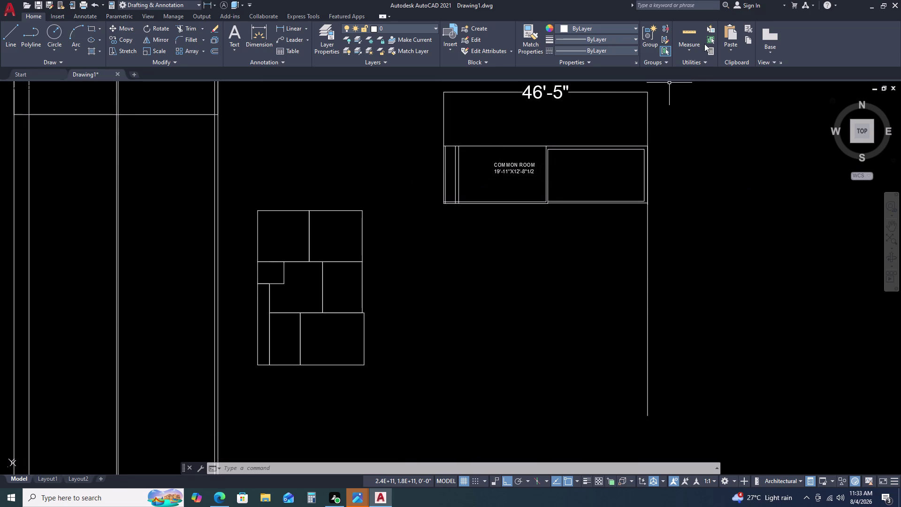
Begin measuring distances and pan the view toward the common room.
click(687, 47)
drag(693, 71, 691, 75)
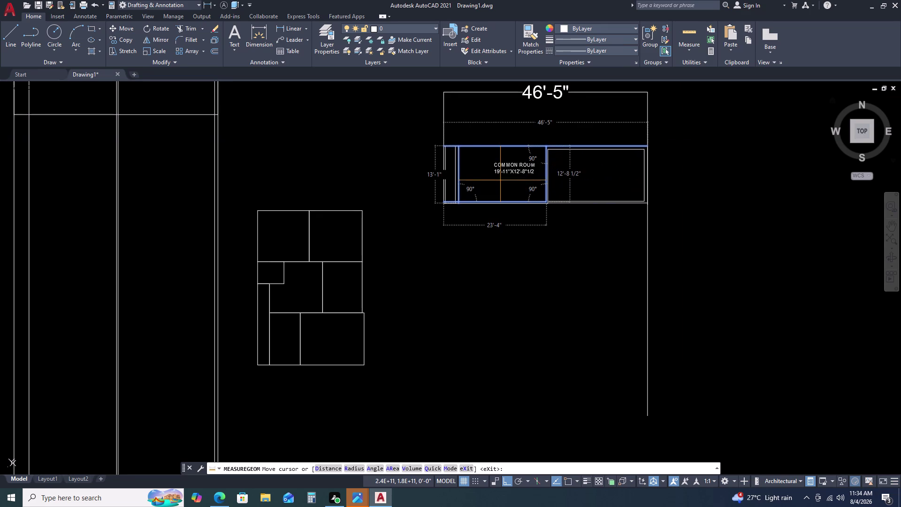
scroll(down, 3)
middle_drag(499, 168, 501, 181)
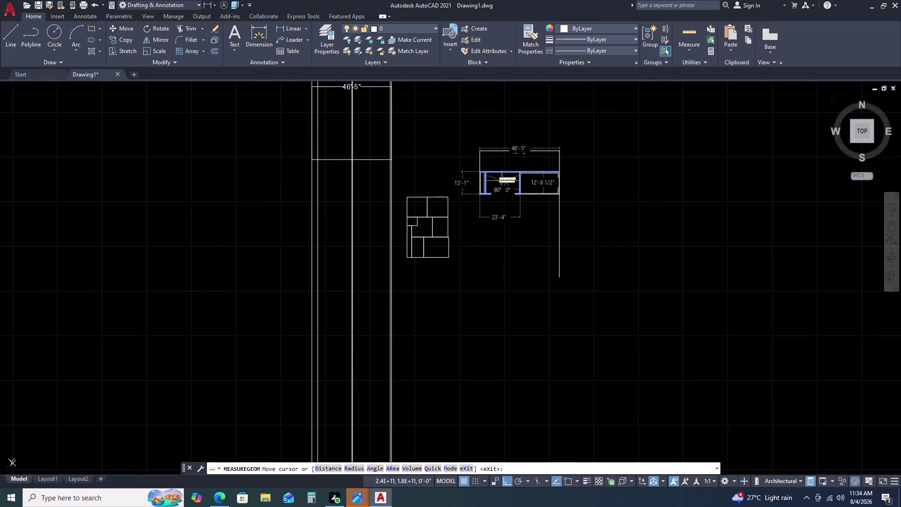
scroll(up, 3)
scroll(up, 3)
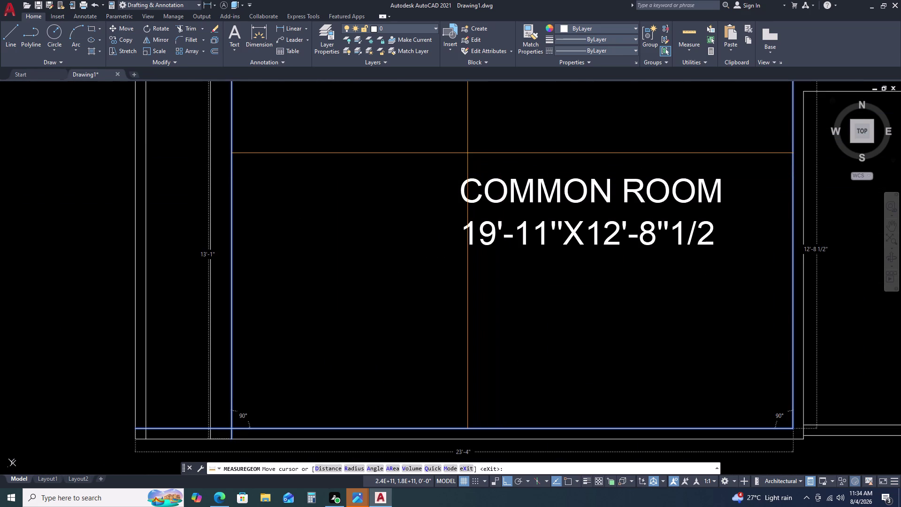
scroll(down, 3)
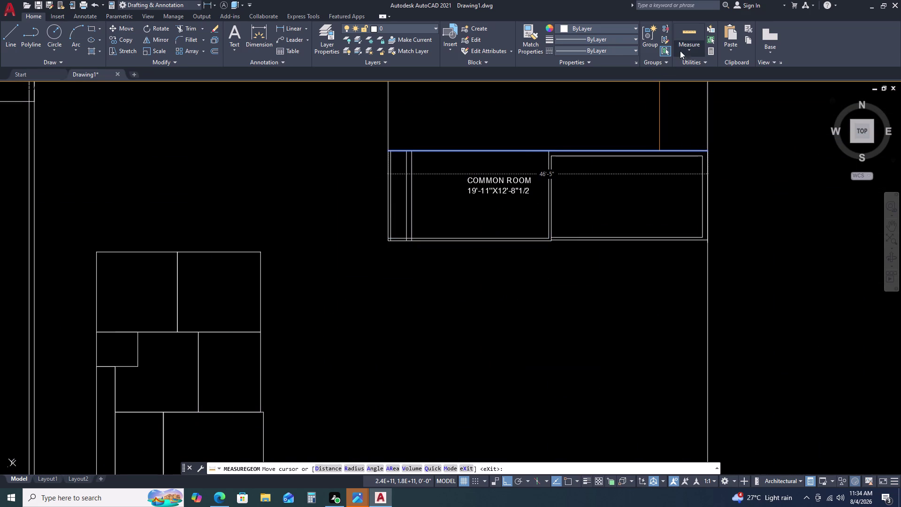
Quick-measure the common room's dimensions and interior area.
click(687, 47)
click(694, 70)
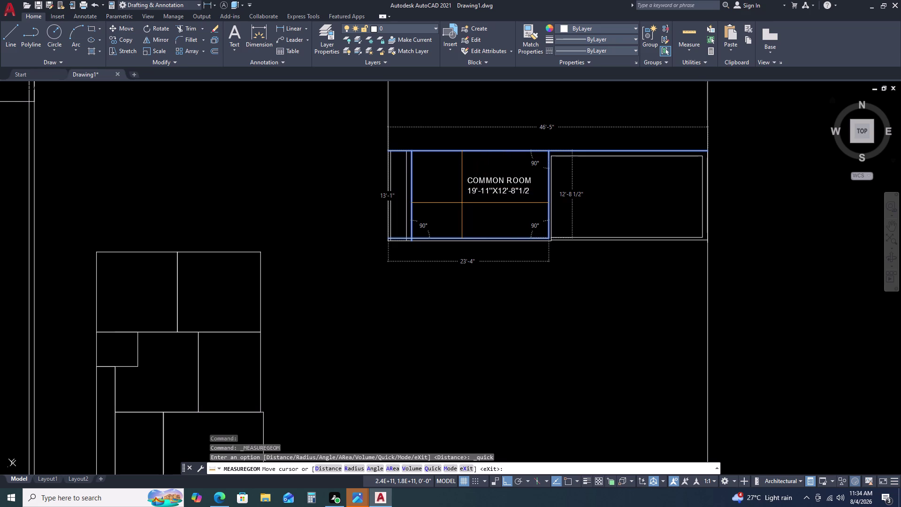
scroll(down, 3)
scroll(up, 3)
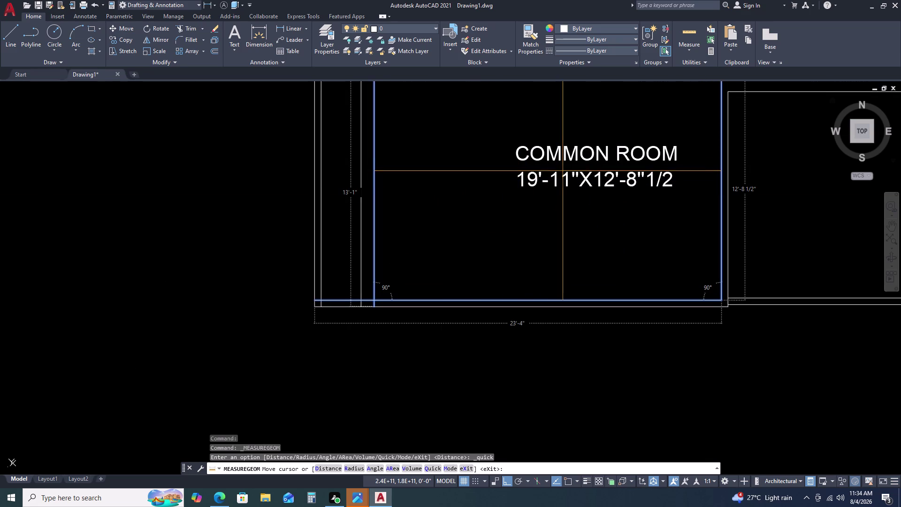
click(473, 185)
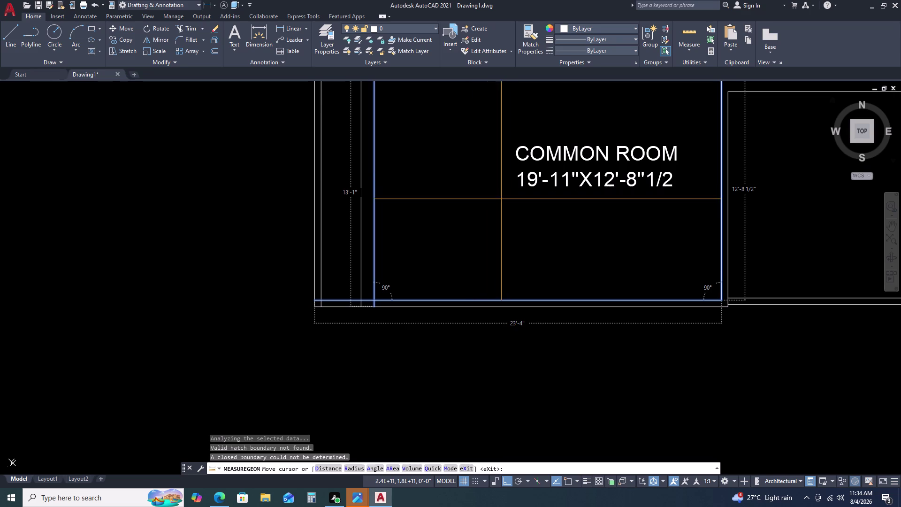
scroll(down, 3)
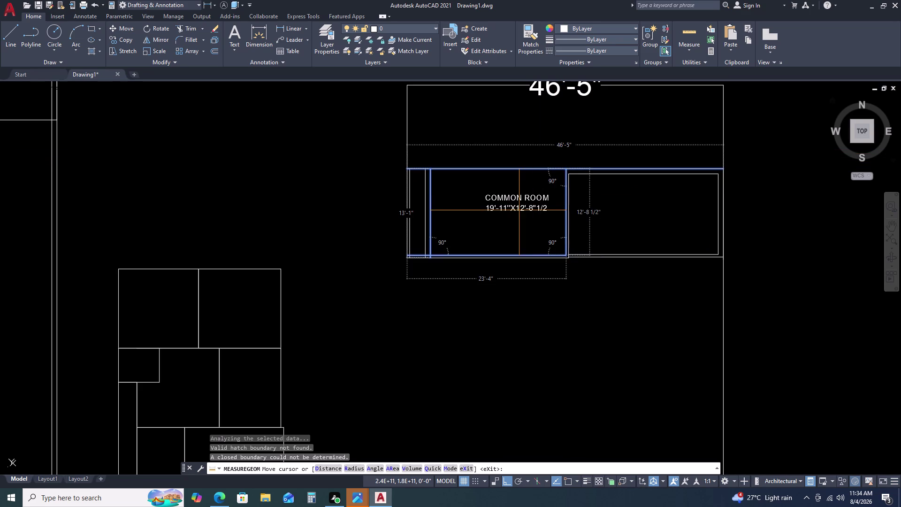
key(Escape)
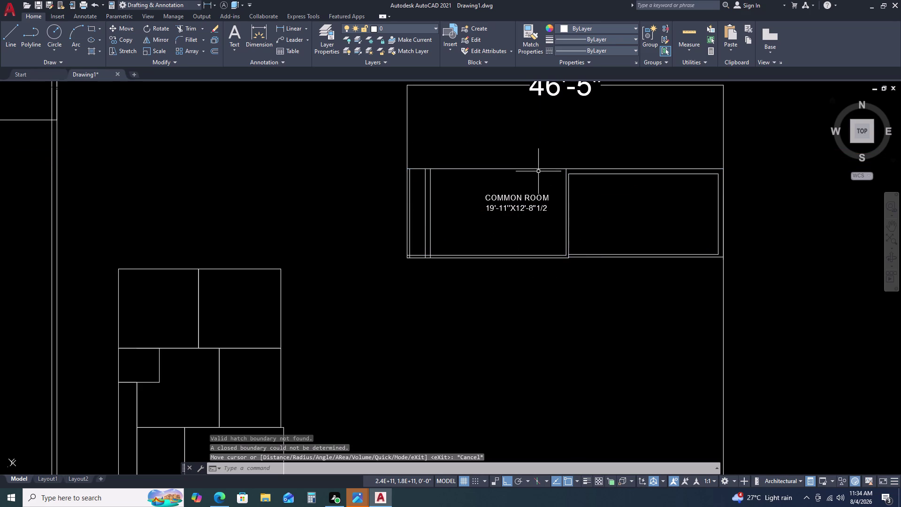
Offset the top wall line 9 units downward.
click(537, 168)
text(O)
key(space)
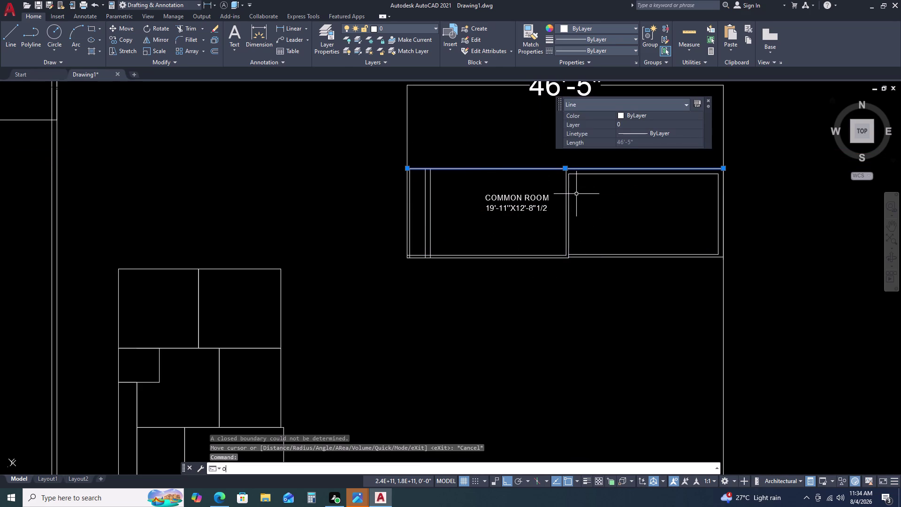
key(9)
key(Return)
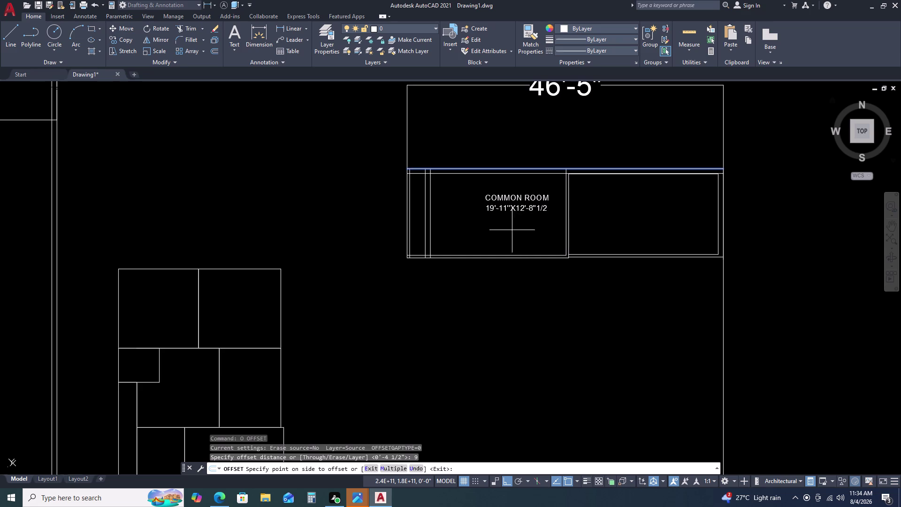
click(473, 237)
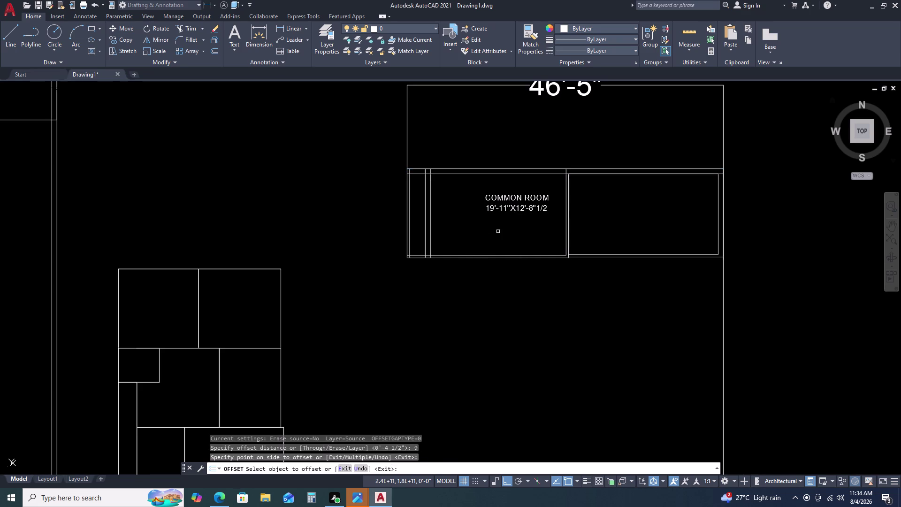
key(Escape)
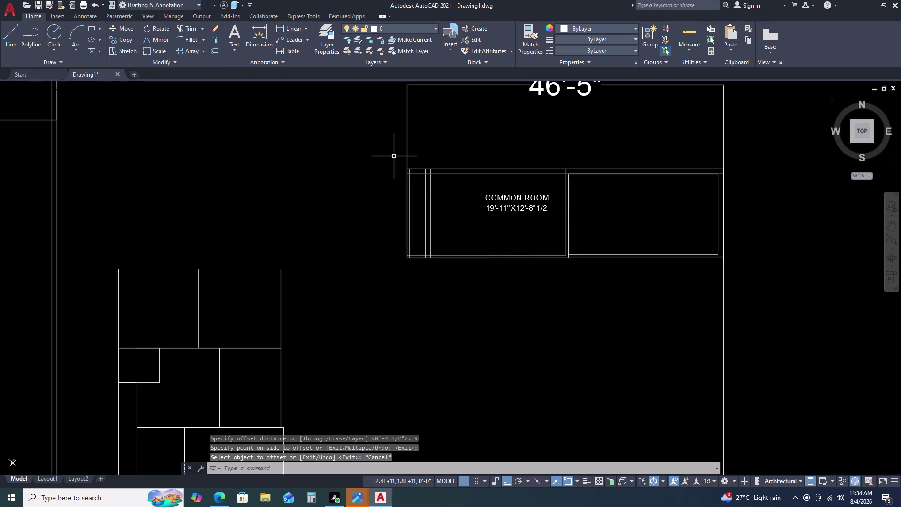
Window-select the common room's walls and label and move them.
click(393, 156)
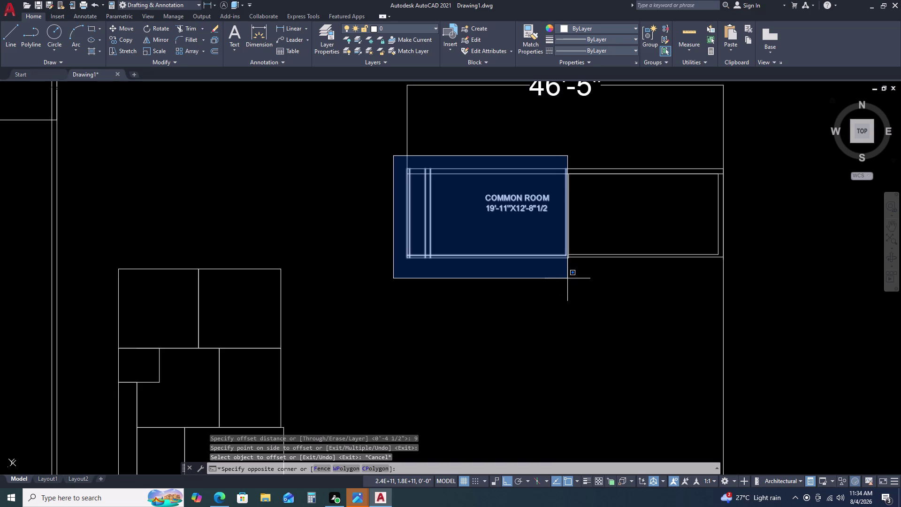
click(571, 282)
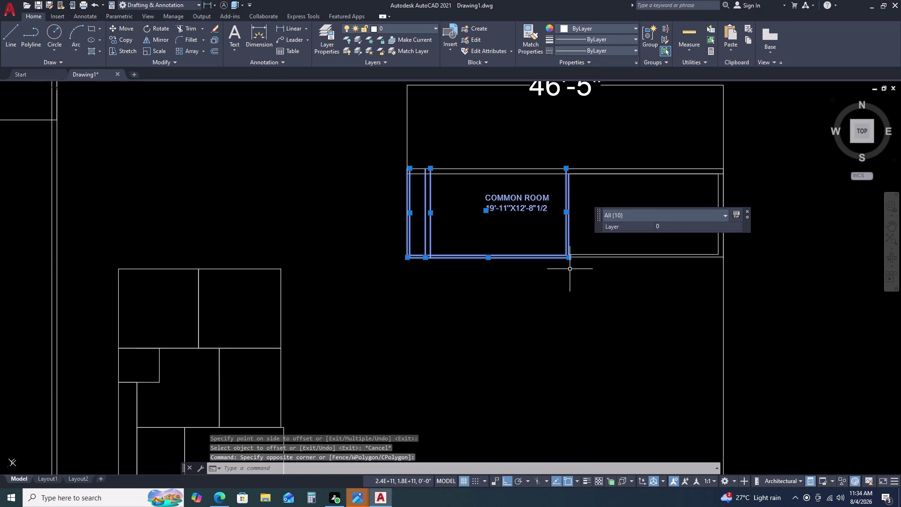
key(m)
key(space)
scroll(up, 3)
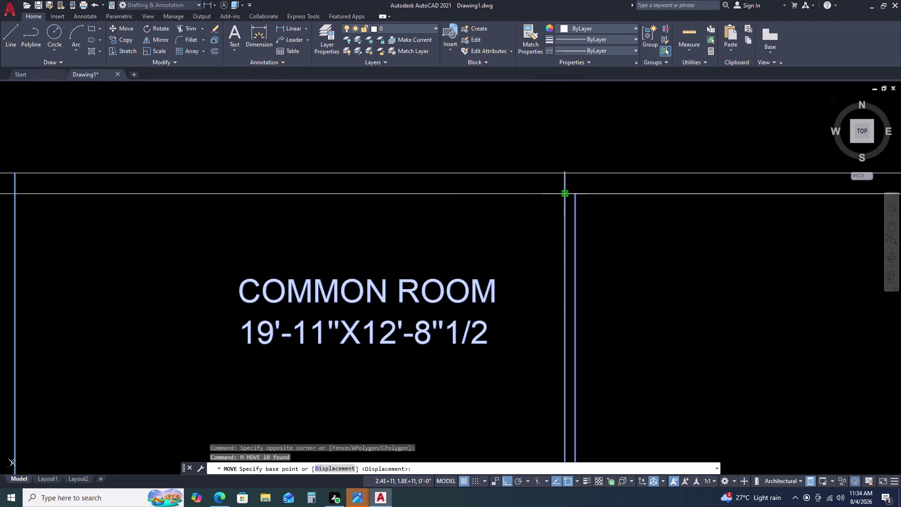
click(565, 193)
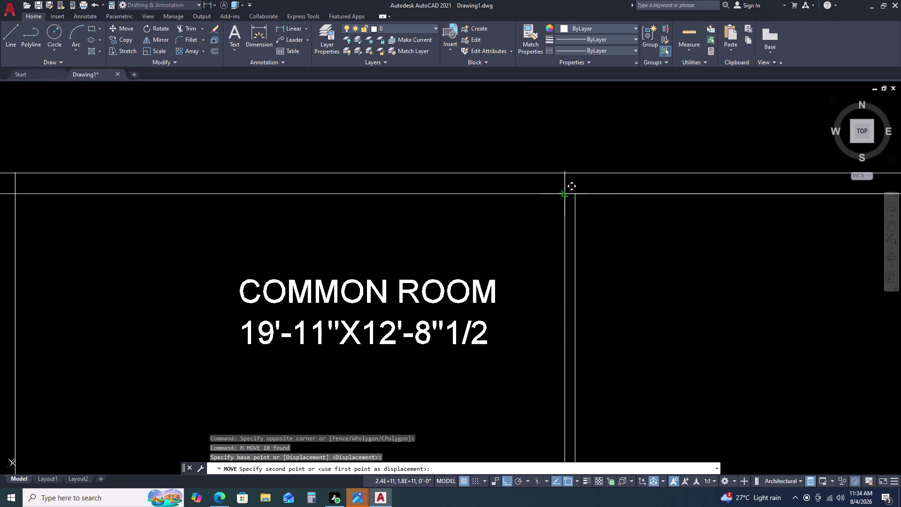
click(566, 192)
scroll(down, 3)
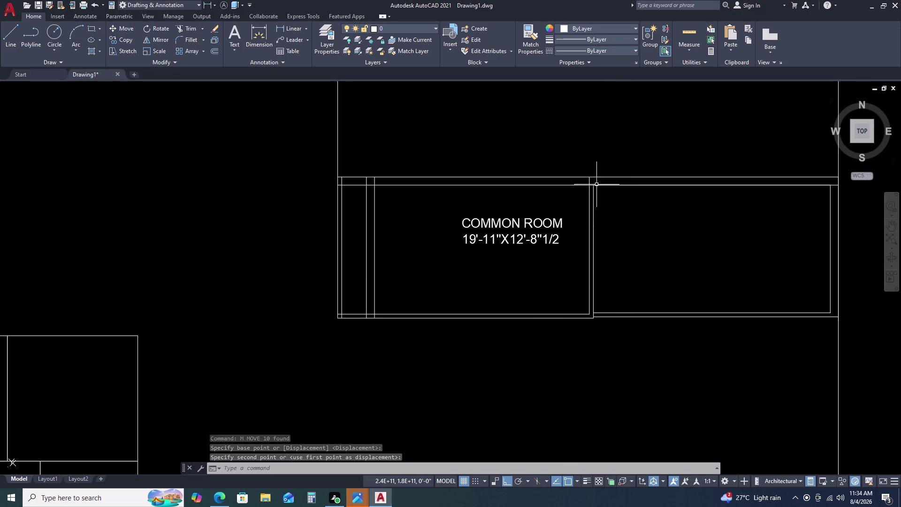
Move the common room again so it sits beneath the new wall line.
drag(292, 151, 292, 158)
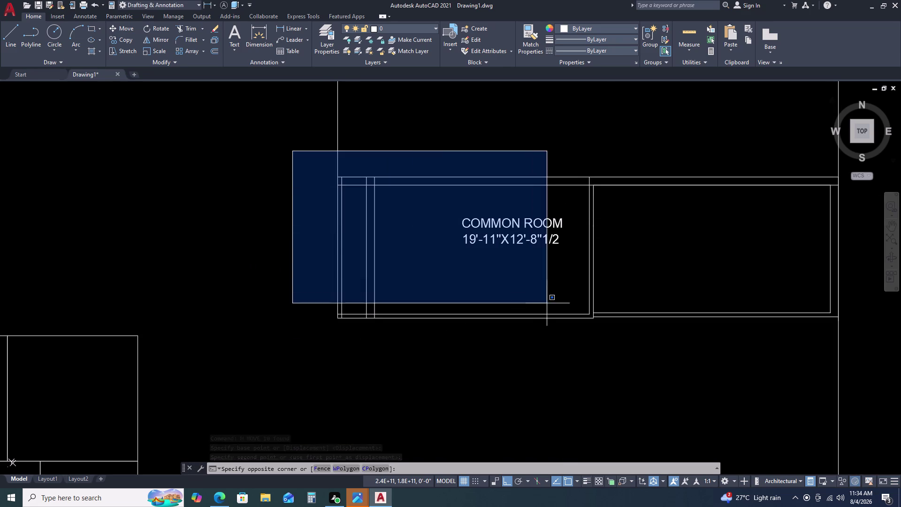
click(600, 335)
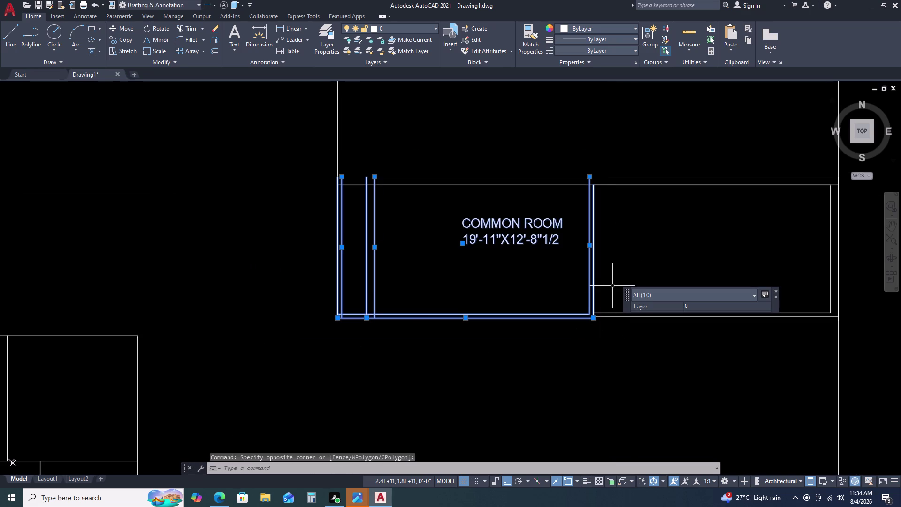
key(m)
key(space)
scroll(up, 3)
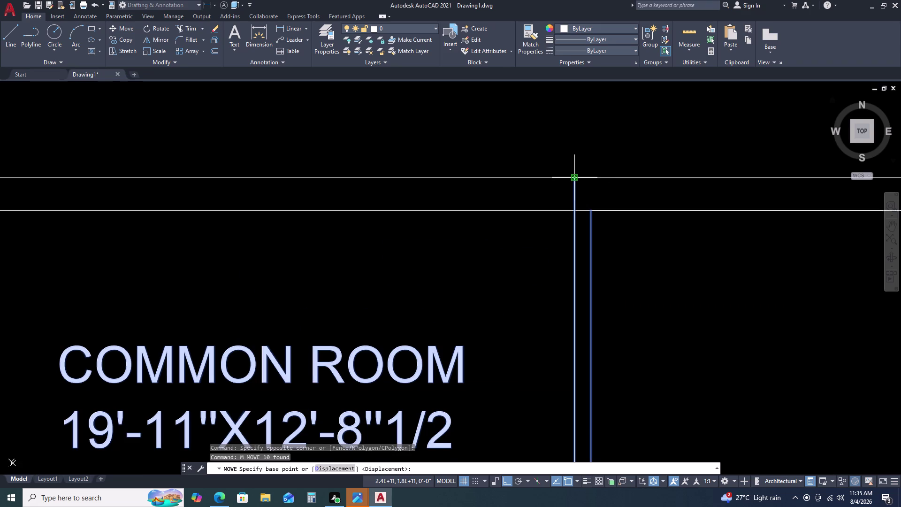
click(576, 178)
click(574, 211)
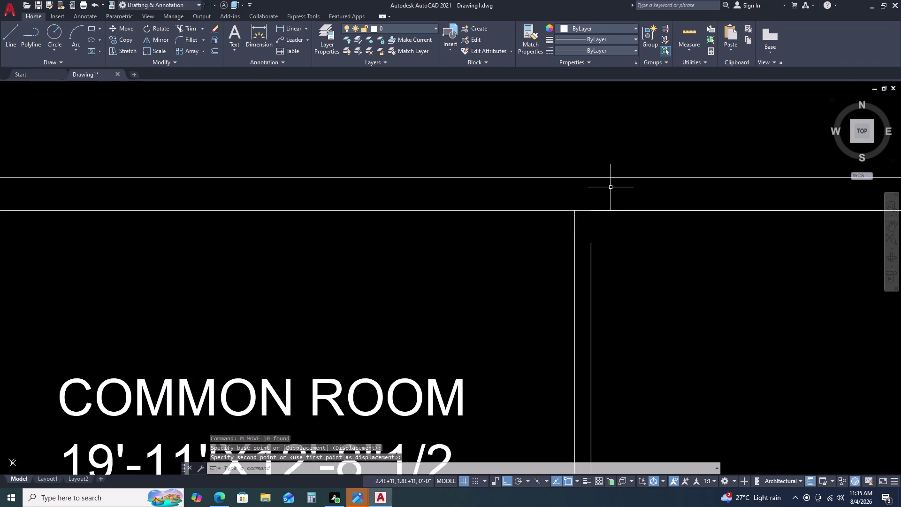
scroll(down, 3)
middle_drag(634, 232, 623, 209)
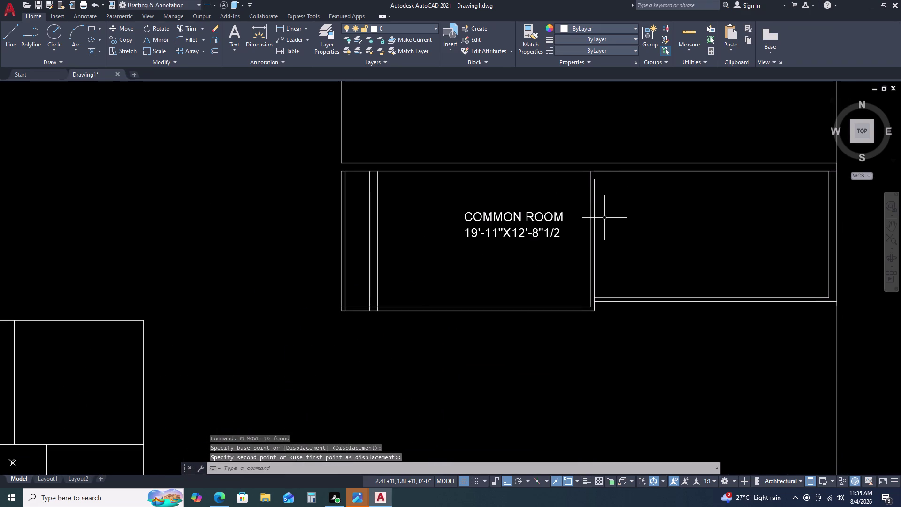
Cancel an accidentally started Erase command.
key(e)
text(X)
key(space)
key(space)
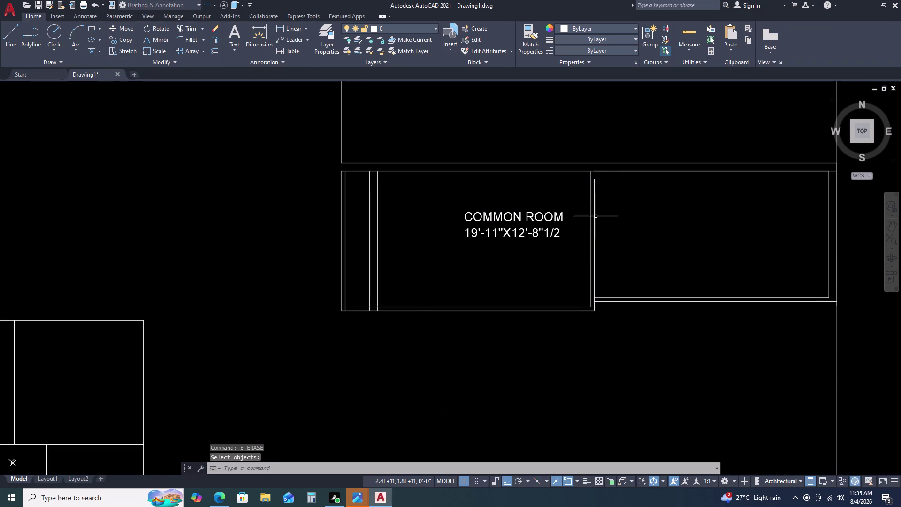
key(Escape)
key(Escape)
Extend the common room's right wall line to the top wall.
key(e)
key(x)
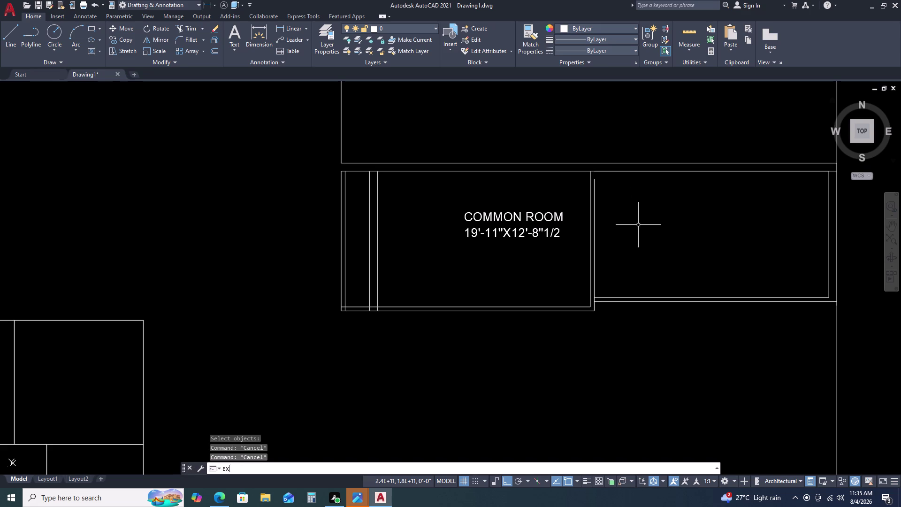
key(space)
click(594, 184)
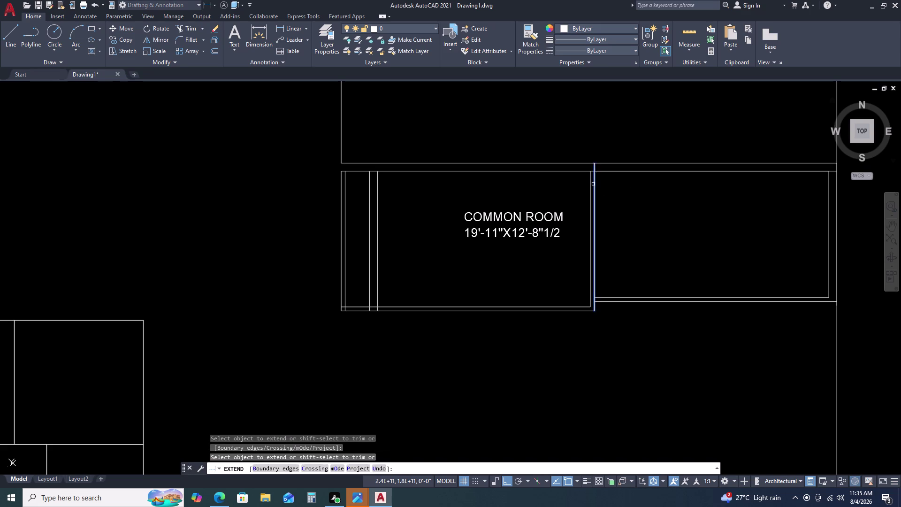
key(Escape)
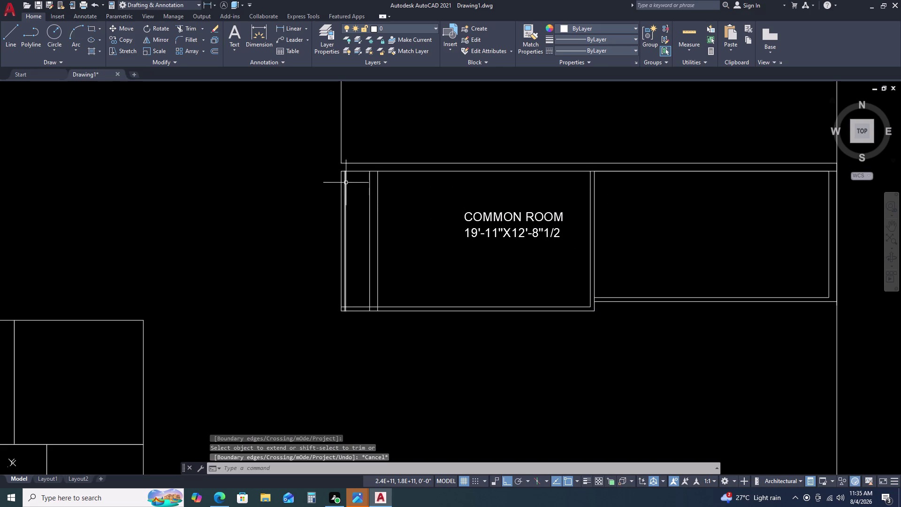
Extend the common room's left wall line to the top wall.
key(e)
key(x)
key(space)
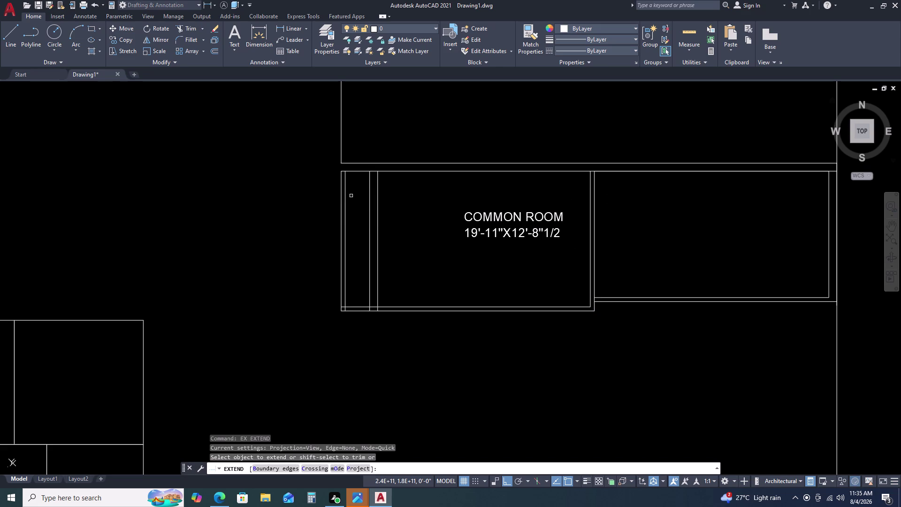
click(341, 176)
key(Escape)
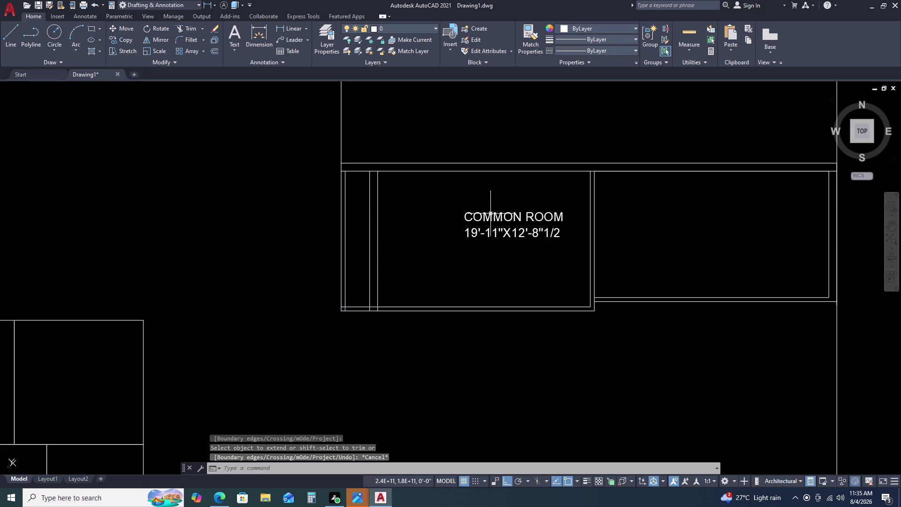
scroll(down, 3)
scroll(up, 3)
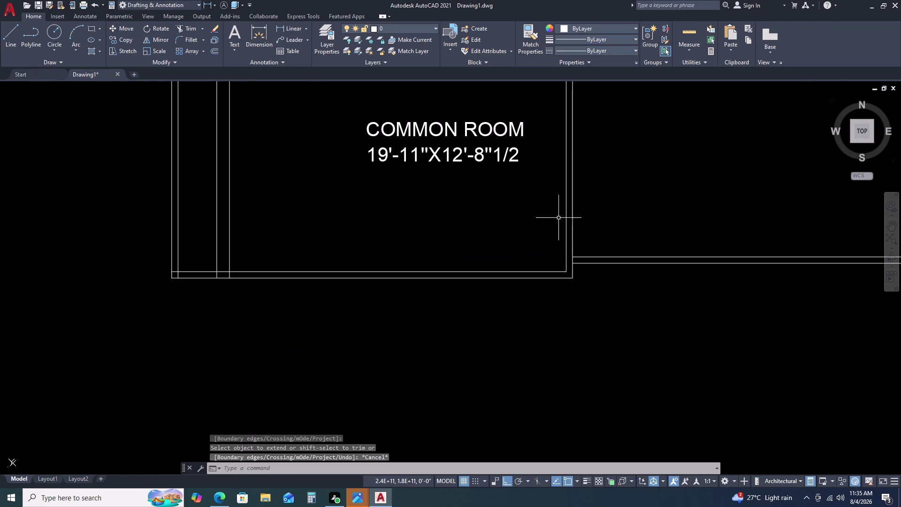
scroll(down, 3)
key(d)
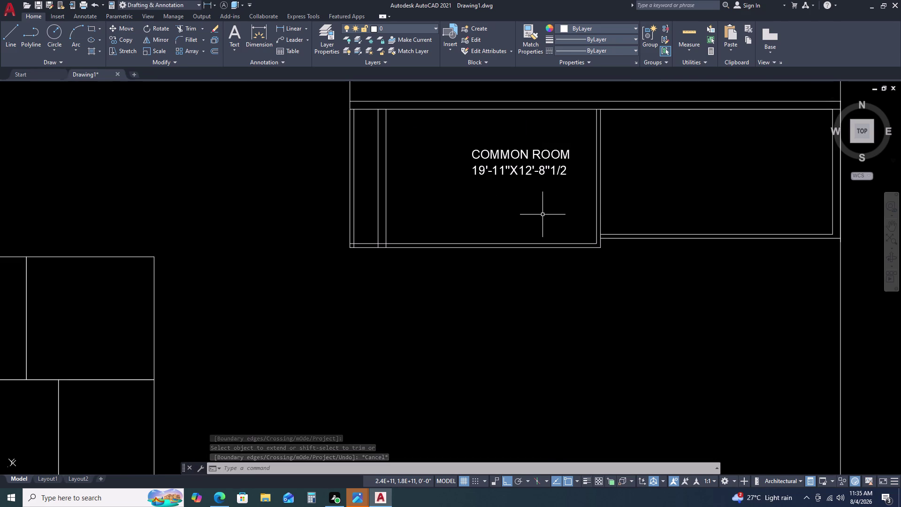
text(LI)
key(space)
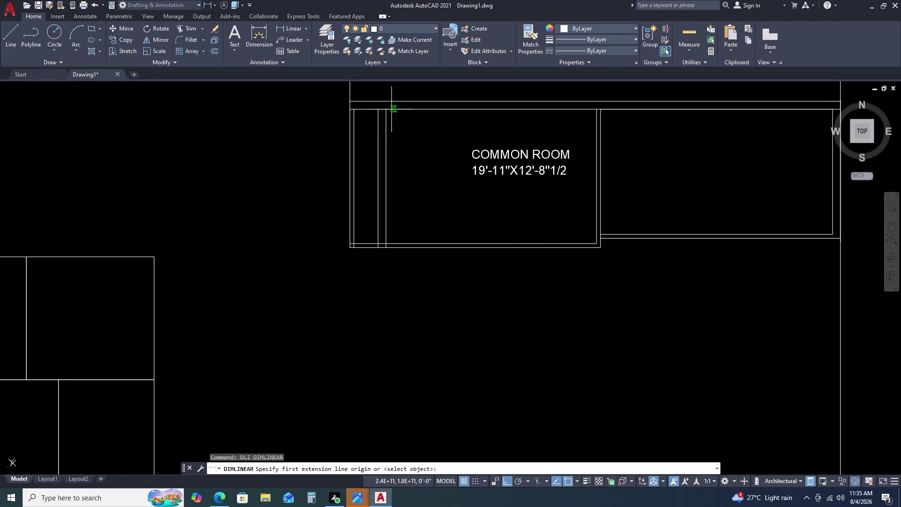
click(388, 107)
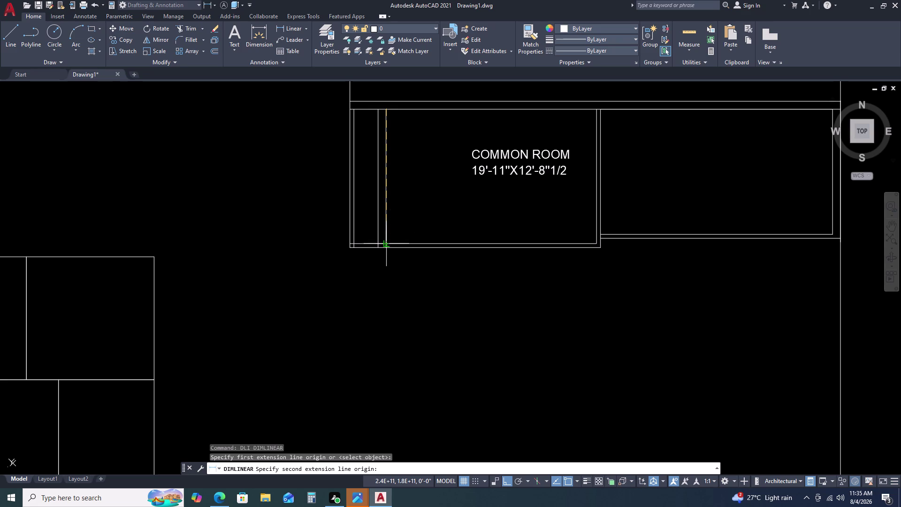
click(386, 243)
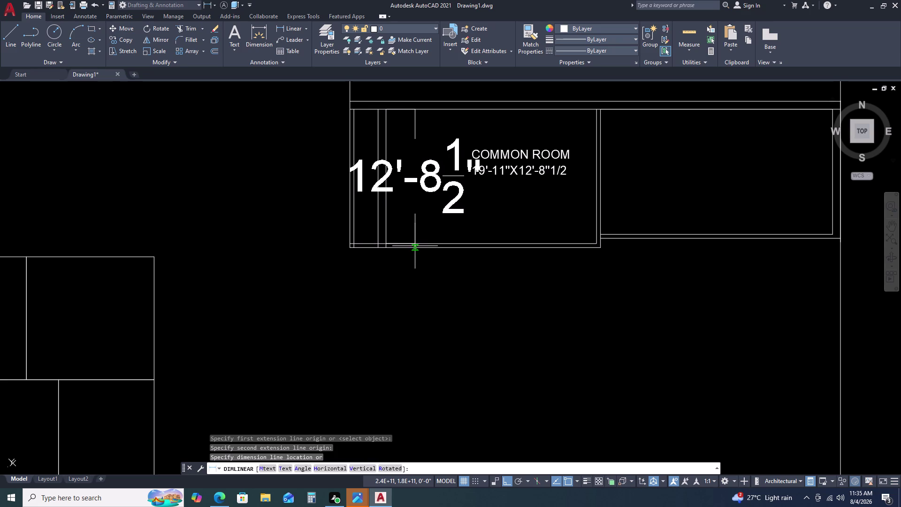
key(space)
key(space)
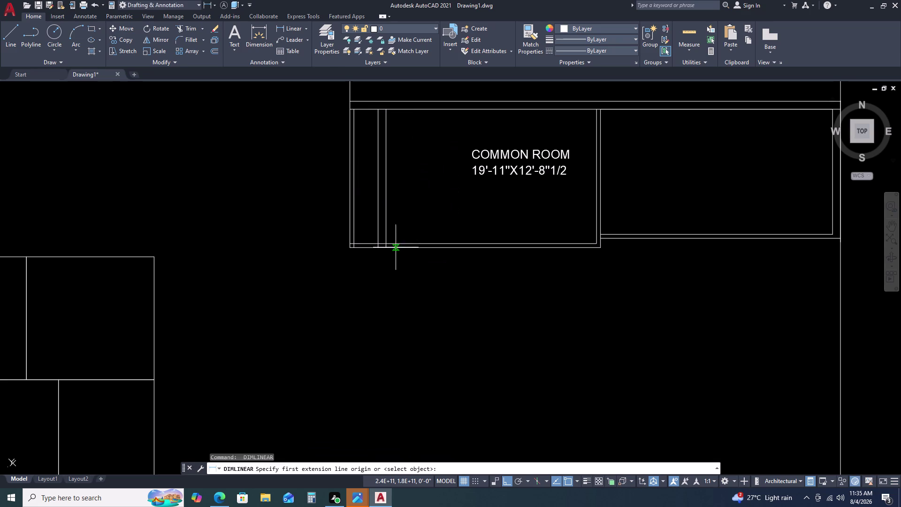
click(387, 243)
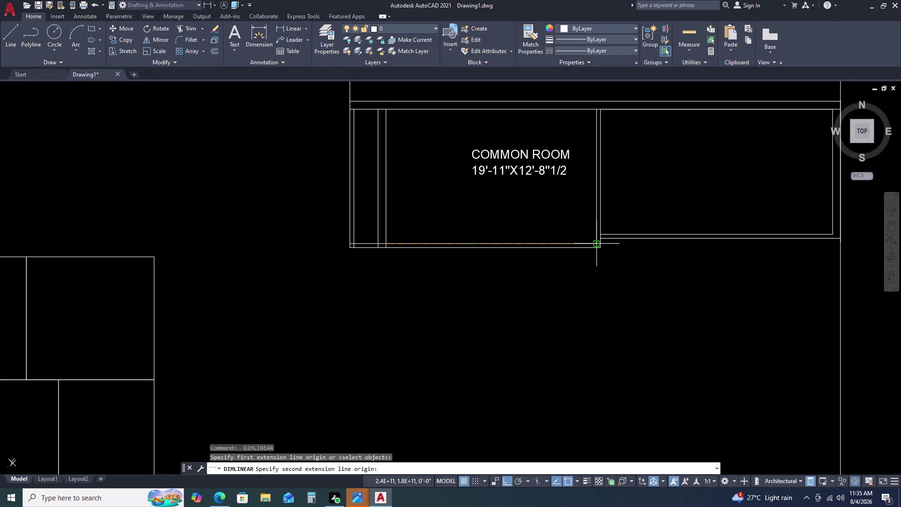
click(595, 244)
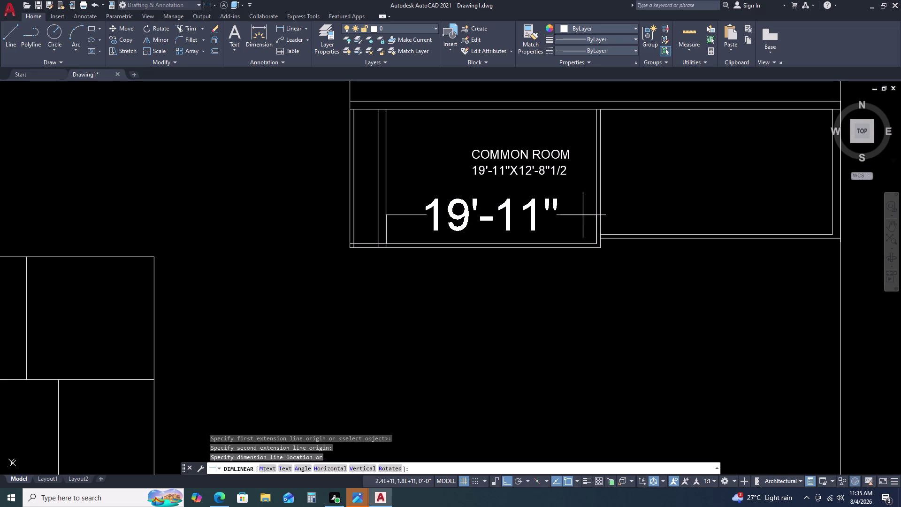
key(Escape)
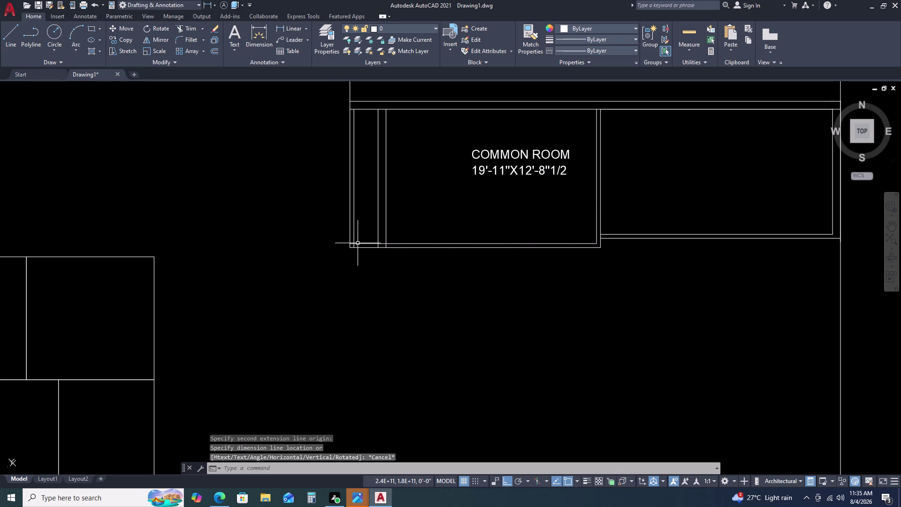
scroll(up, 3)
text(TR)
Cancel the trial Trim and Fillet commands and pan to the room's bottom wall.
key(space)
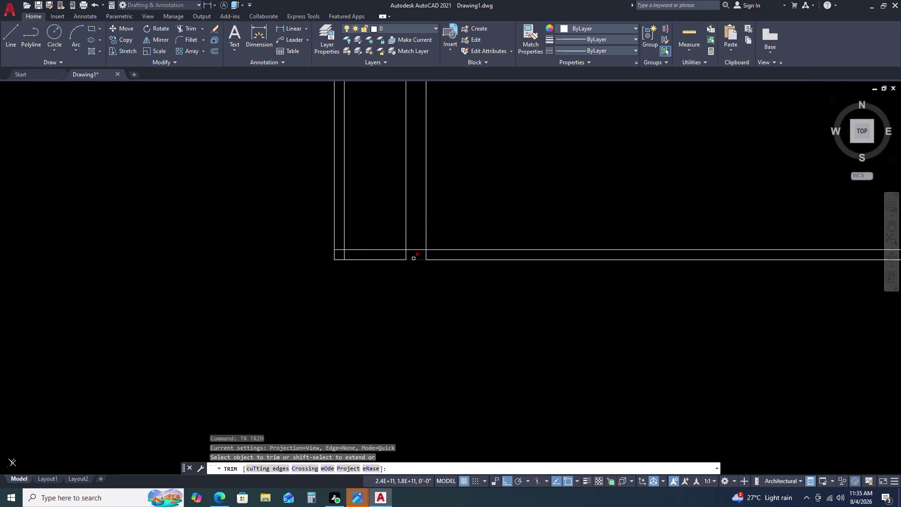
scroll(up, 3)
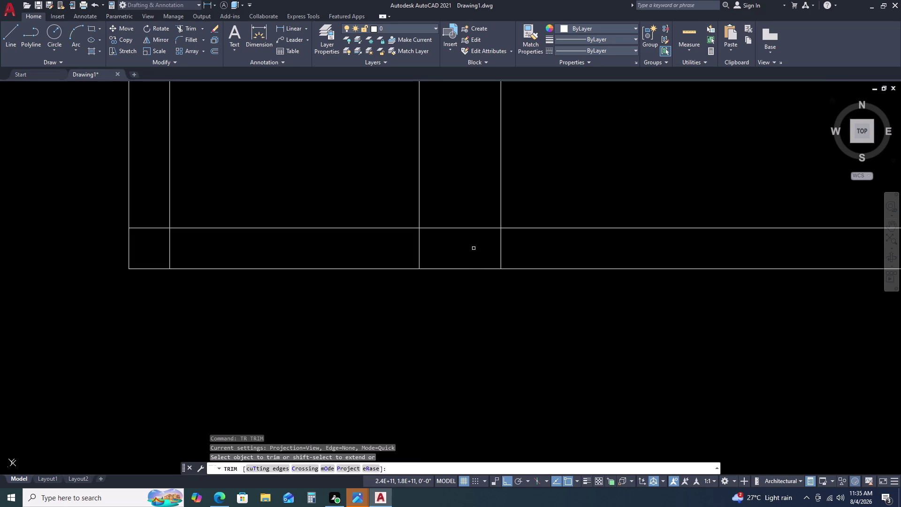
key(Escape)
key(f)
key(space)
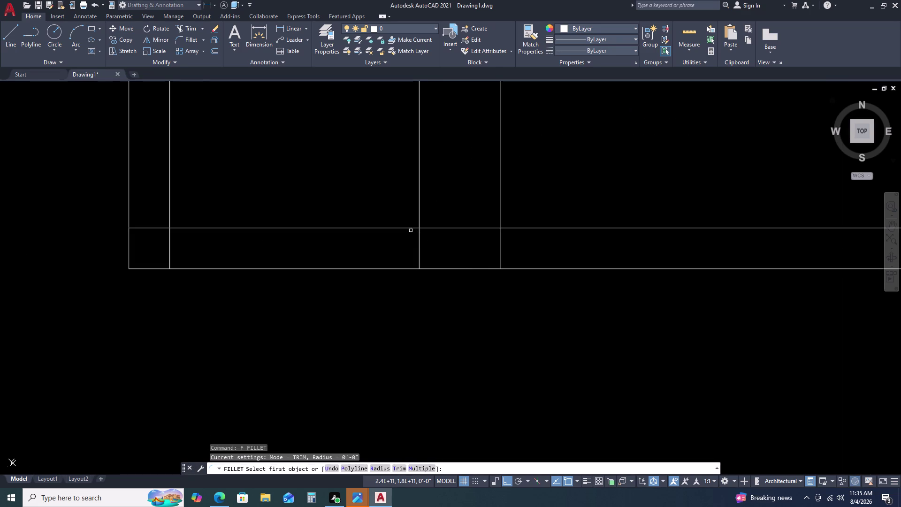
click(409, 227)
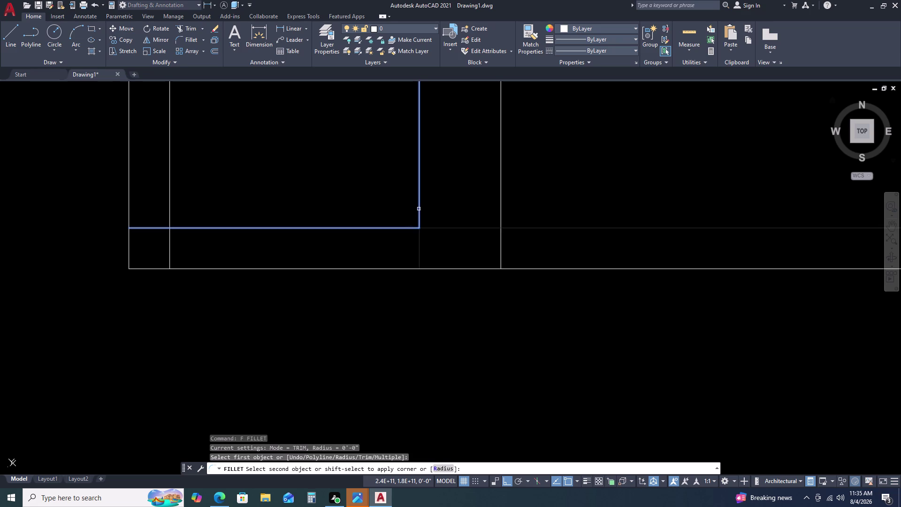
scroll(down, 3)
key(Escape)
key(Escape)
scroll(down, 3)
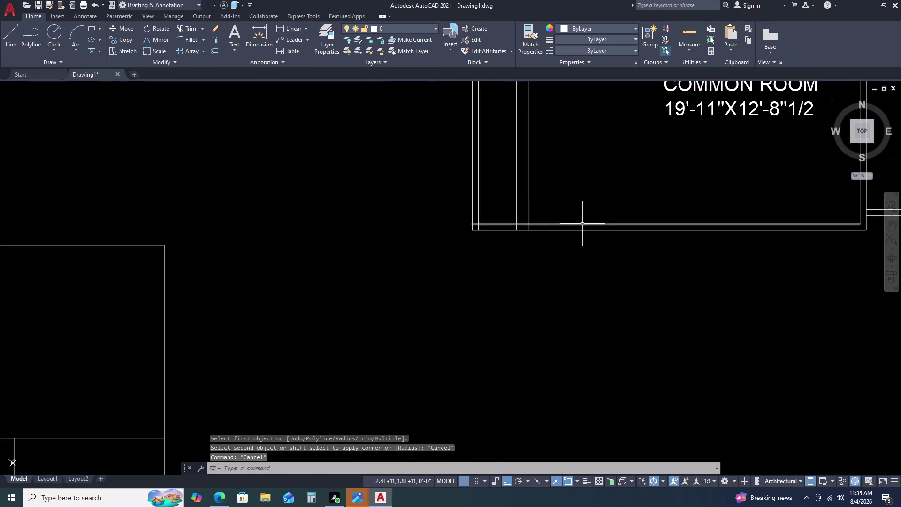
middle_drag(590, 225, 523, 239)
Fence-trim at the bottom wall junction, undoing the unwanted cut.
key(t)
key(r)
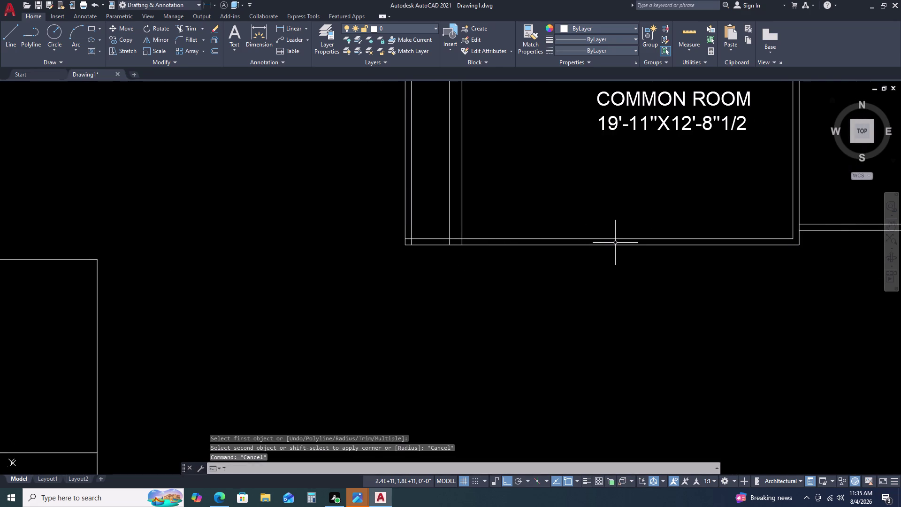
key(space)
scroll(up, 3)
click(468, 215)
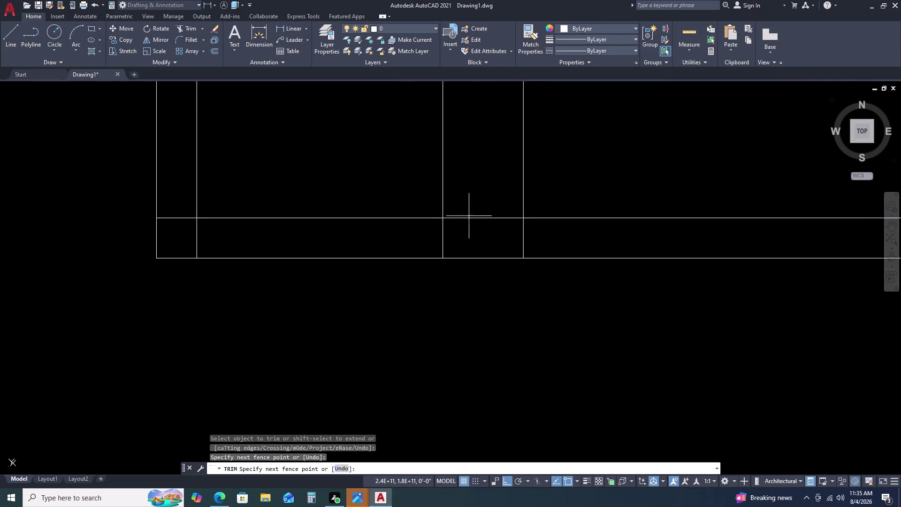
click(471, 227)
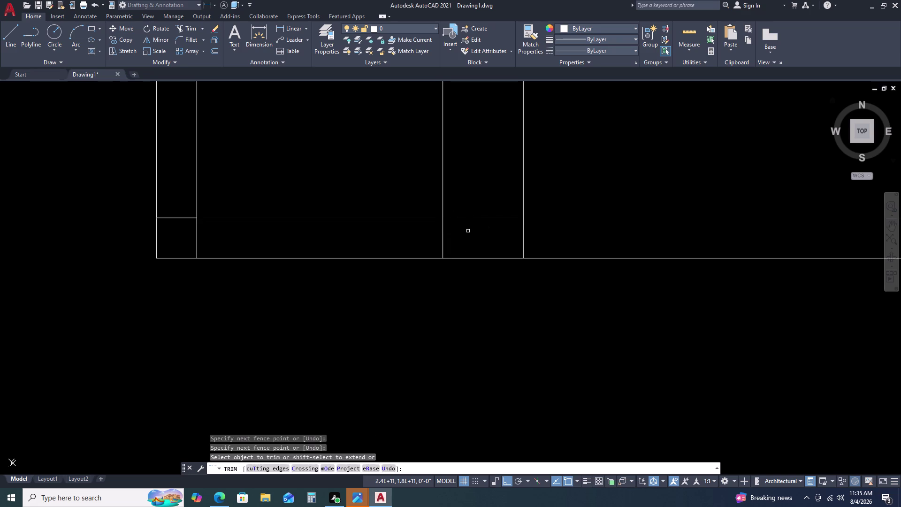
key(ctrl+z)
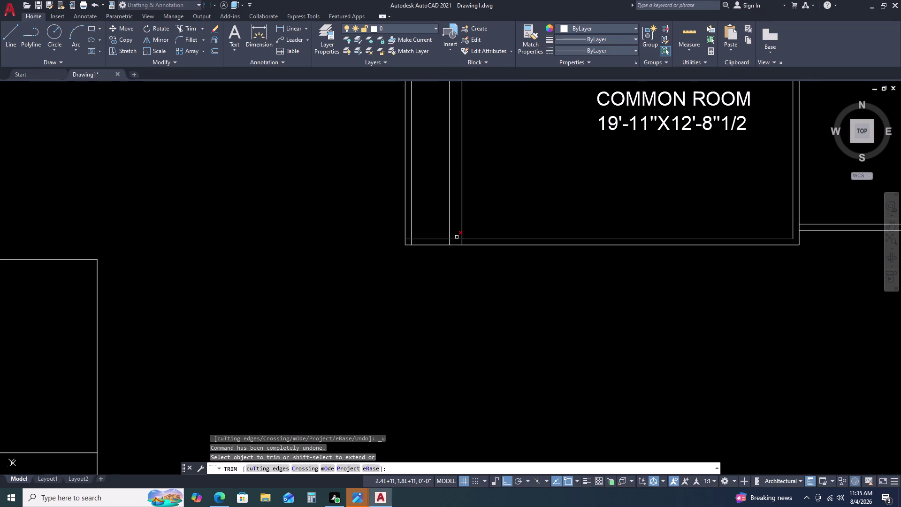
scroll(up, 3)
Fence-trim the bottom junction lines and remove the leftover wall stubs.
click(455, 239)
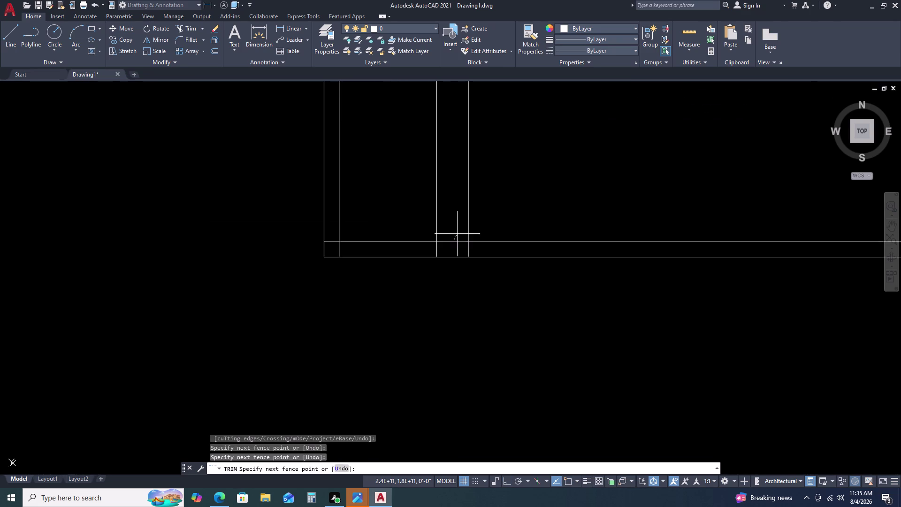
click(459, 227)
click(454, 242)
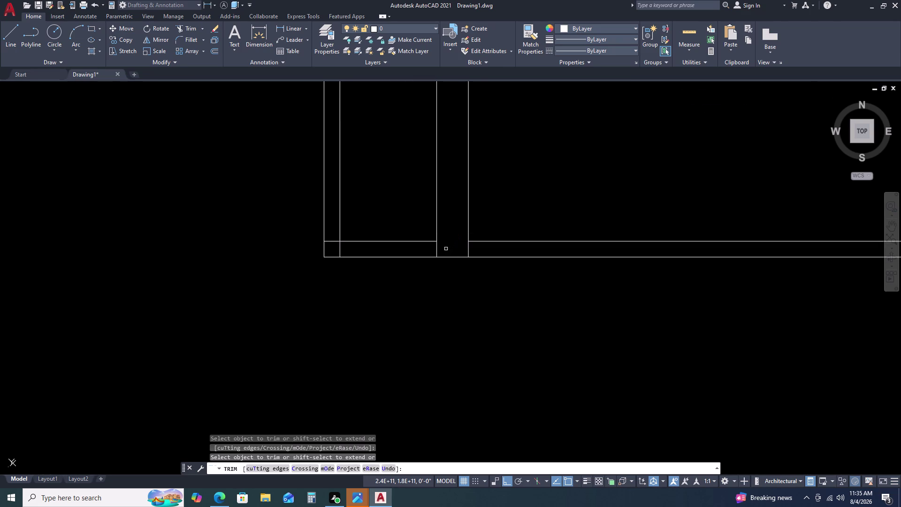
click(436, 246)
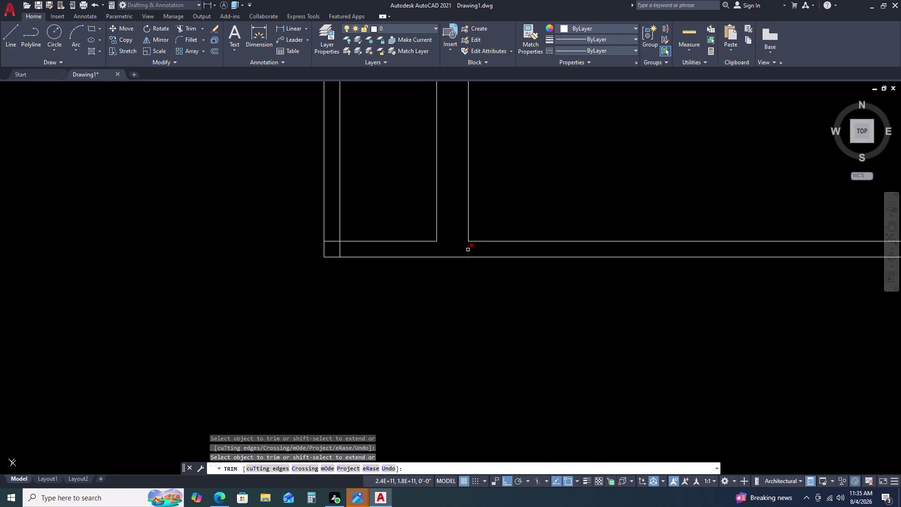
click(468, 250)
click(341, 250)
scroll(down, 3)
scroll(up, 3)
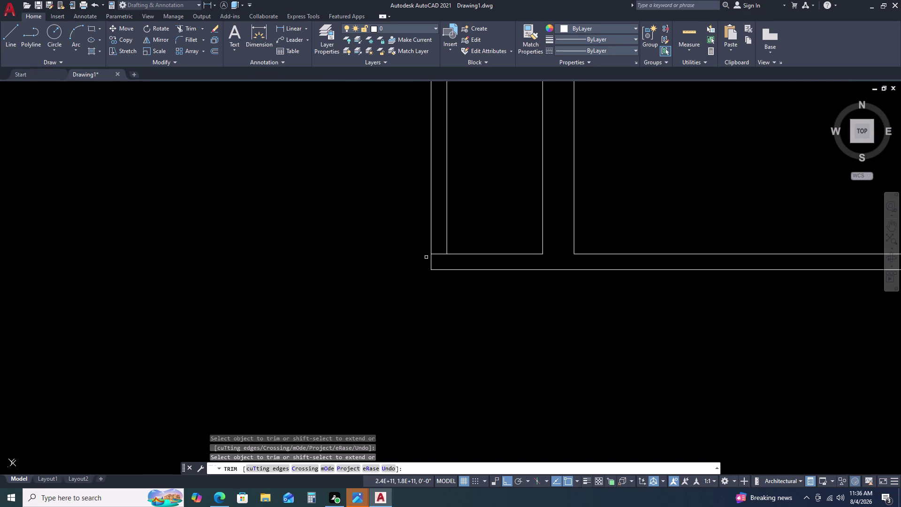
Fence-trim the overlapping lines at the left wall corner.
click(435, 252)
click(436, 256)
scroll(down, 3)
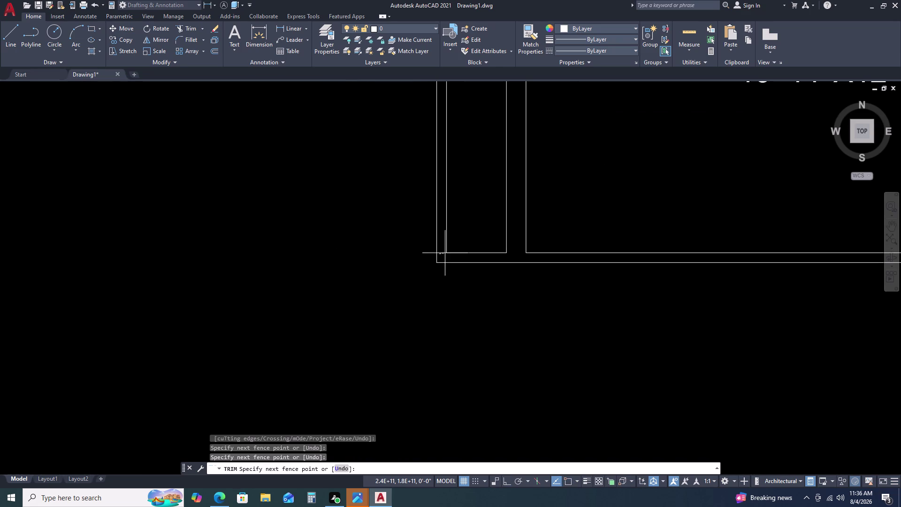
click(441, 257)
scroll(down, 3)
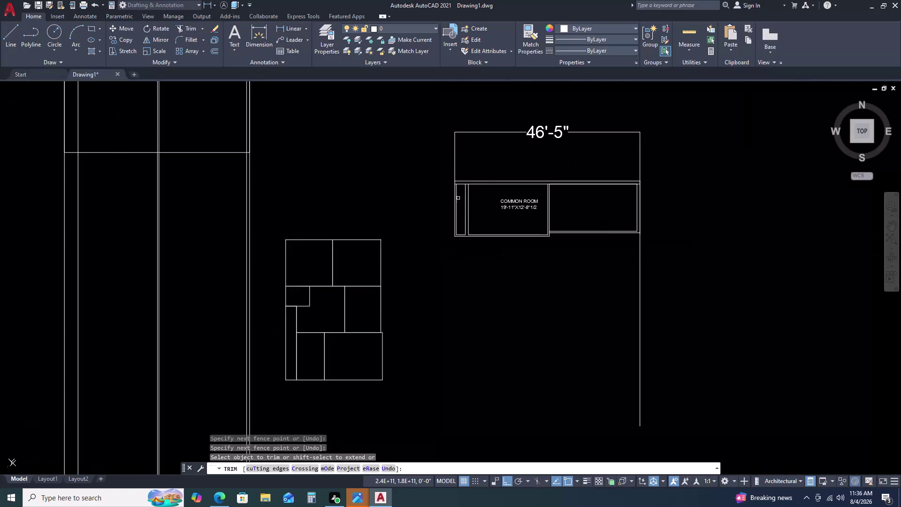
scroll(up, 3)
scroll(up, 3)
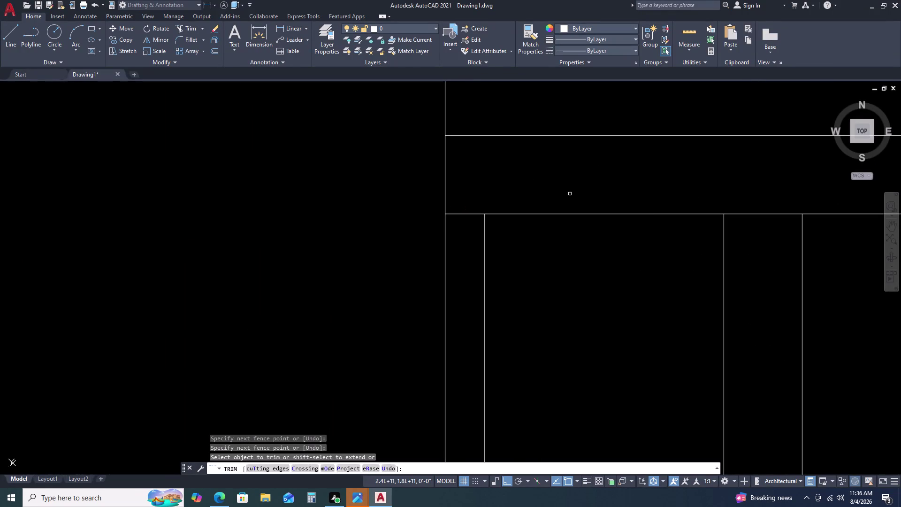
Trim the short wall segments at the top corner near the top wall.
click(755, 214)
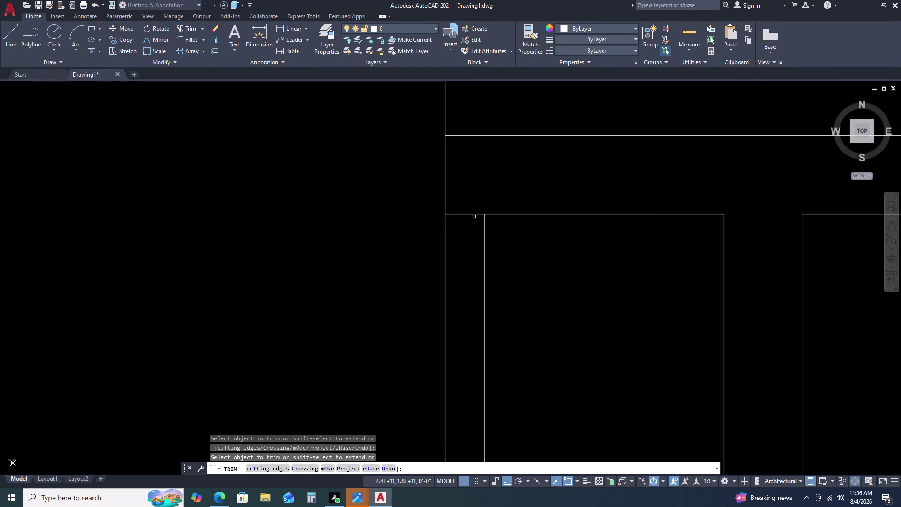
double_click(469, 214)
scroll(down, 3)
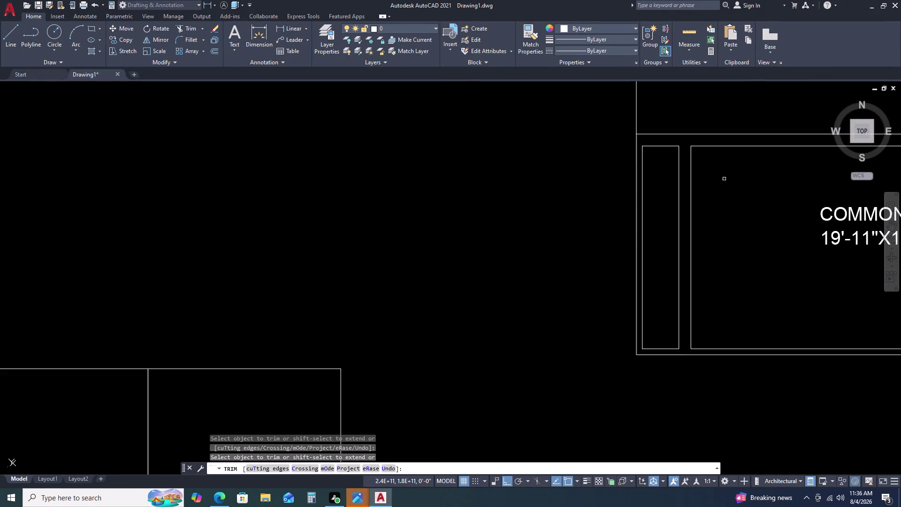
scroll(down, 3)
middle_drag(723, 202, 615, 174)
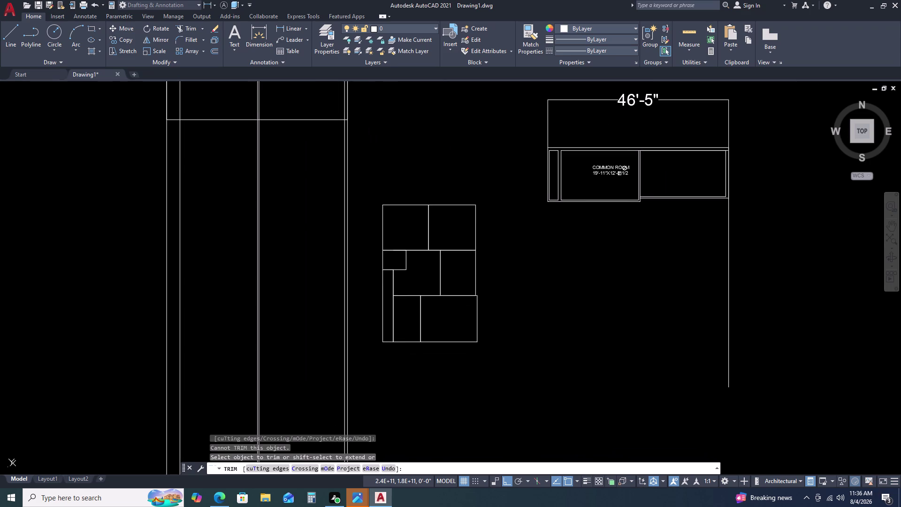
scroll(up, 3)
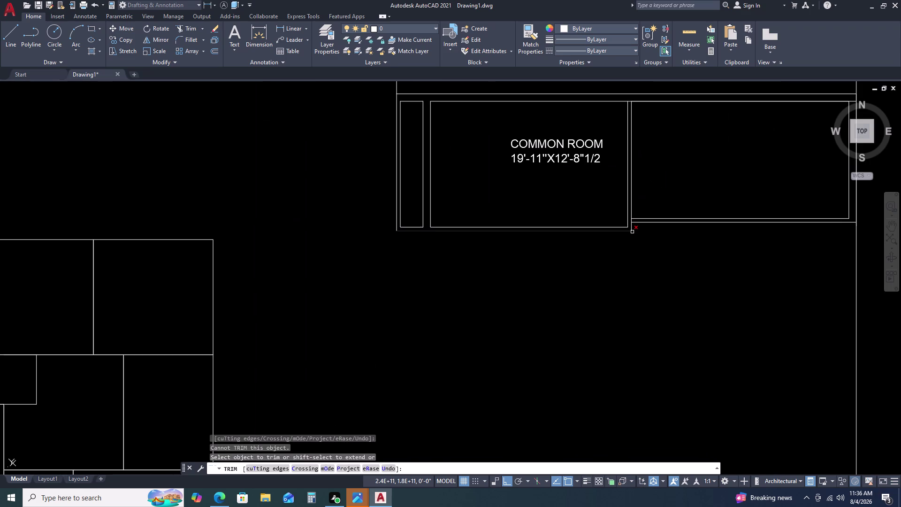
middle_drag(774, 206, 668, 219)
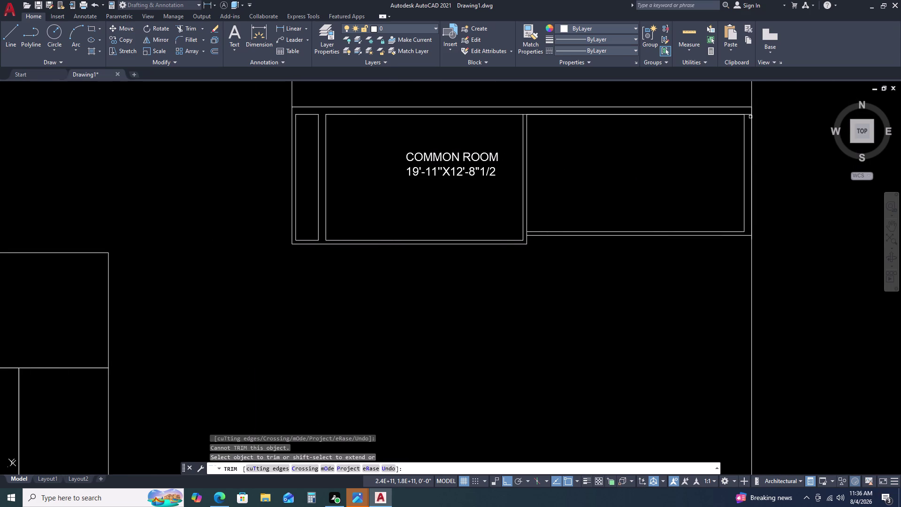
scroll(up, 3)
Trim the leftover lines at the top right corner and end Trim.
click(744, 138)
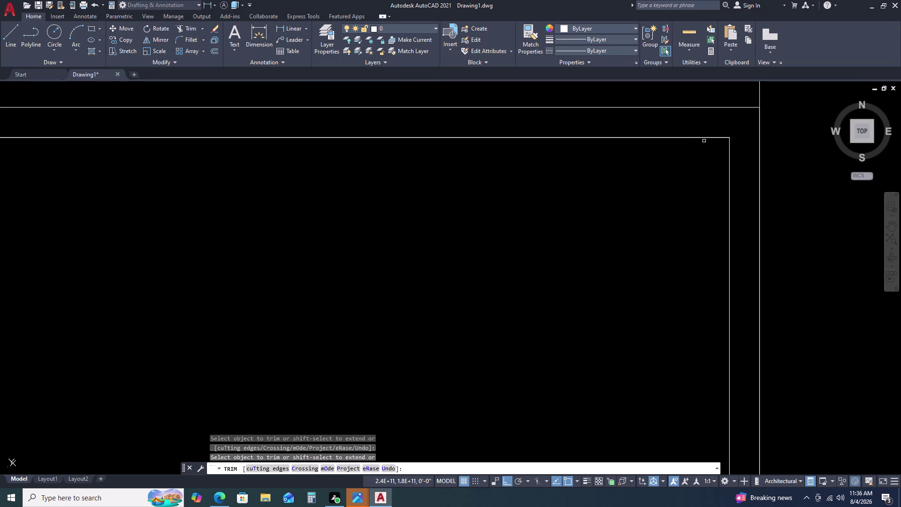
click(699, 138)
scroll(down, 3)
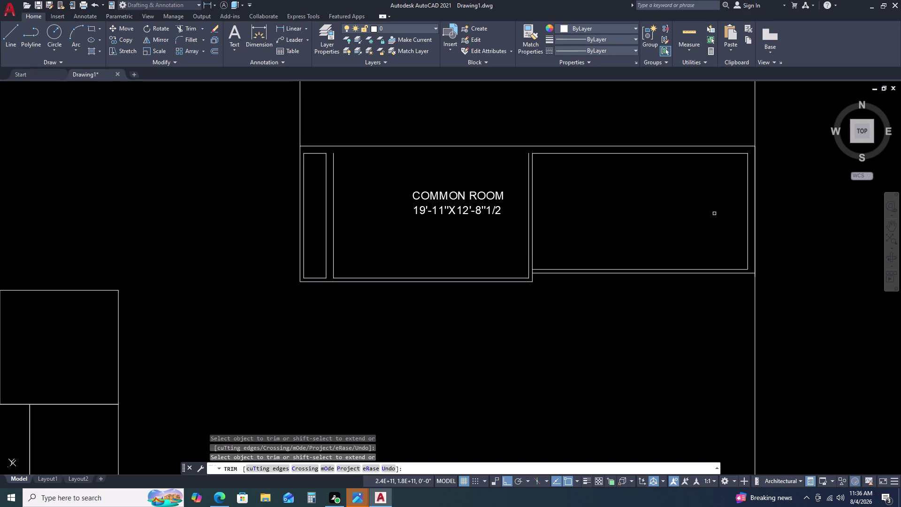
key(Escape)
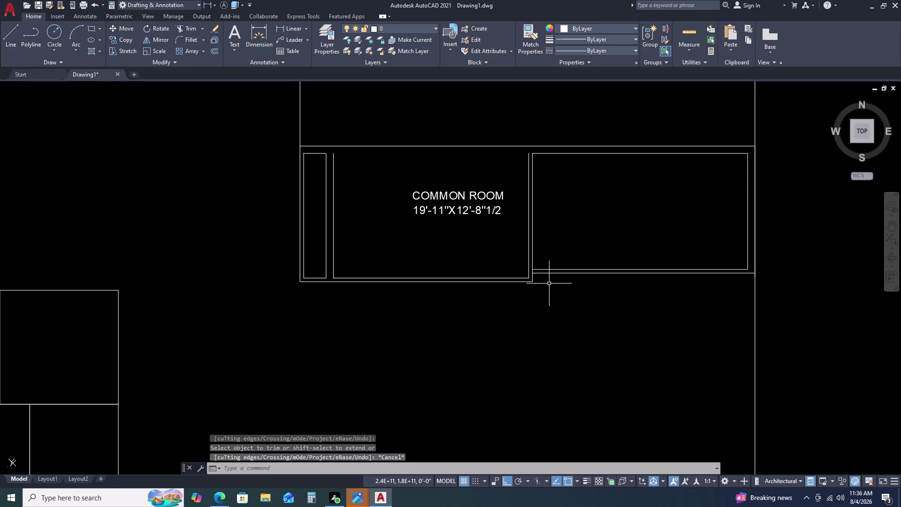
middle_drag(531, 277, 539, 251)
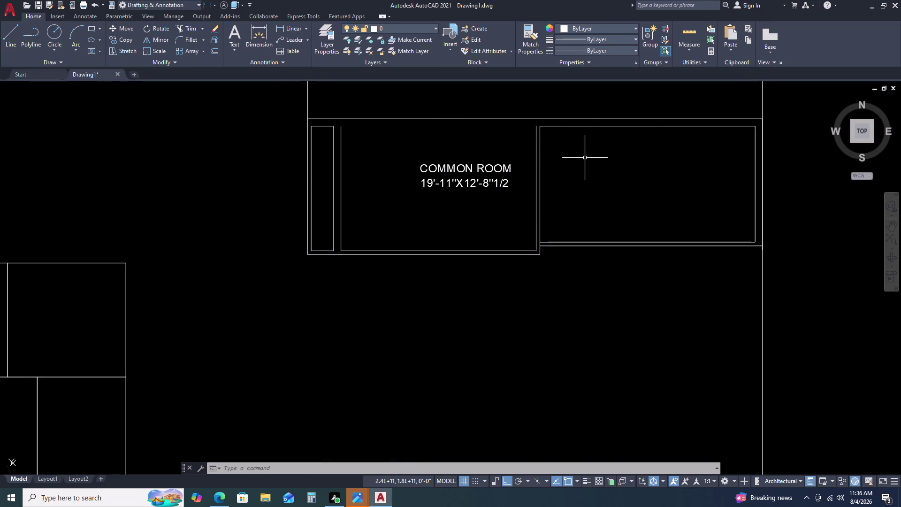
text(L)
key(space)
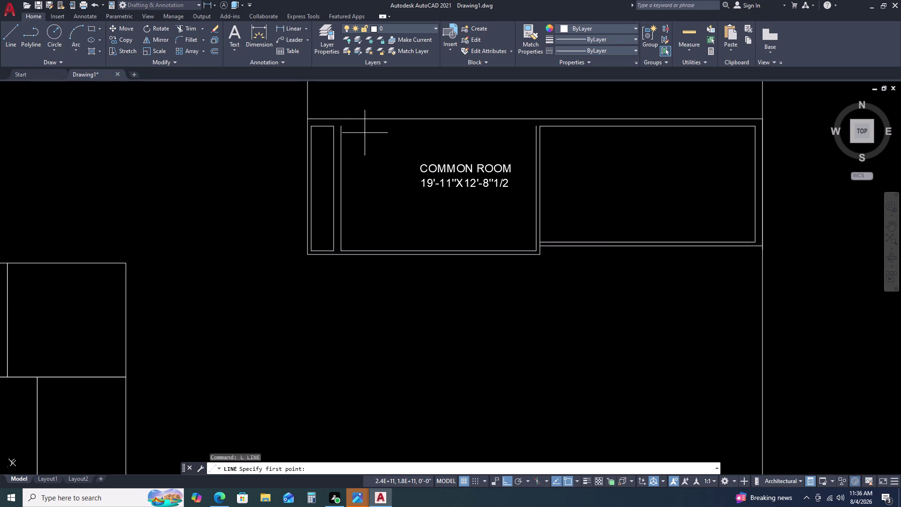
click(339, 125)
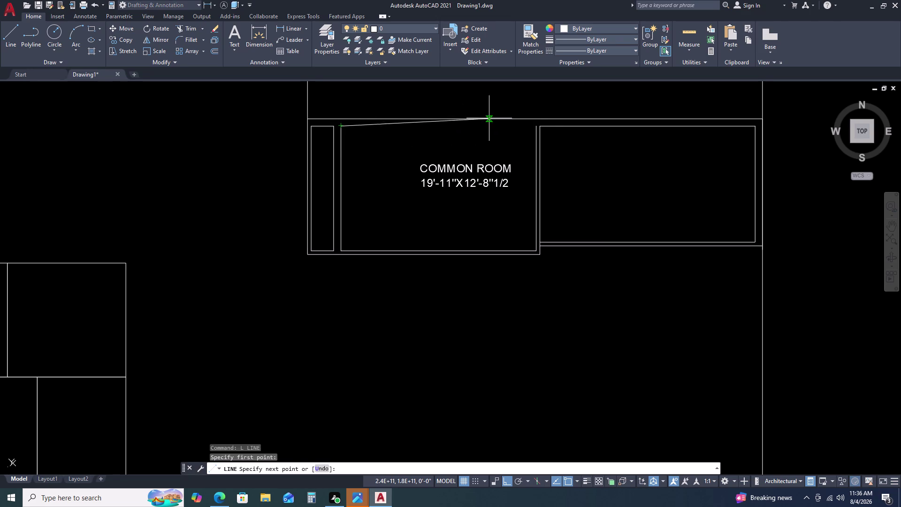
key(Escape)
scroll(down, 3)
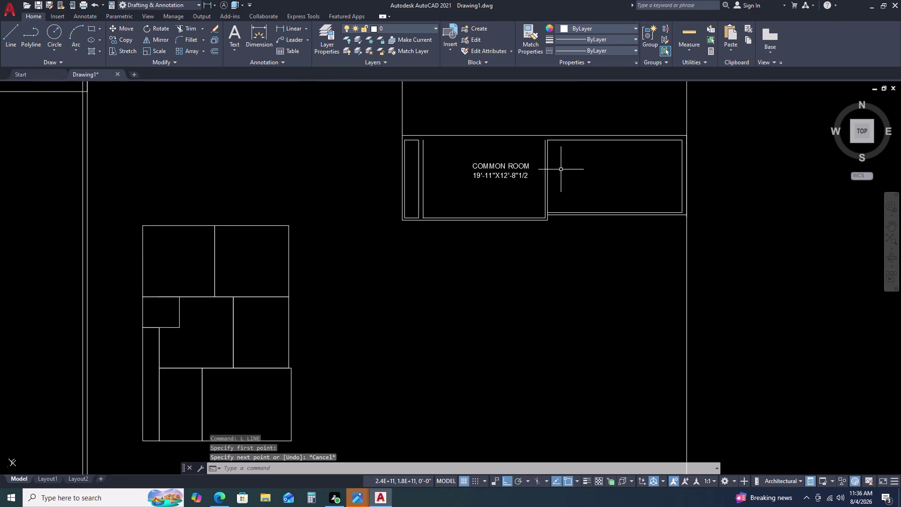
key(space)
scroll(up, 3)
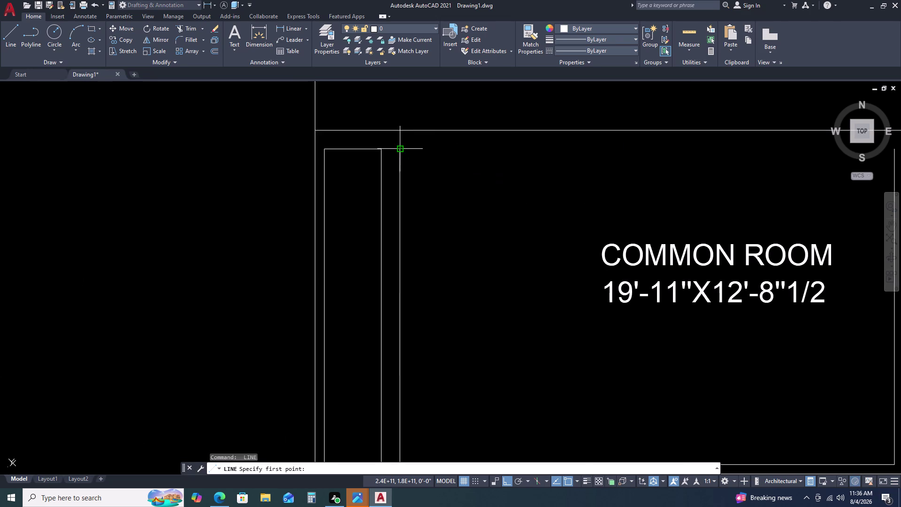
click(399, 148)
middle_drag(658, 159, 511, 151)
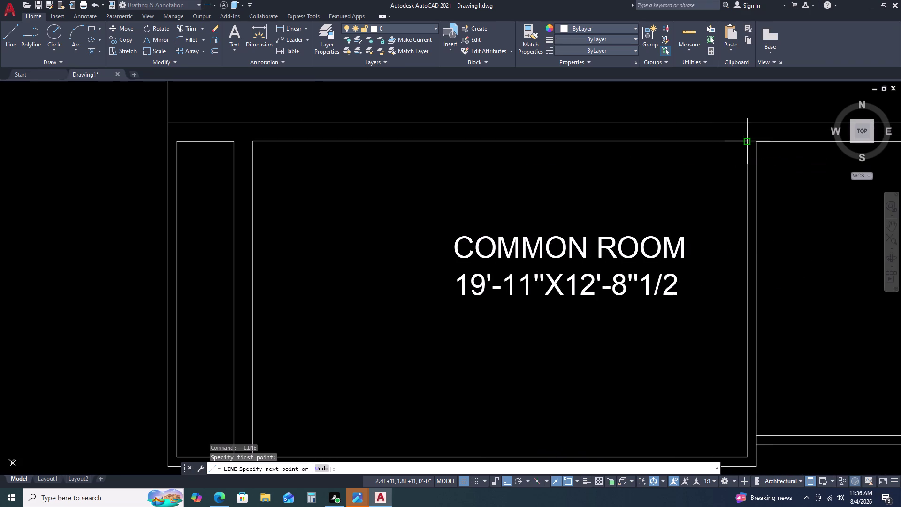
double_click(746, 142)
key(Escape)
scroll(down, 3)
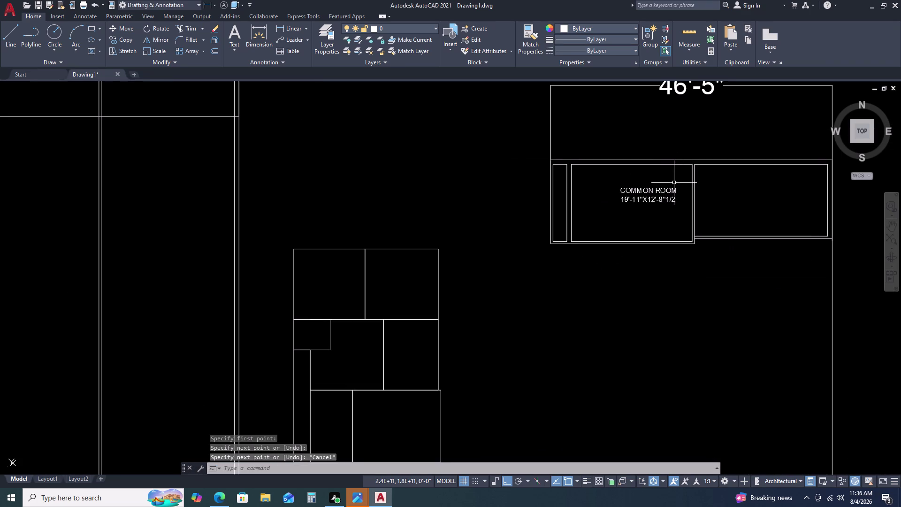
middle_drag(682, 222, 658, 146)
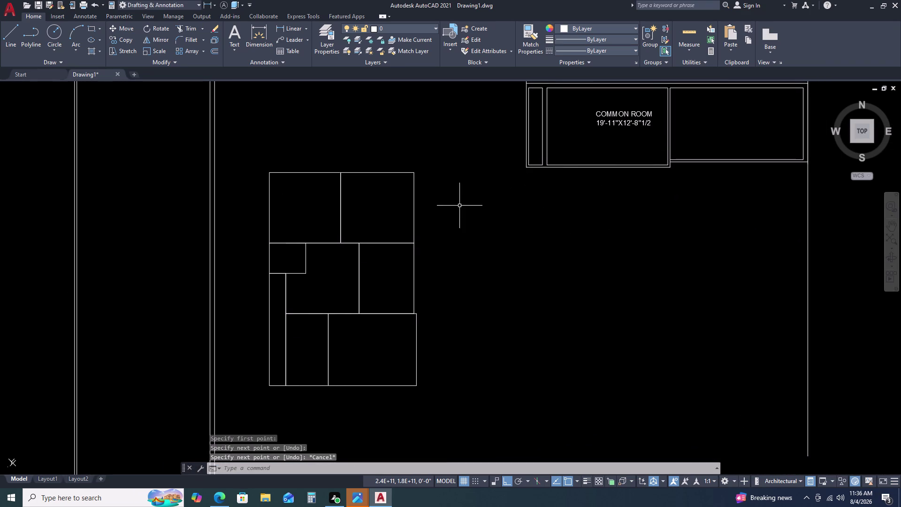
drag(429, 146, 423, 162)
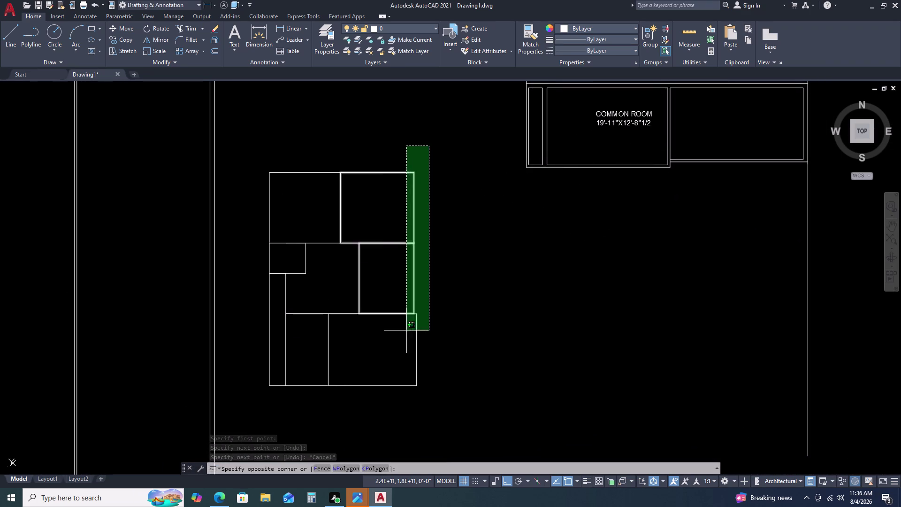
Erase the eight selected room rectangles left of the common room.
click(253, 408)
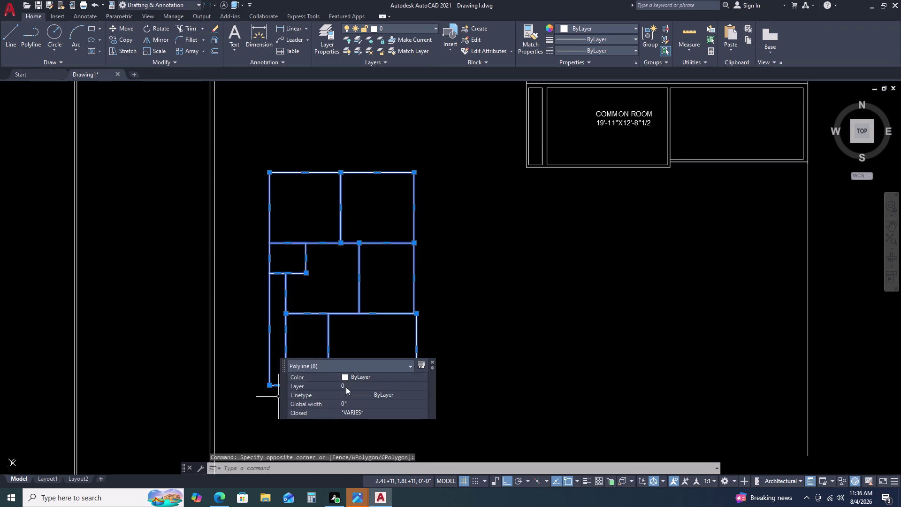
key(Delete)
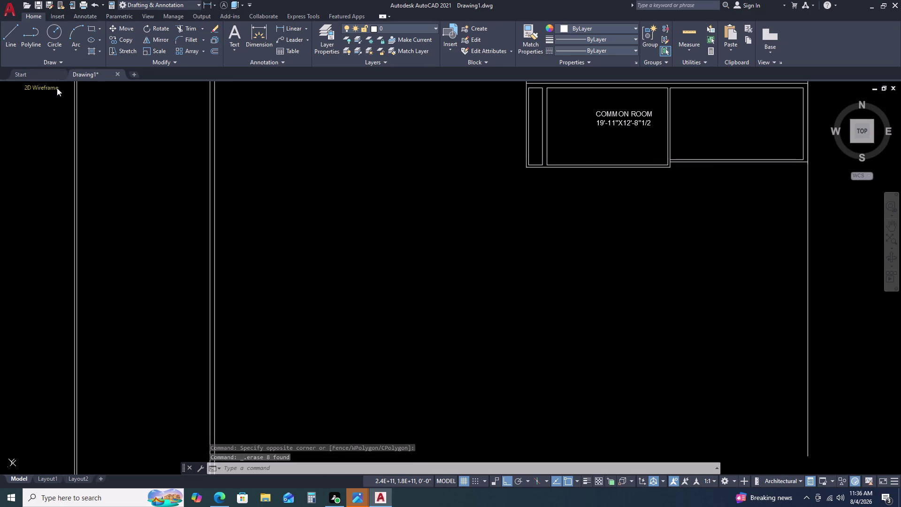
key(r)
key(e)
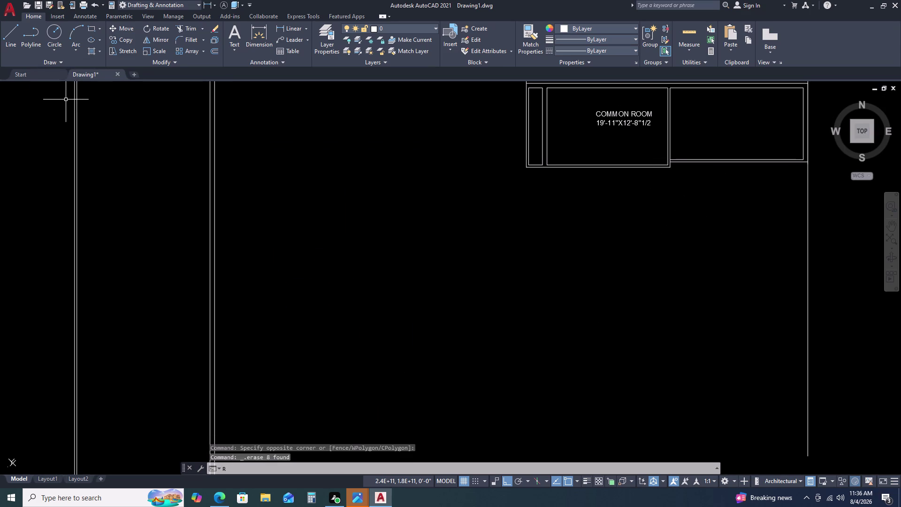
key(c)
key(space)
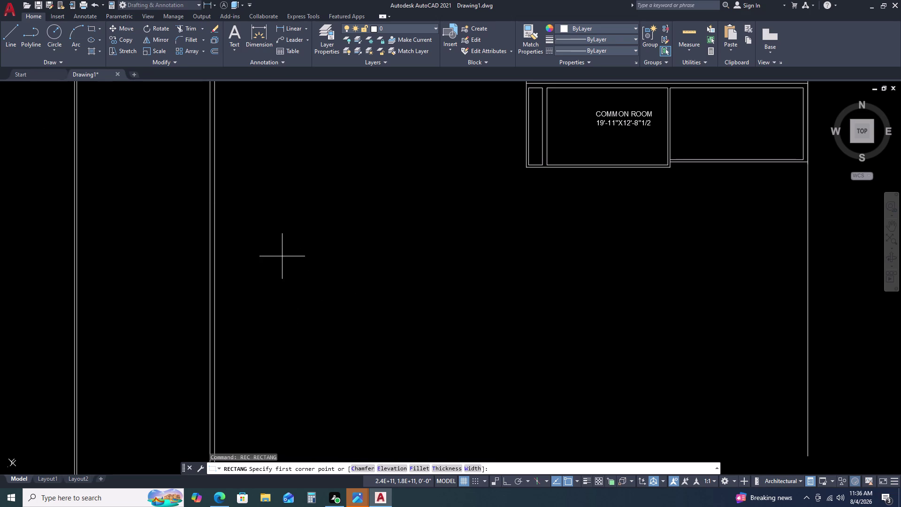
drag(284, 241, 298, 248)
key(d)
key(space)
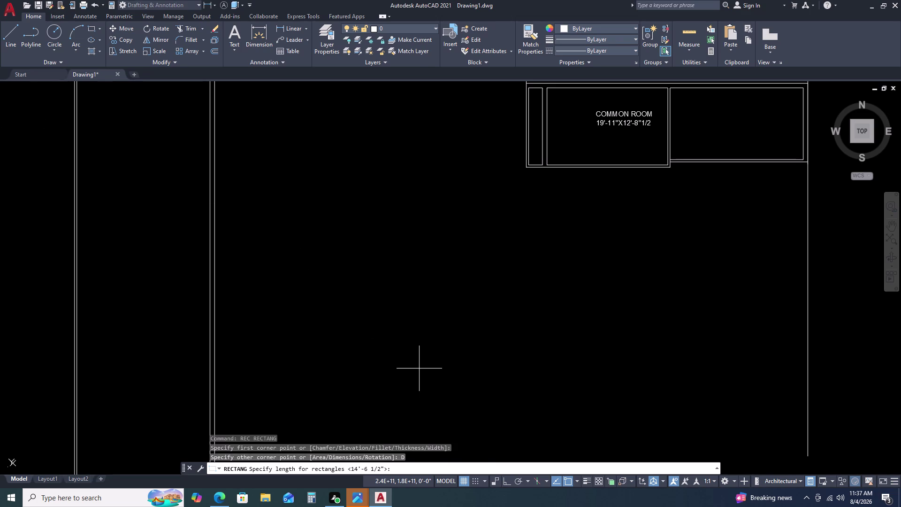
key(4)
key(apostrophe)
key(3)
key(Return)
key(5)
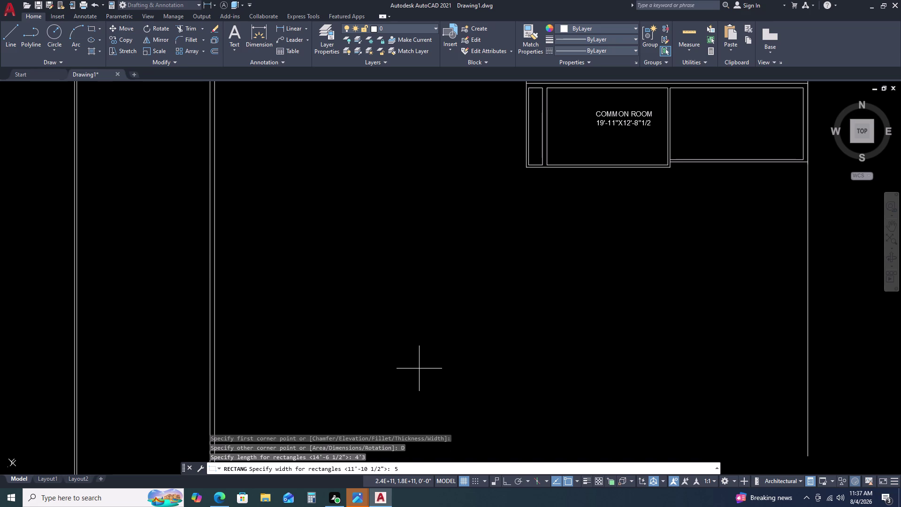
key(apostrophe)
key(Return)
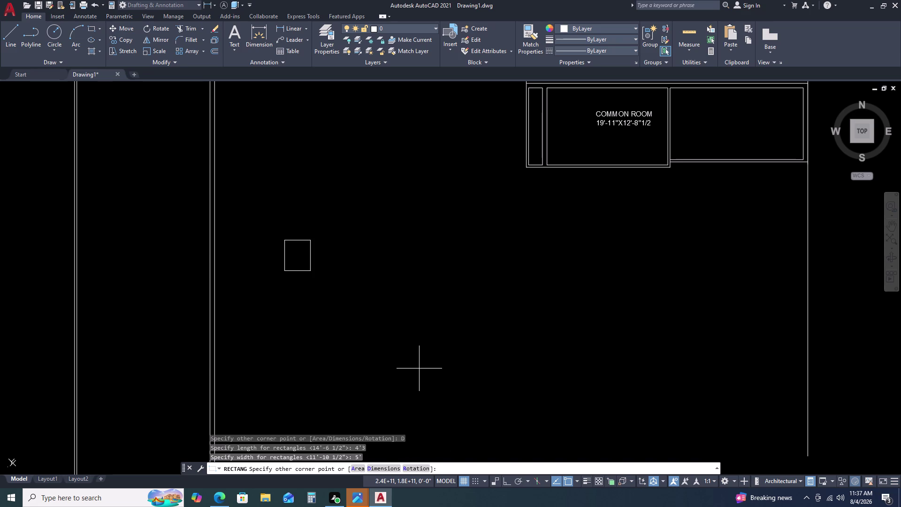
drag(491, 327, 480, 322)
drag(316, 242, 313, 245)
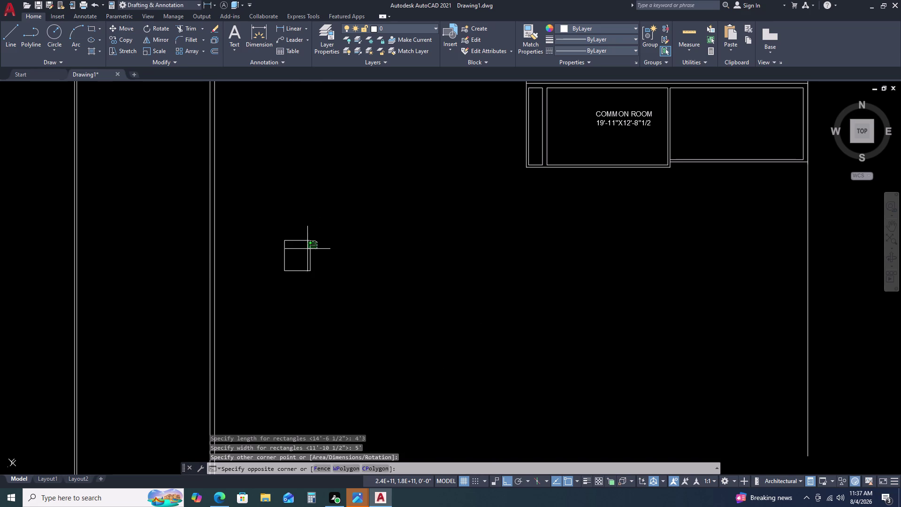
click(278, 281)
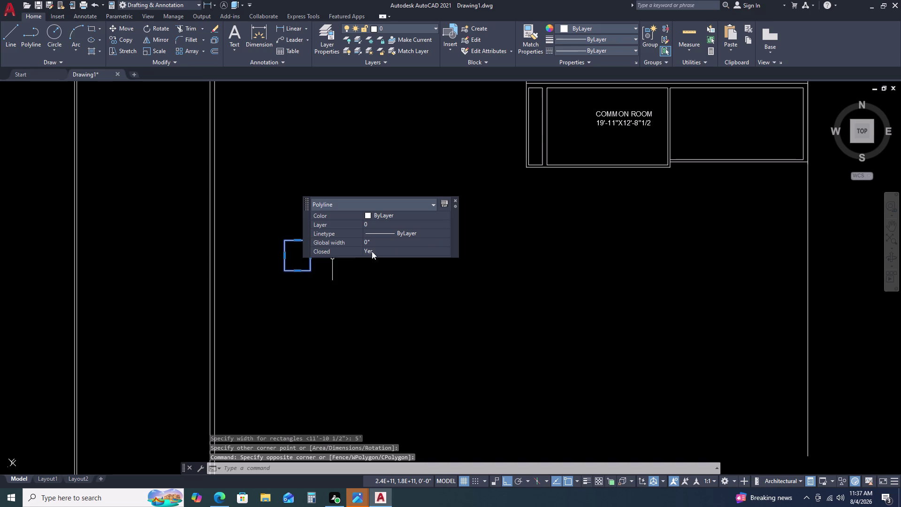
key(Escape)
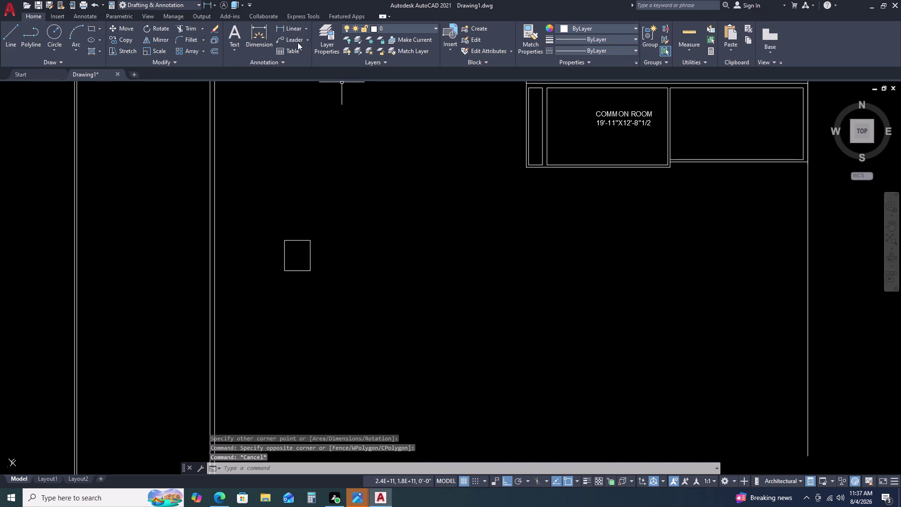
click(297, 33)
click(308, 240)
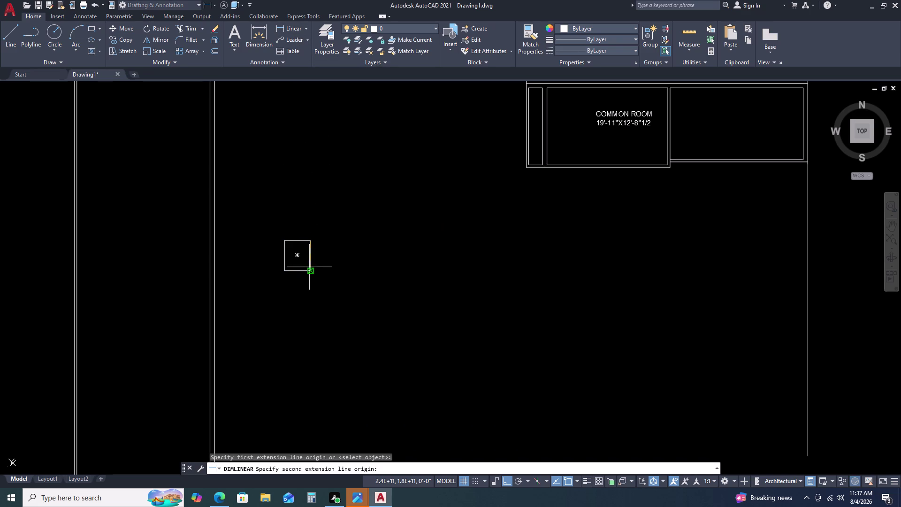
click(310, 272)
key(Escape)
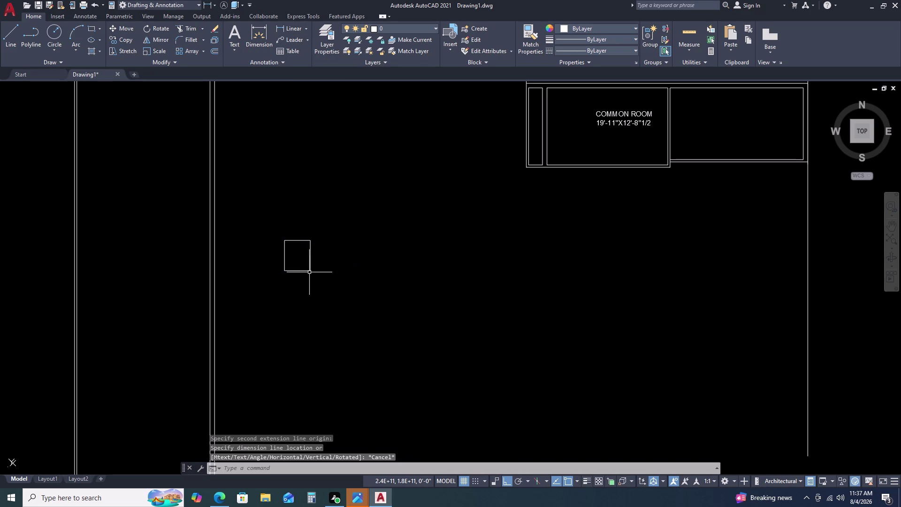
key(space)
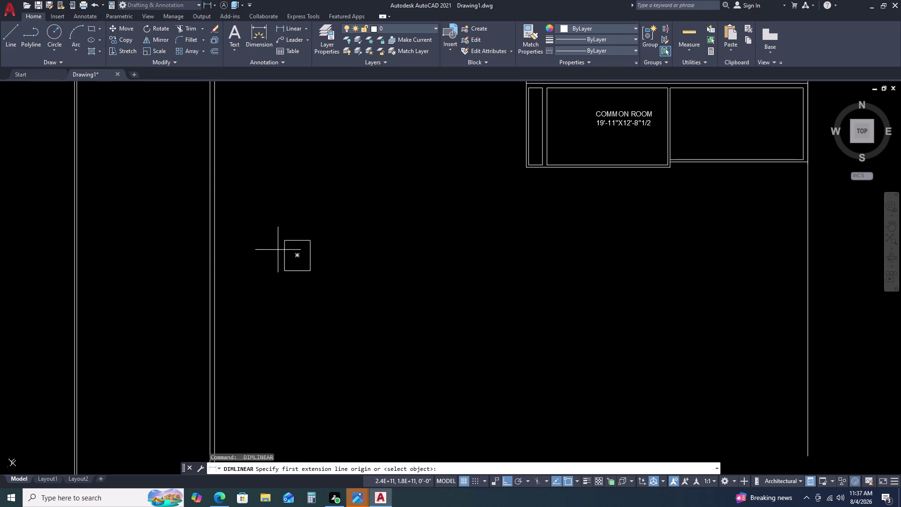
click(285, 243)
click(313, 241)
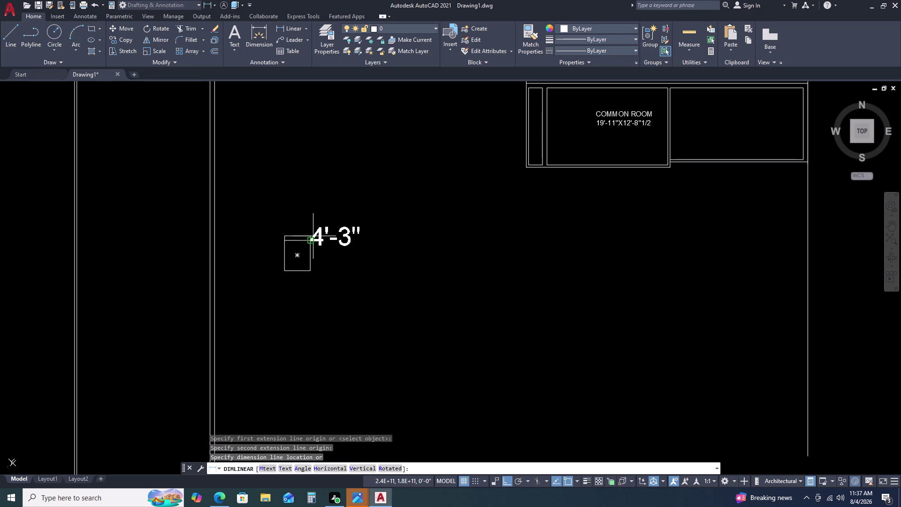
key(Escape)
drag(320, 227, 310, 240)
drag(246, 307, 253, 304)
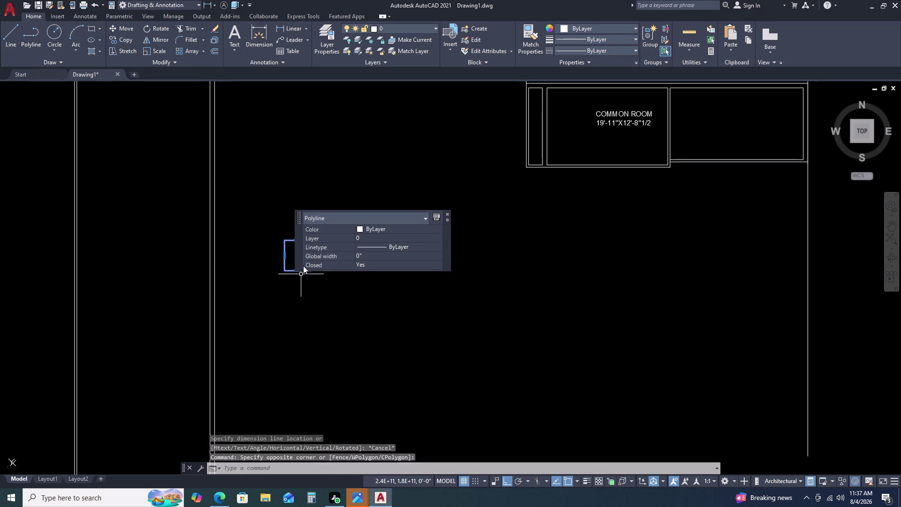
key(Delete)
key(r)
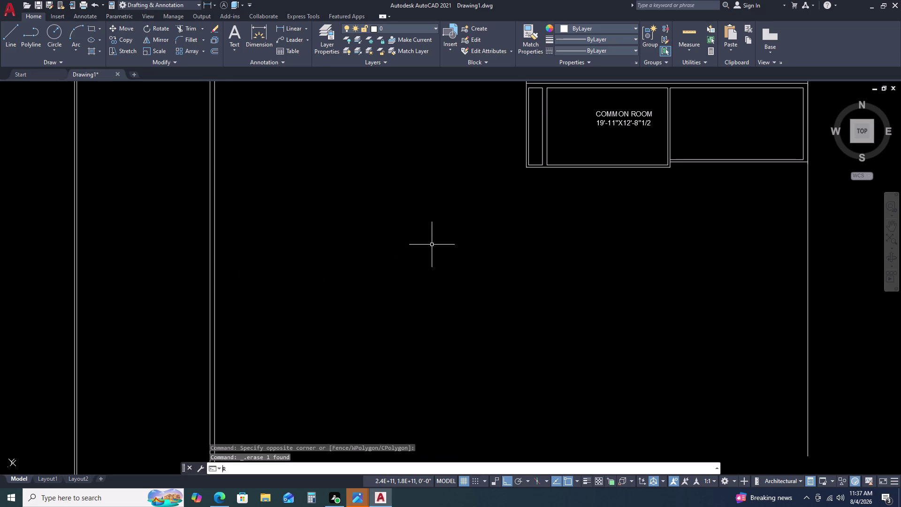
Pick a rectangle corner left of the common room and choose the Dimensions option.
key(e)
key(c)
key(space)
click(343, 215)
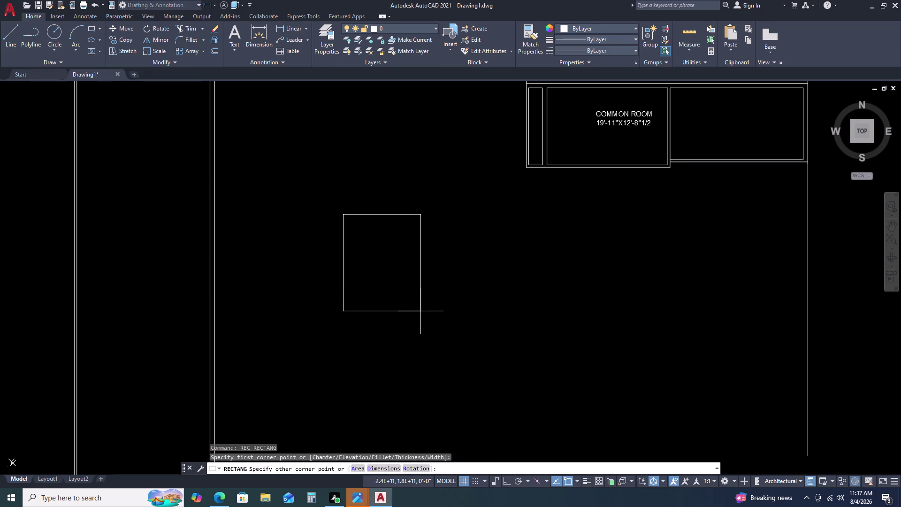
text(D)
key(space)
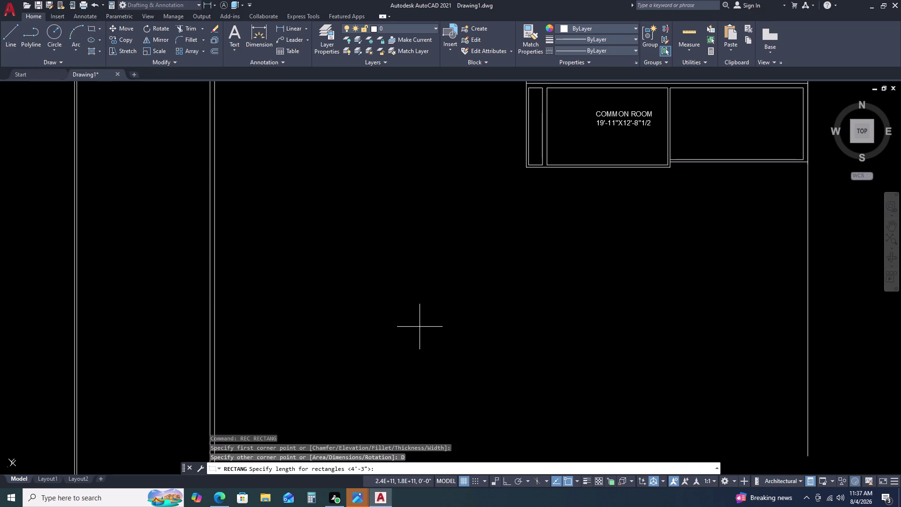
Enter 4'-3" length and 5' width, place the rectangle, and start Quick measure.
key(4)
text('3)
key(Return)
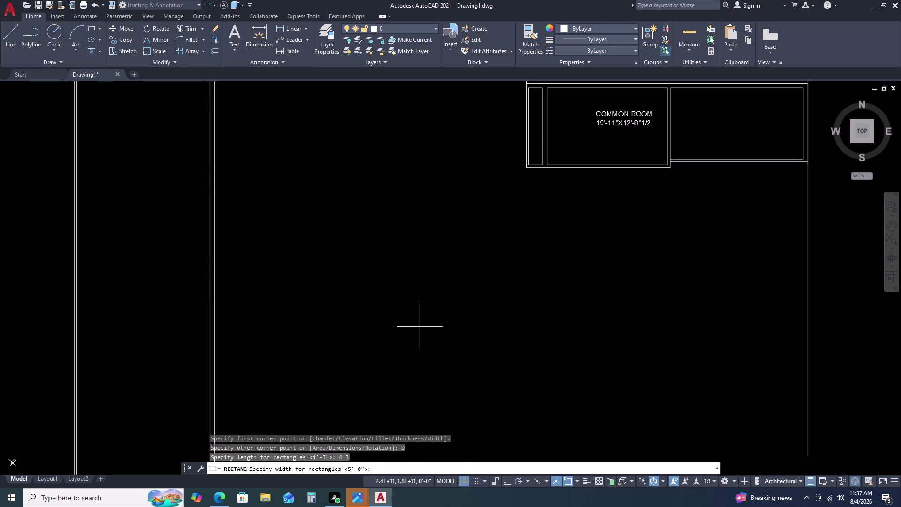
text(5)
text(')
key(Return)
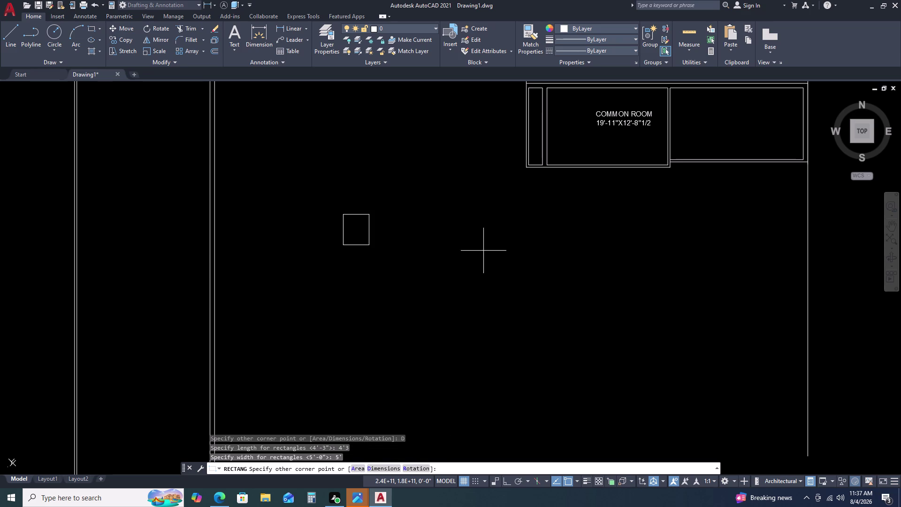
click(476, 253)
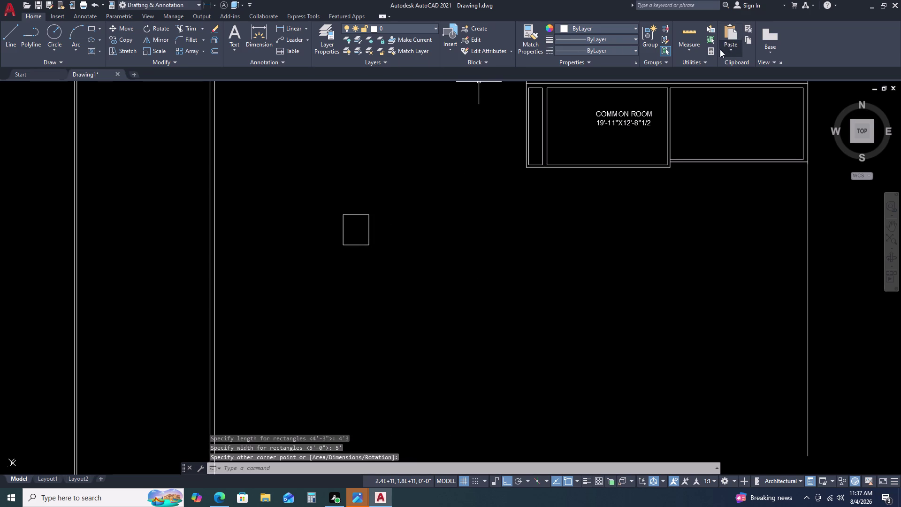
click(688, 52)
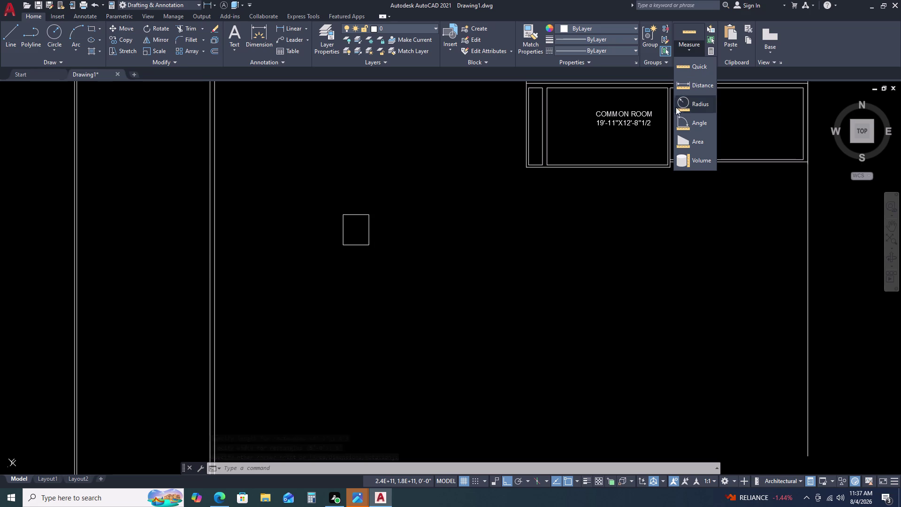
click(699, 63)
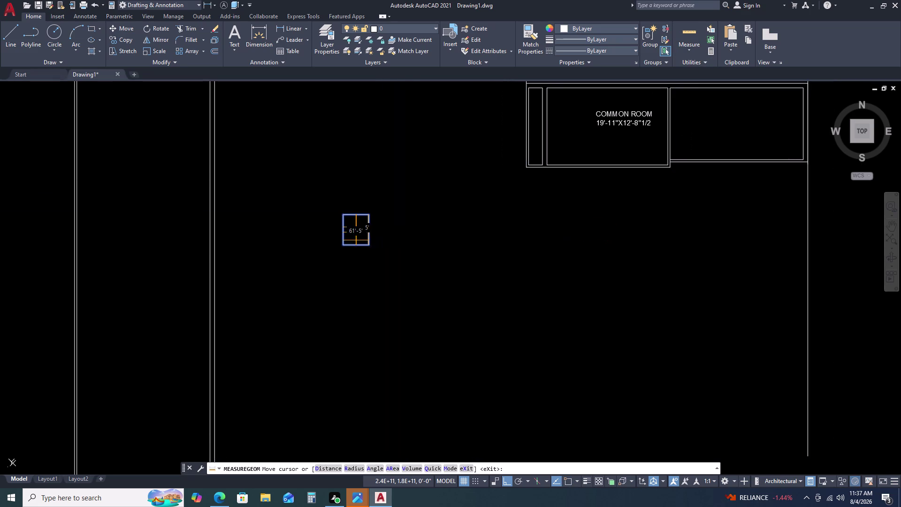
Offset the small square outline 4.5 outward to form a double-wall box.
scroll(up, 3)
scroll(up, 3)
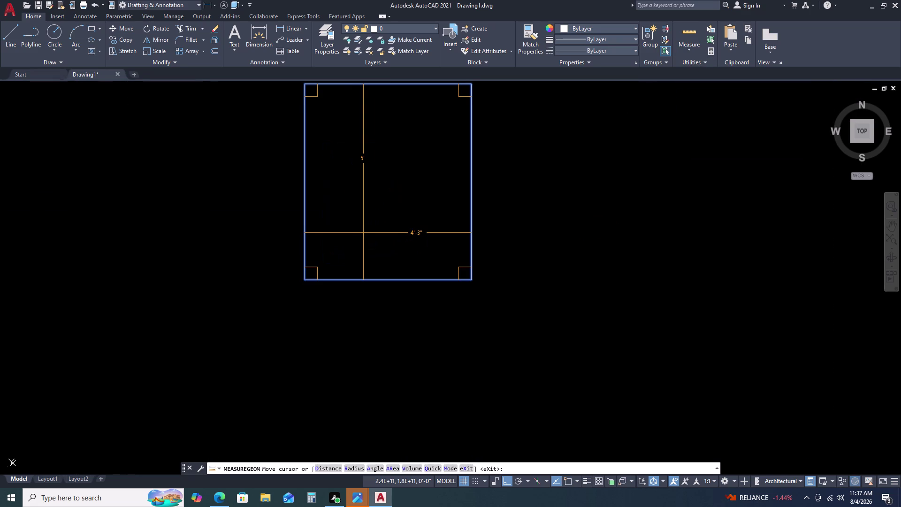
key(Escape)
scroll(down, 3)
click(395, 189)
click(365, 241)
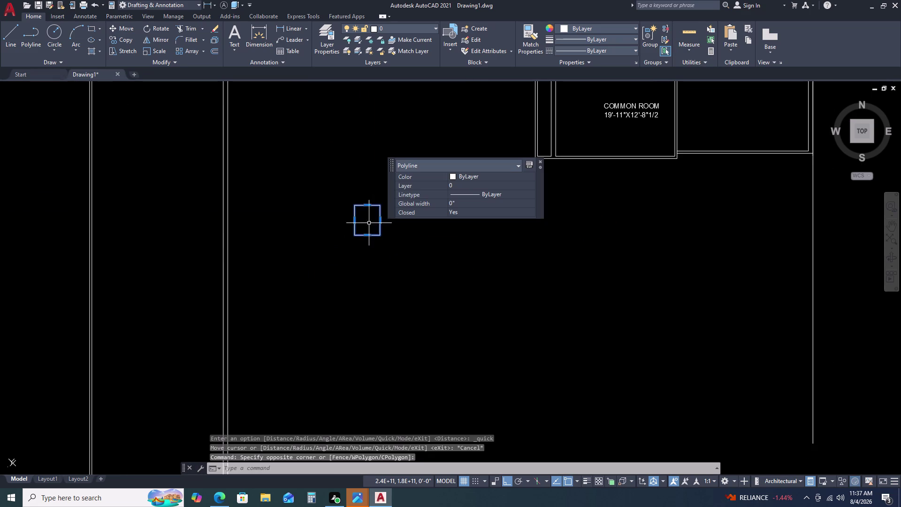
key(o)
key(space)
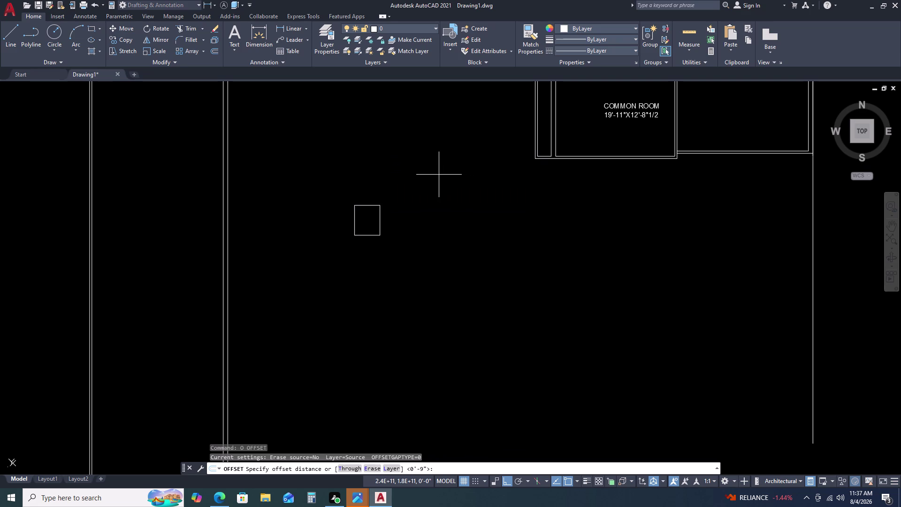
text(4.5)
key(Return)
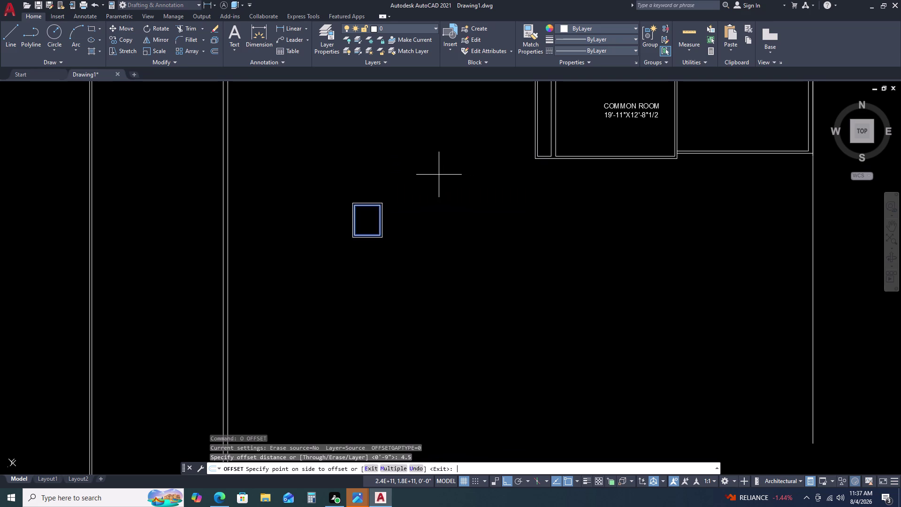
click(449, 158)
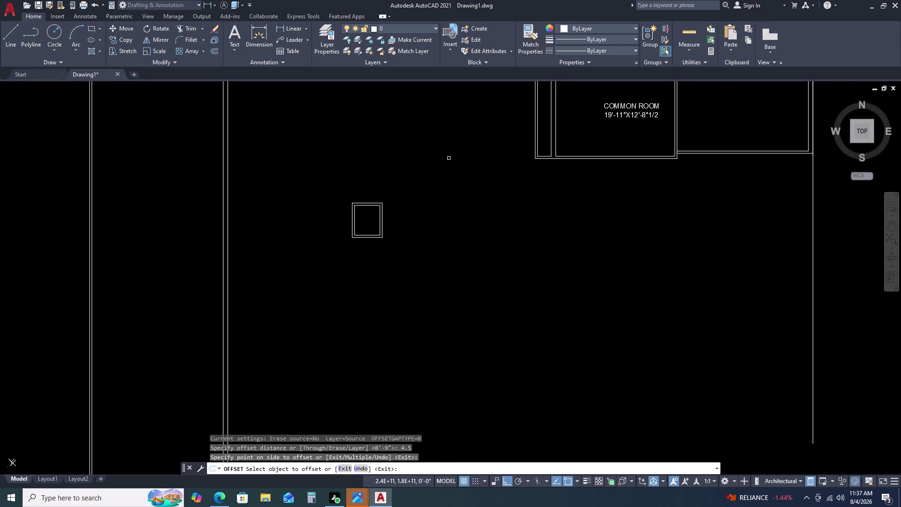
key(Escape)
Crossing-select both outlines of the double-wall box so they can be moved.
click(324, 264)
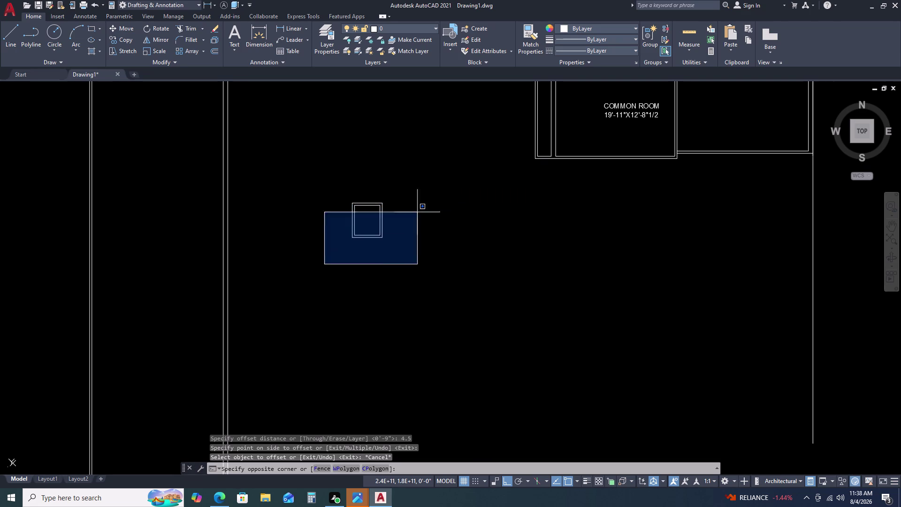
drag(379, 173, 388, 169)
click(412, 160)
drag(392, 190, 383, 204)
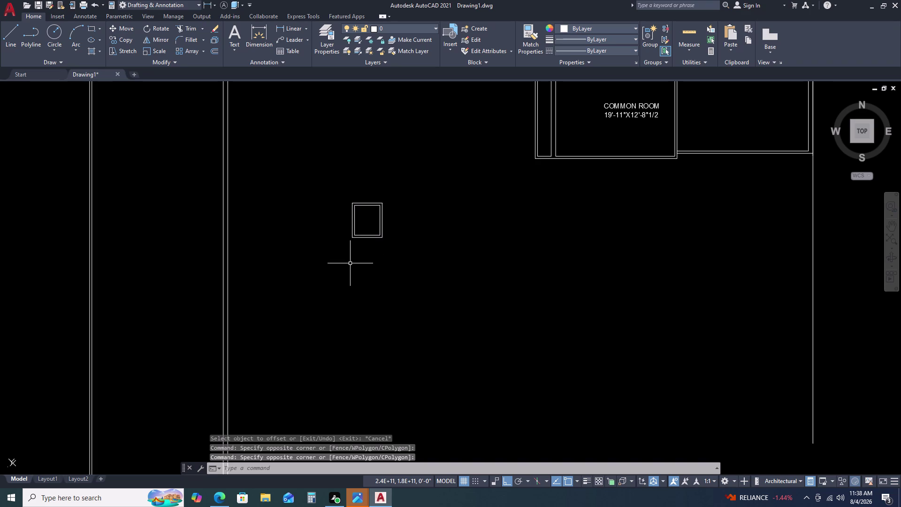
click(406, 187)
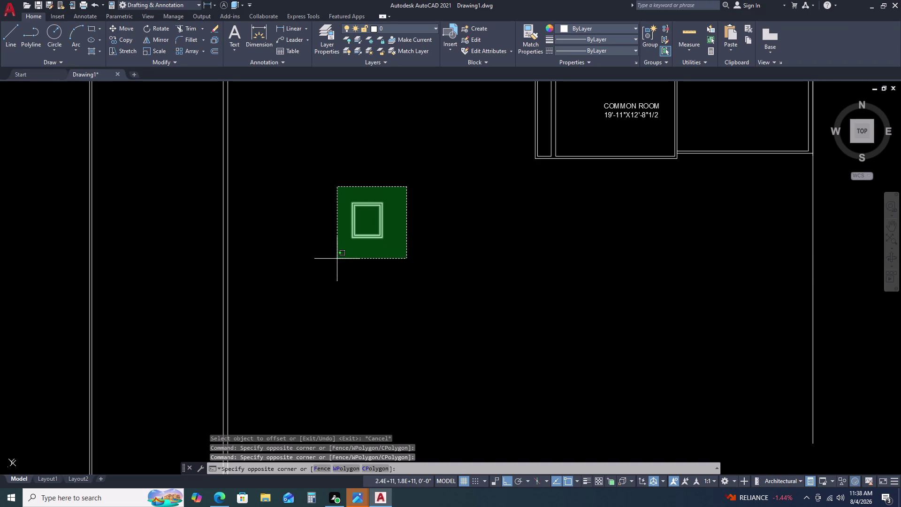
click(337, 252)
text(M)
key(space)
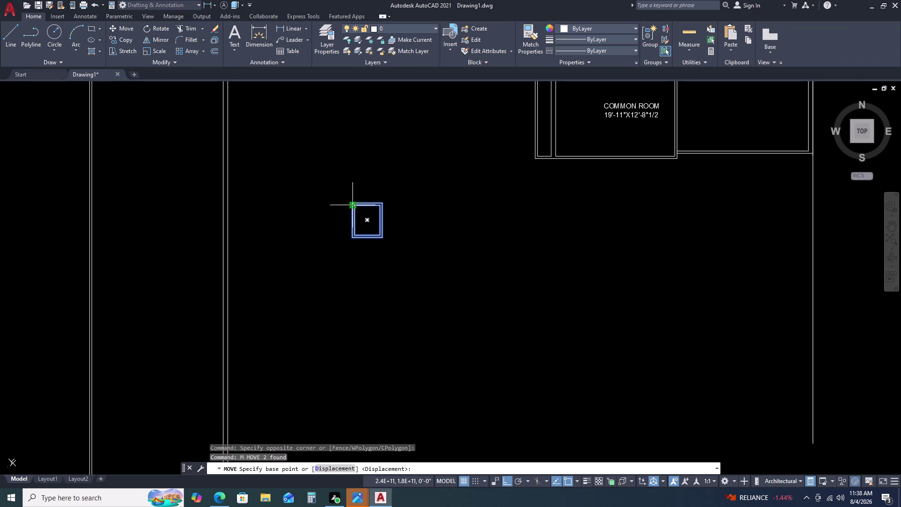
scroll(down, 3)
scroll(up, 3)
click(352, 203)
scroll(up, 3)
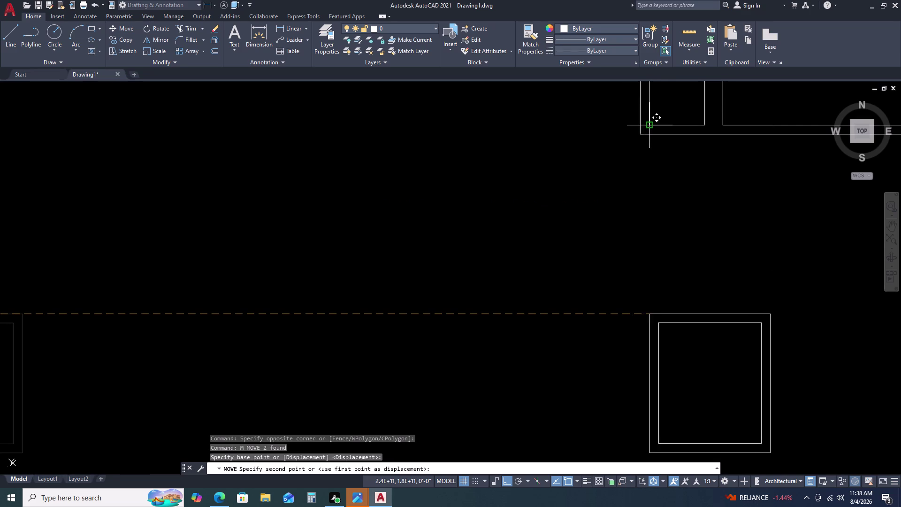
scroll(up, 3)
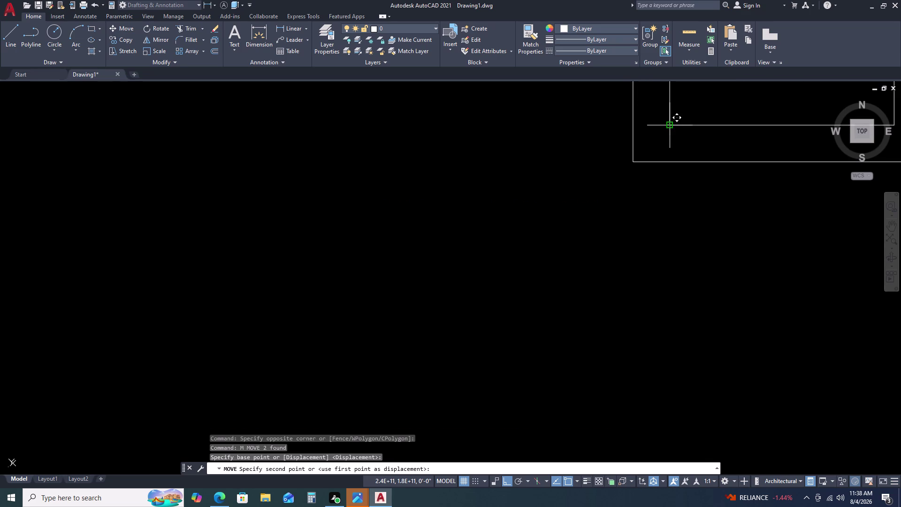
scroll(down, 3)
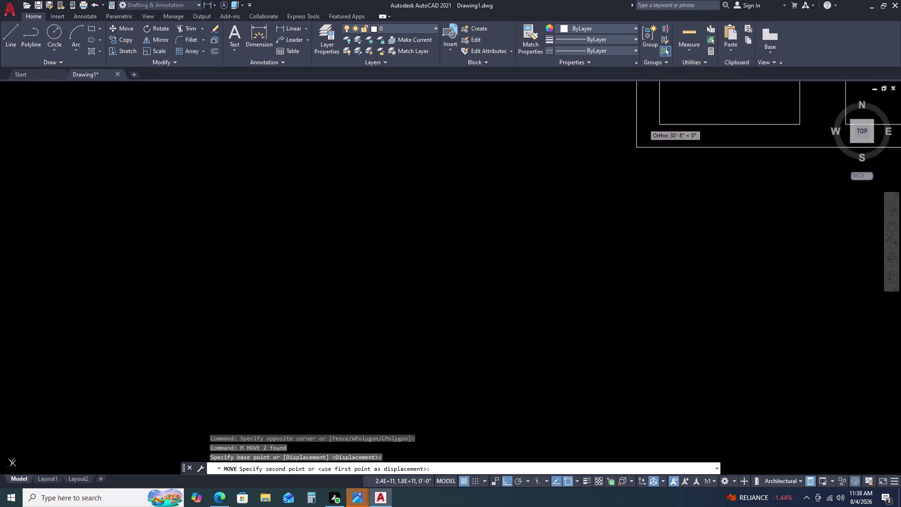
scroll(down, 3)
key(F8)
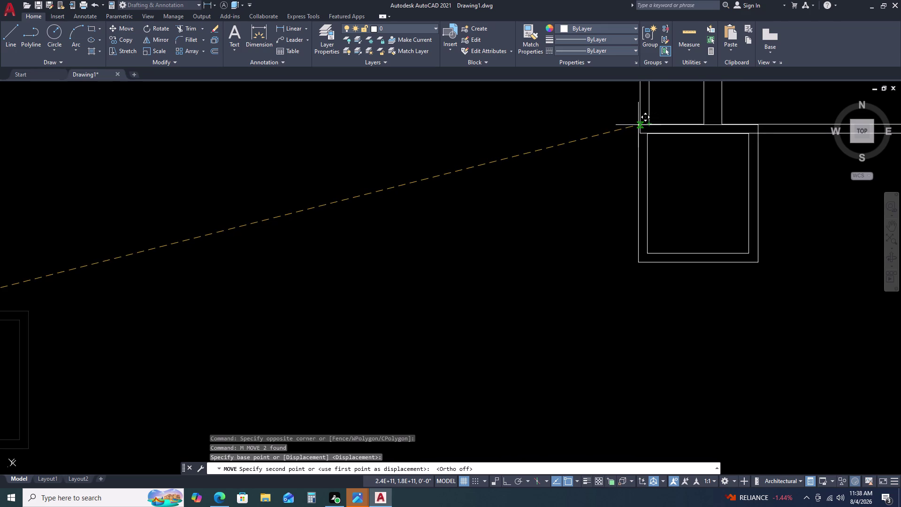
scroll(up, 3)
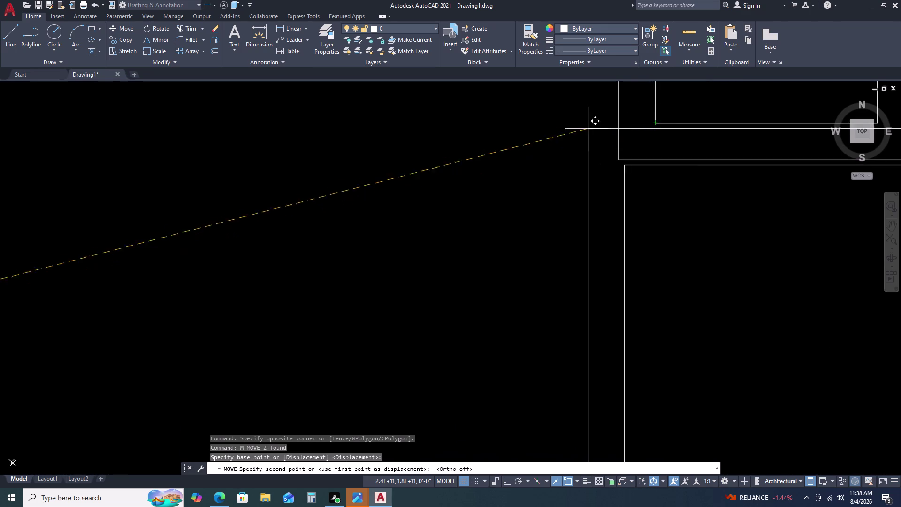
key(Escape)
scroll(down, 3)
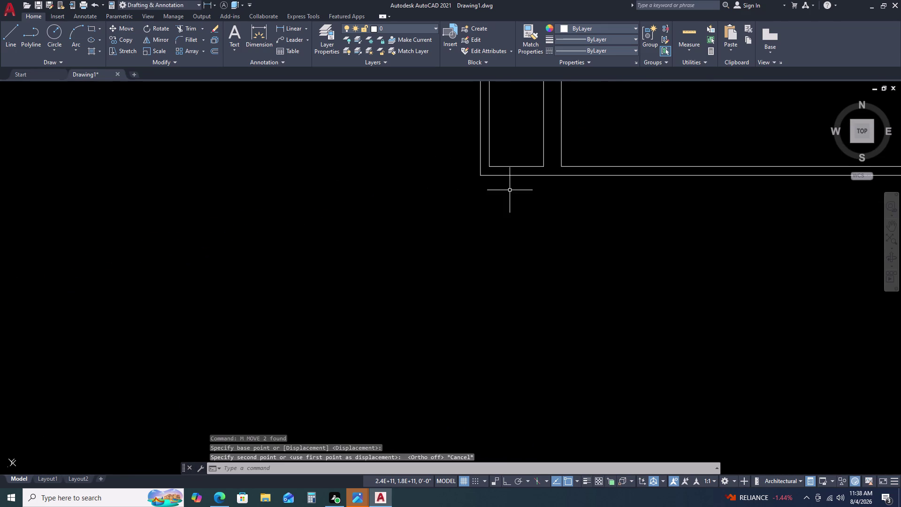
scroll(down, 3)
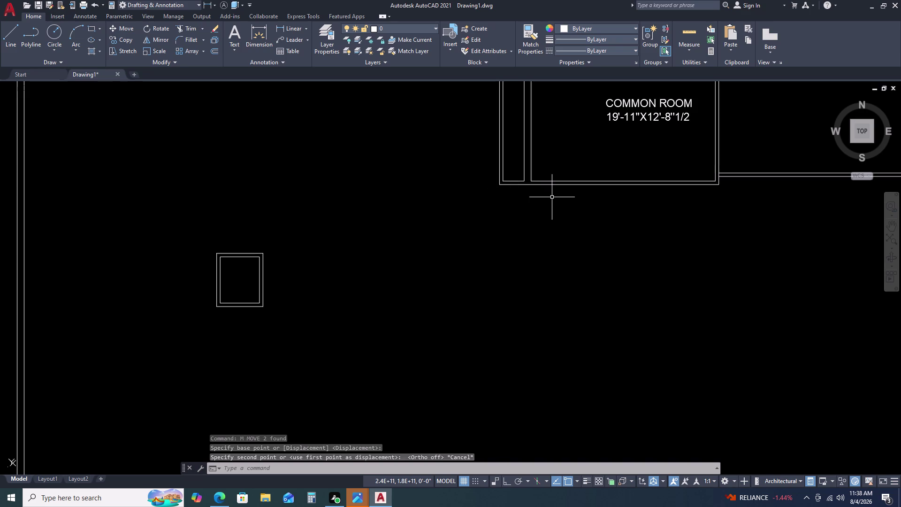
key(space)
key(Escape)
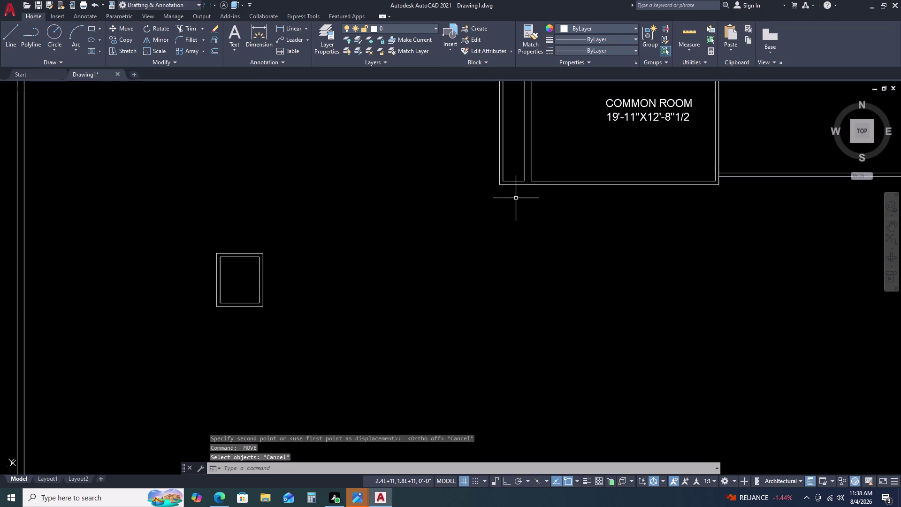
key(l)
key(space)
Sketch a short line near the top wall, then exit the Line command.
scroll(up, 3)
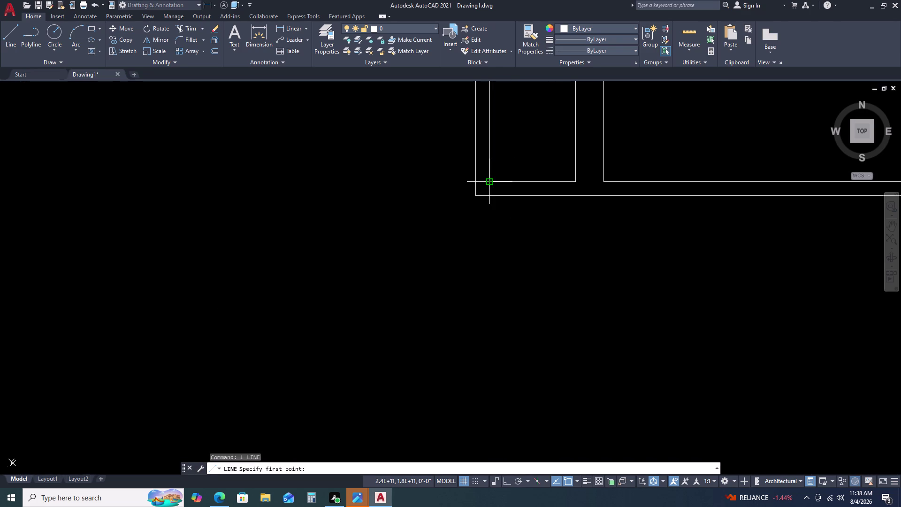
click(488, 181)
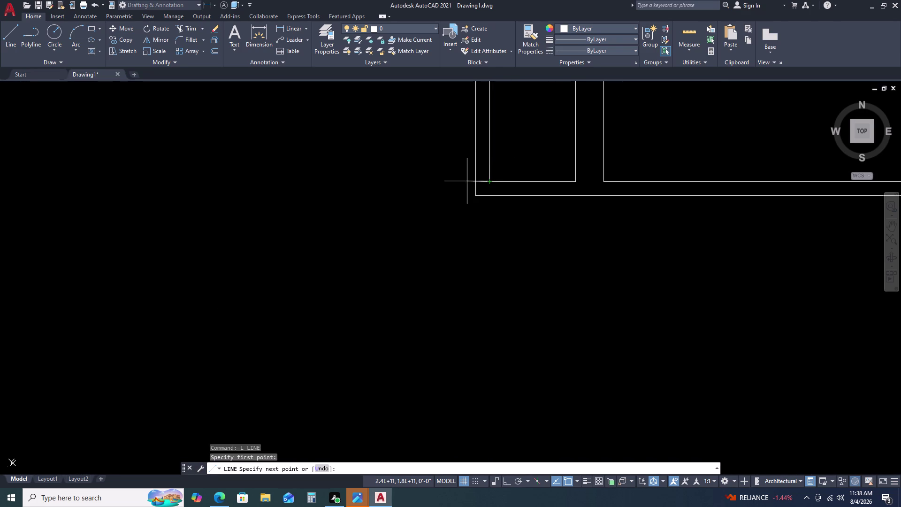
click(475, 182)
key(Escape)
scroll(down, 3)
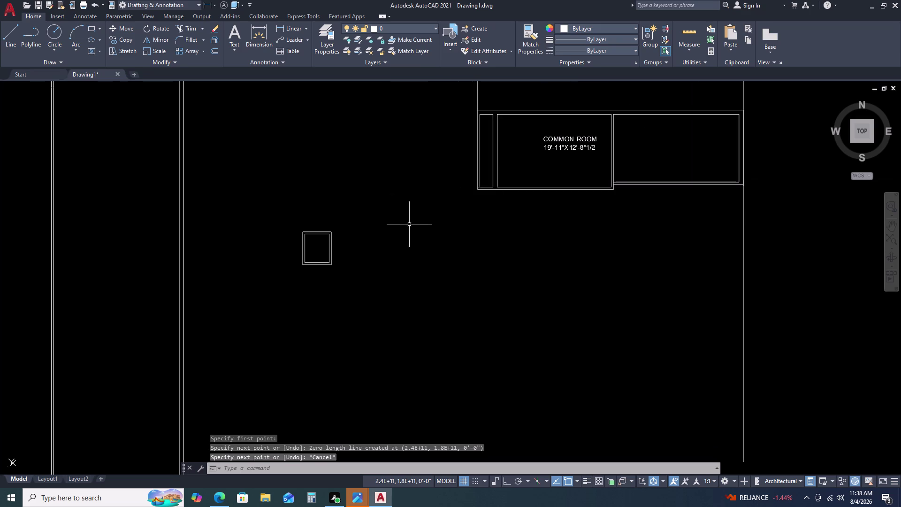
Move both box outlines from their top-left corner to the top wall's endpoint.
click(376, 210)
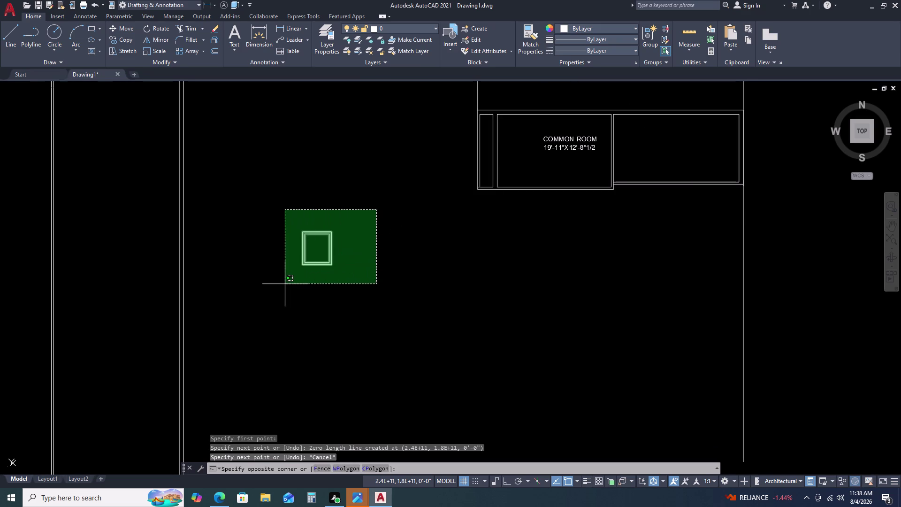
click(281, 284)
key(m)
key(space)
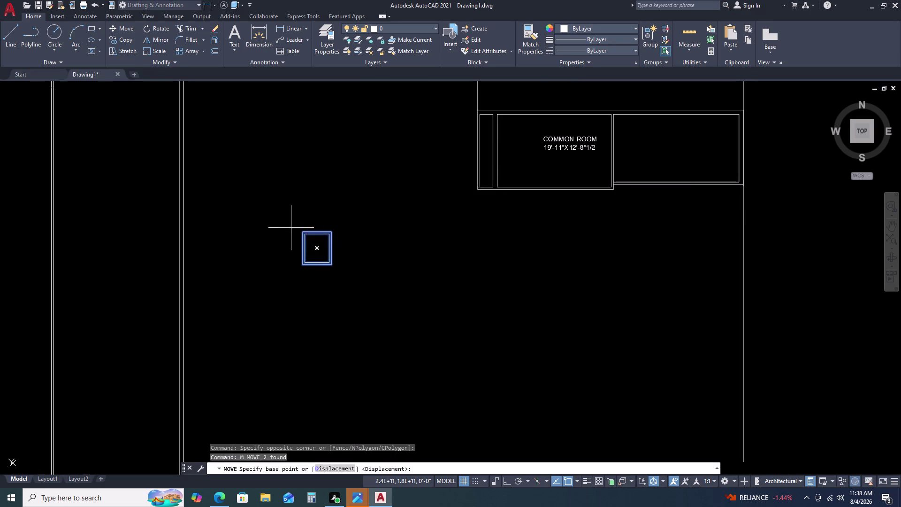
scroll(up, 3)
drag(357, 246, 374, 240)
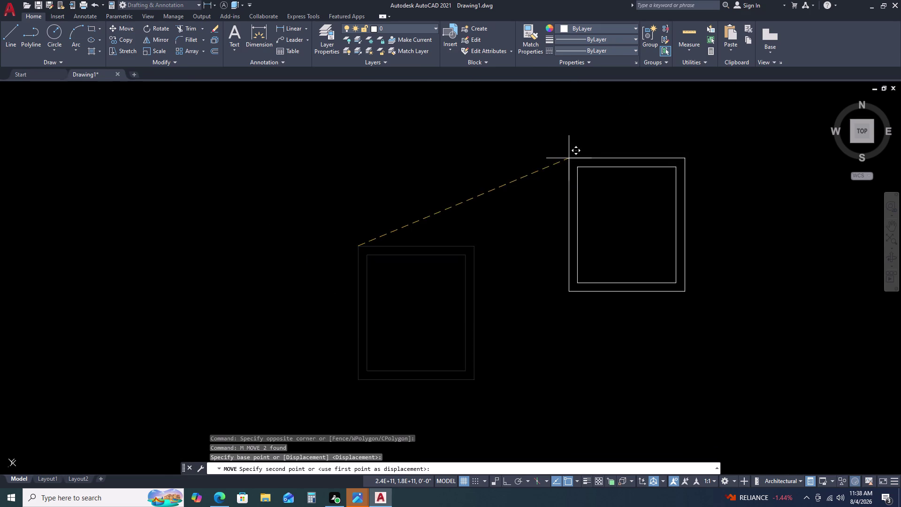
scroll(down, 3)
scroll(down, 3)
scroll(up, 3)
scroll(up, 3)
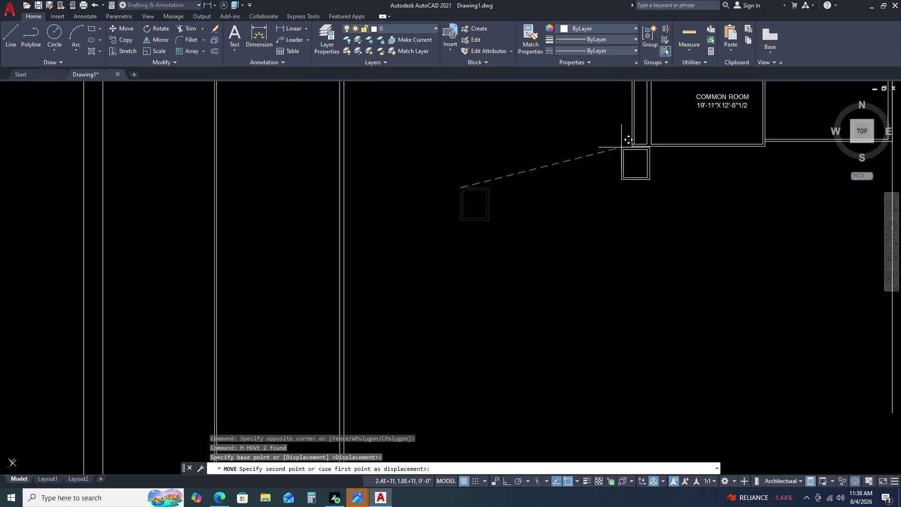
scroll(up, 3)
scroll(up, 3)
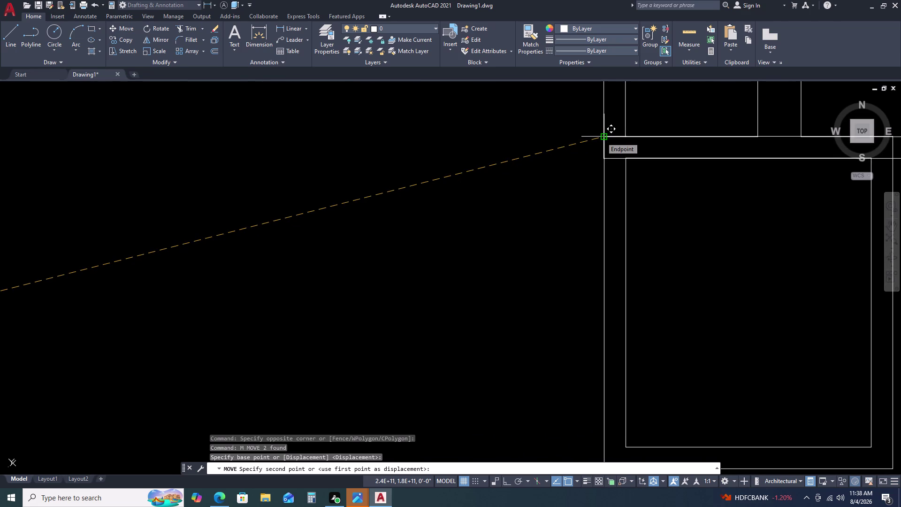
click(601, 137)
Inspect the new wall joint and select the inner square outline.
scroll(down, 3)
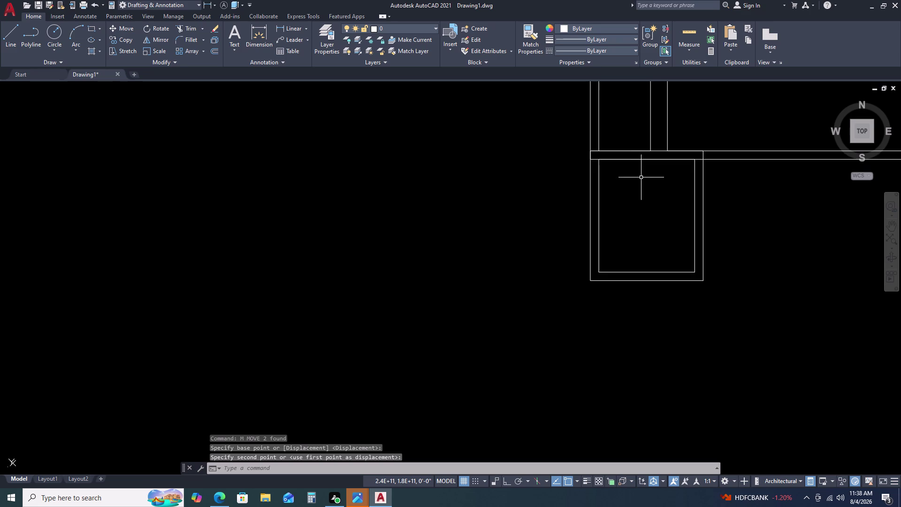
middle_drag(641, 177, 609, 189)
middle_drag(562, 201, 551, 202)
scroll(up, 3)
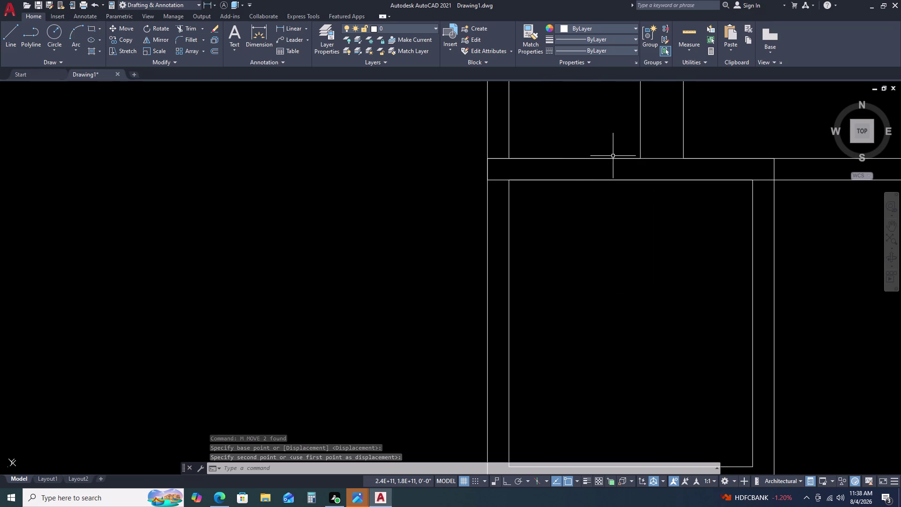
scroll(down, 3)
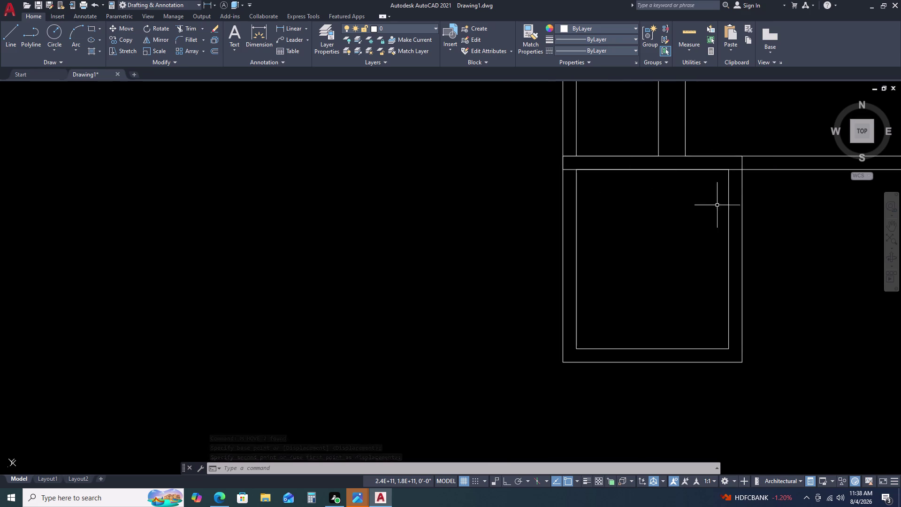
click(729, 194)
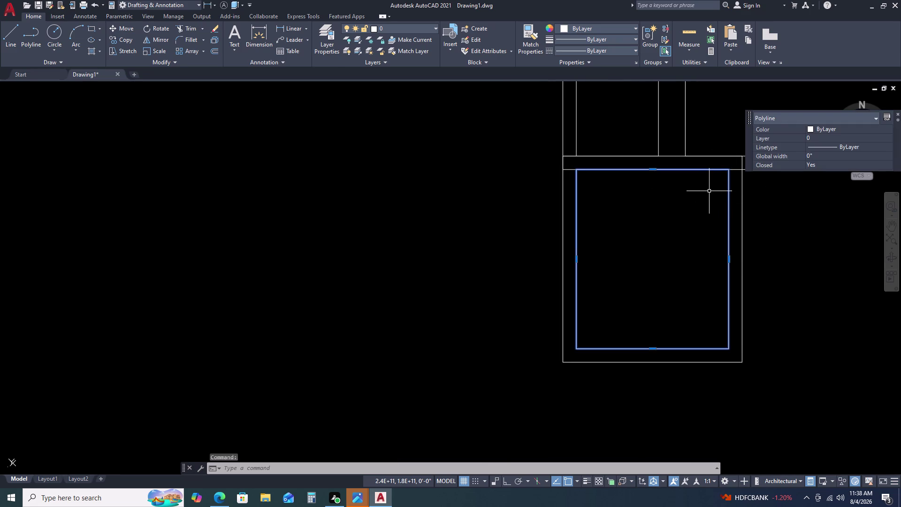
Explode the box's inner and outer rectangle outlines into separate lines.
key(x)
key(space)
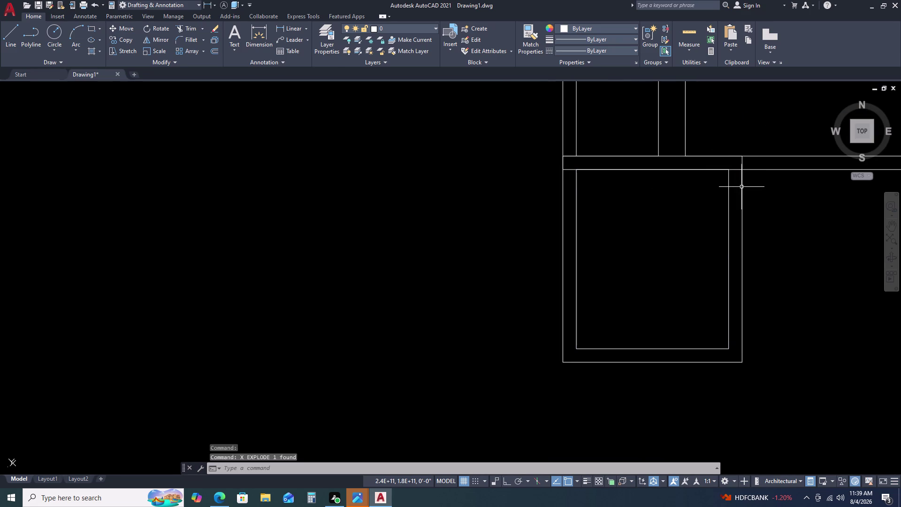
click(742, 186)
key(x)
key(space)
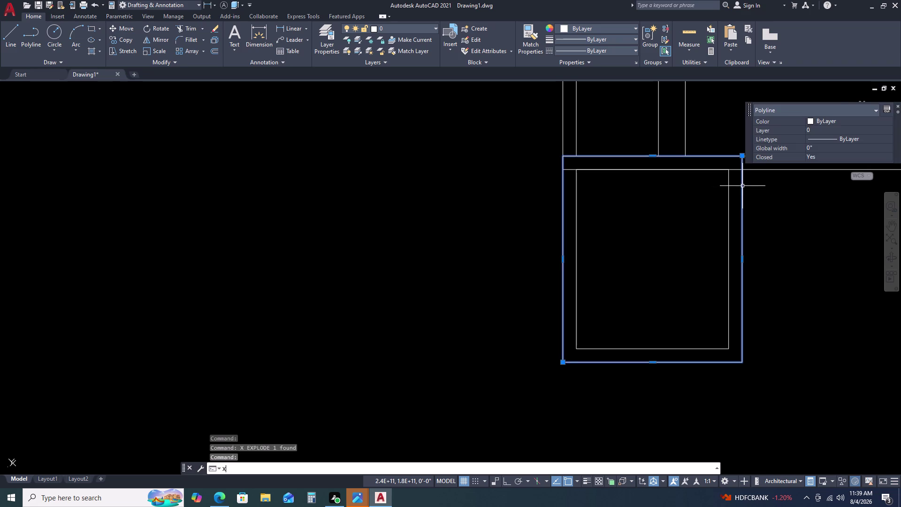
Trim the top wall line pieces between the two upper vertical wall lines.
key(t)
key(r)
key(space)
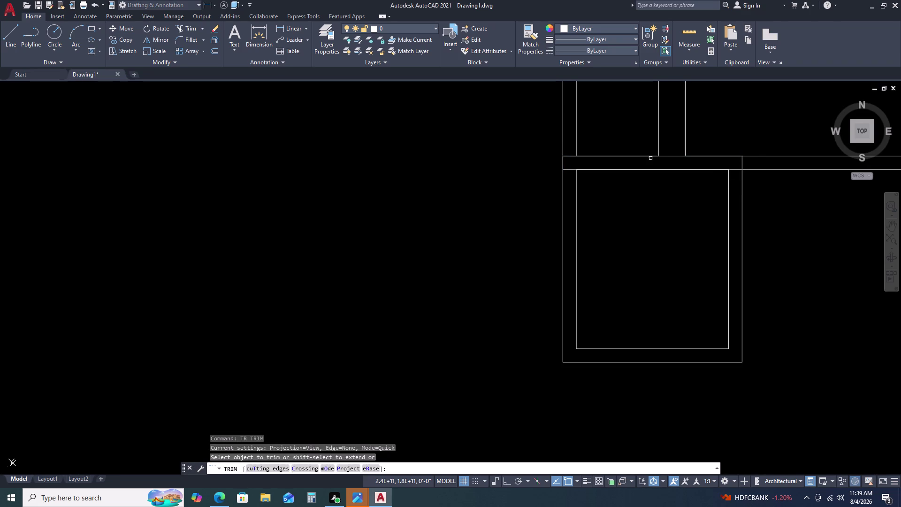
click(639, 154)
key(Escape)
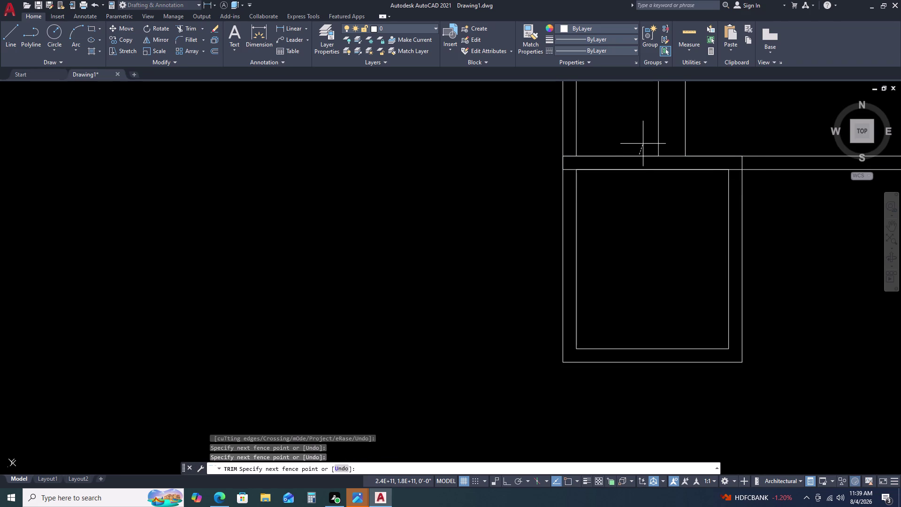
key(space)
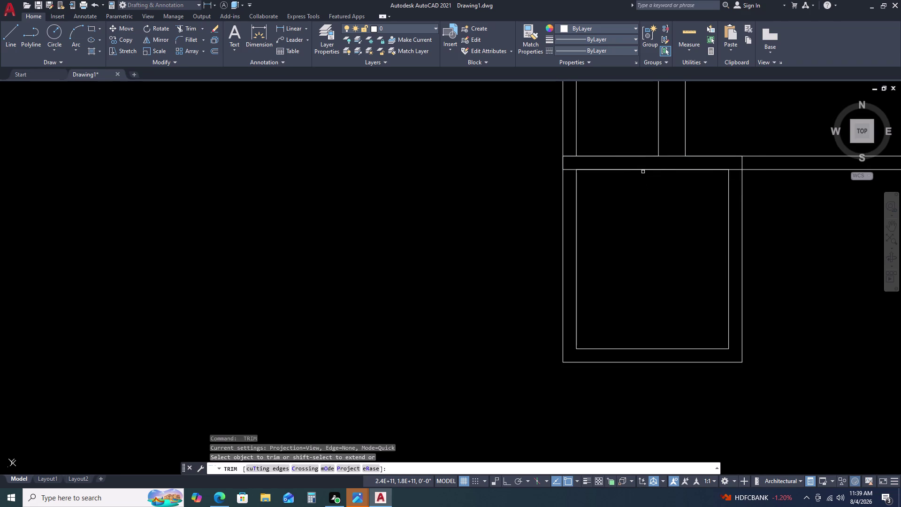
click(643, 171)
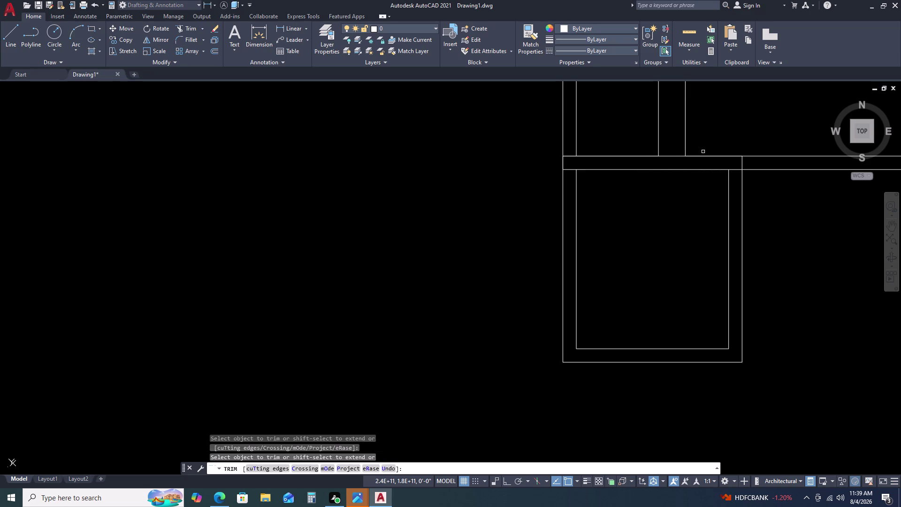
click(651, 156)
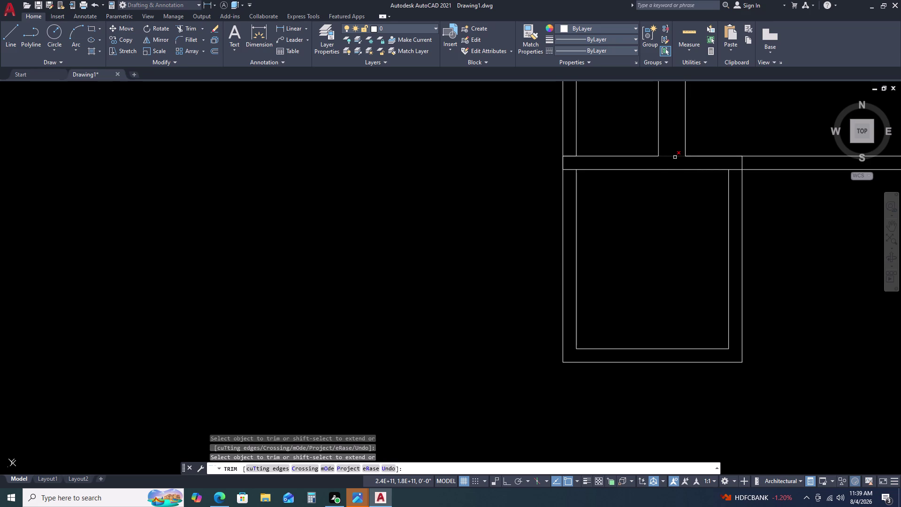
click(675, 157)
click(700, 155)
key(Escape)
scroll(down, 3)
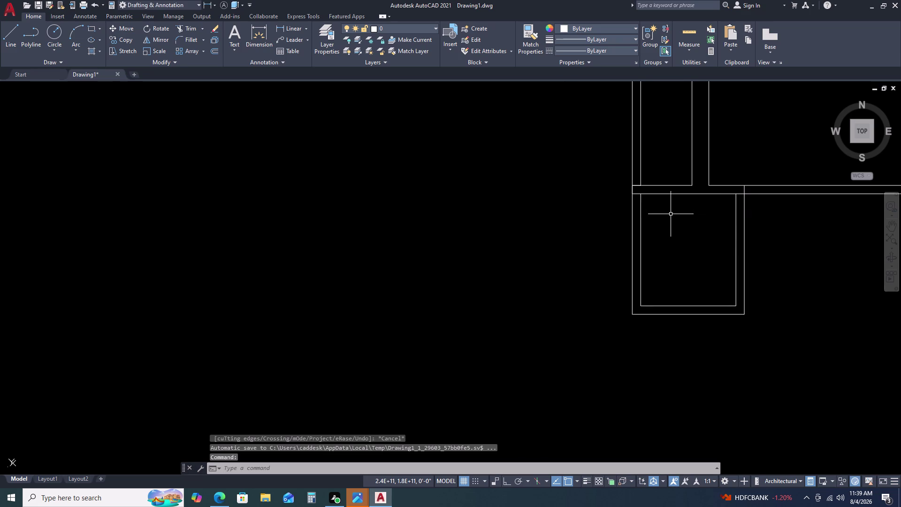
Attempt a fence trim across the junction wall lines, then cancel it.
key(t)
key(r)
key(space)
scroll(up, 3)
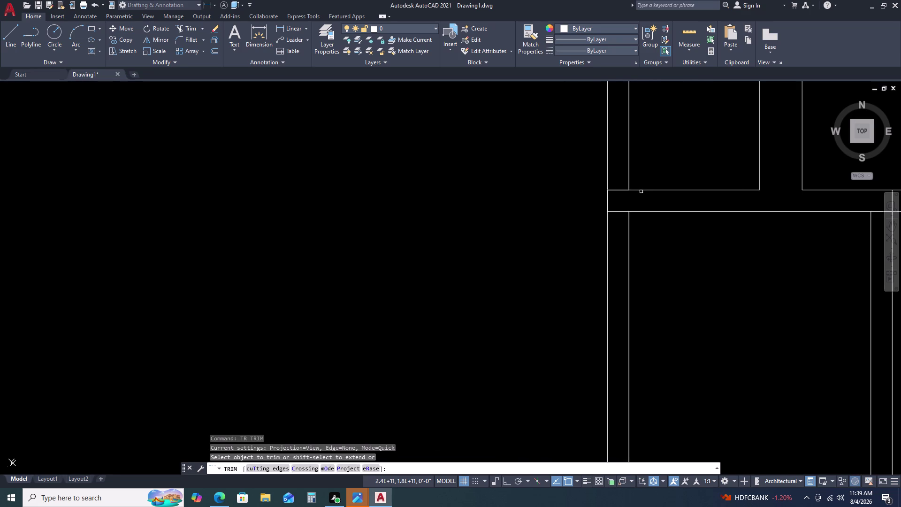
scroll(up, 3)
click(618, 177)
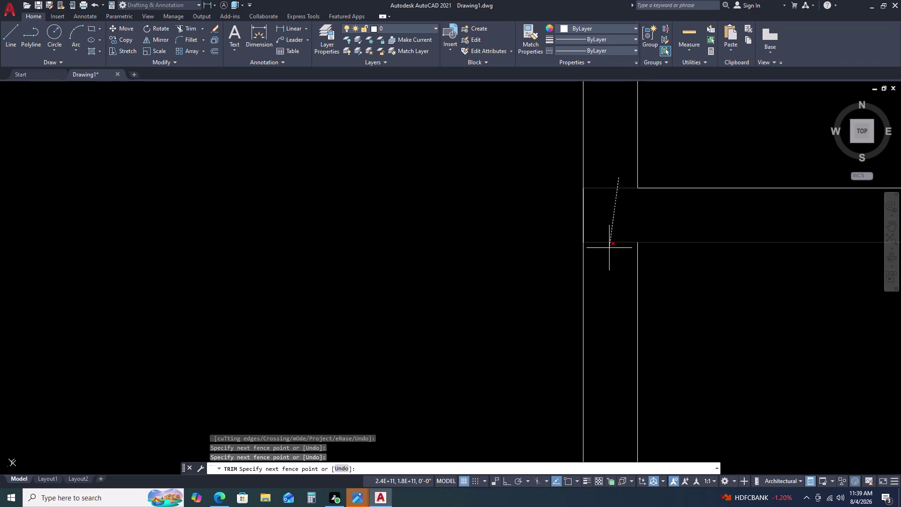
key(Escape)
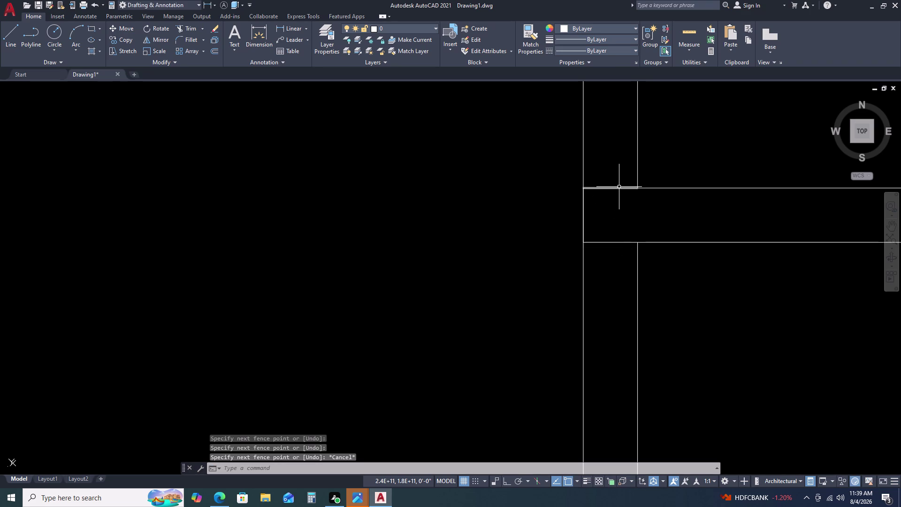
Trim the short horizontal and vertical wall line pieces at the junction.
key(t)
text(R)
key(space)
click(619, 189)
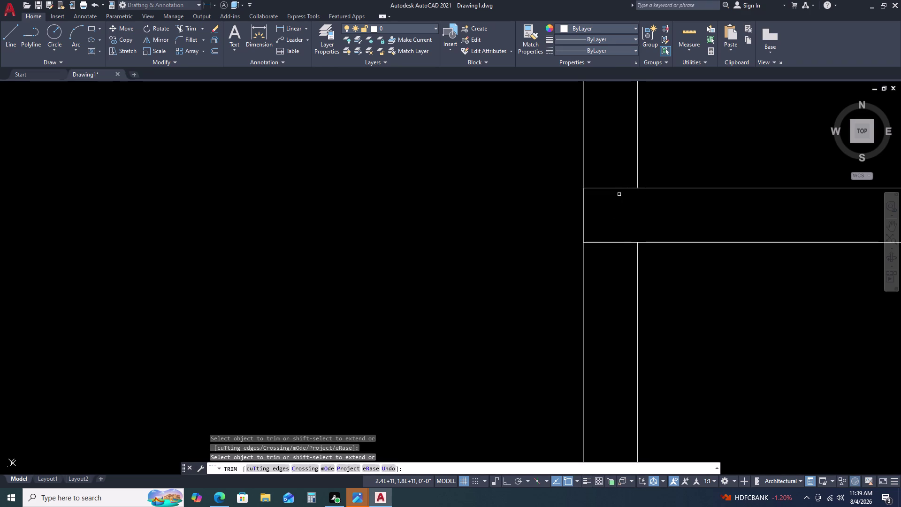
click(617, 188)
double_click(583, 216)
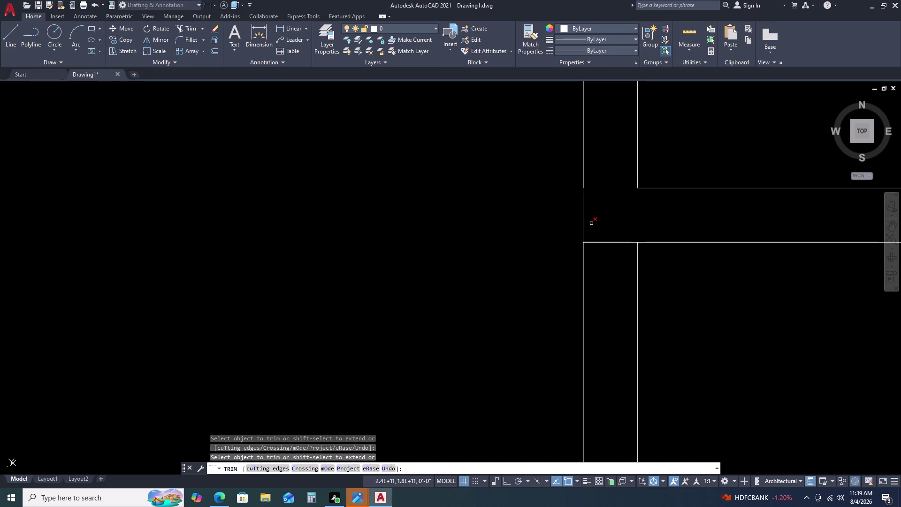
double_click(603, 239)
click(603, 243)
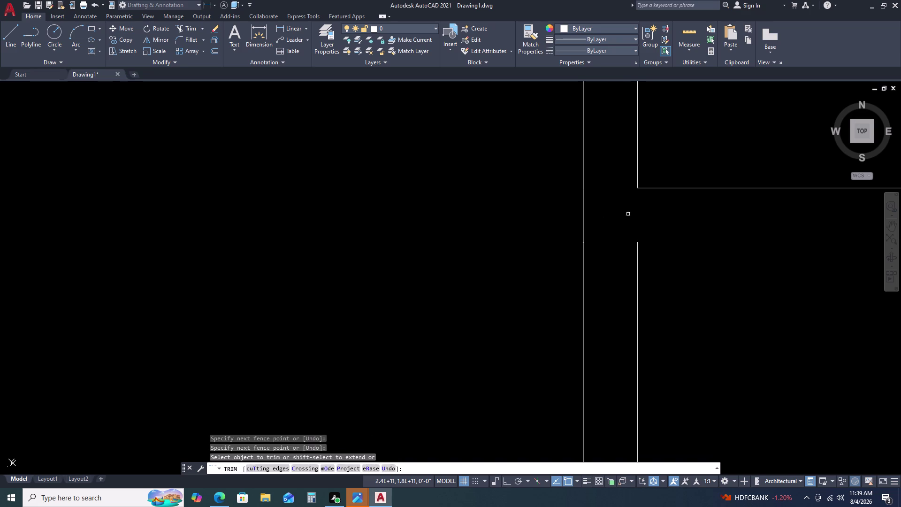
scroll(down, 3)
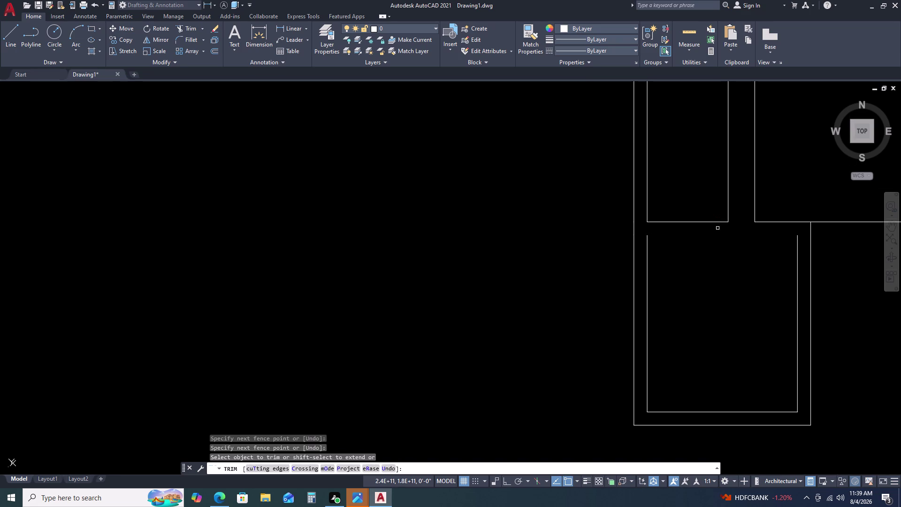
key(Escape)
Draw a line between the inner right and left wall endpoints to close the box top.
key(l)
key(space)
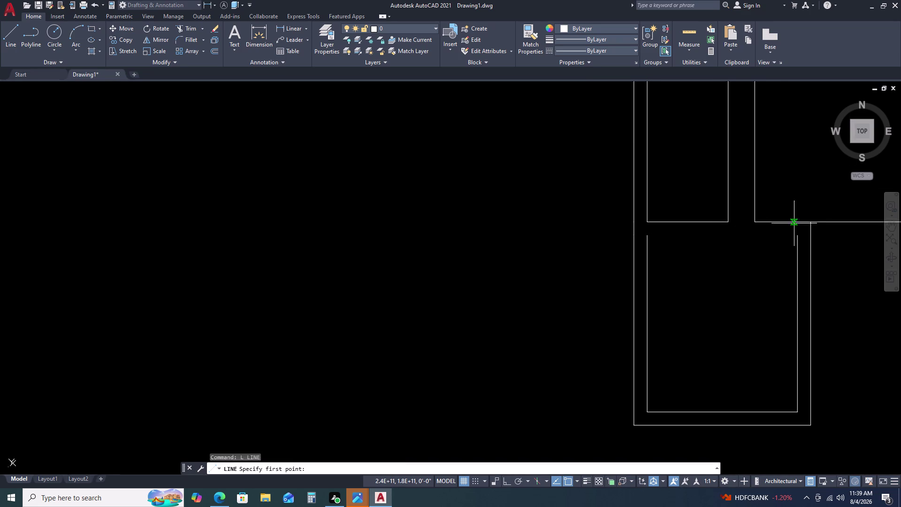
double_click(797, 235)
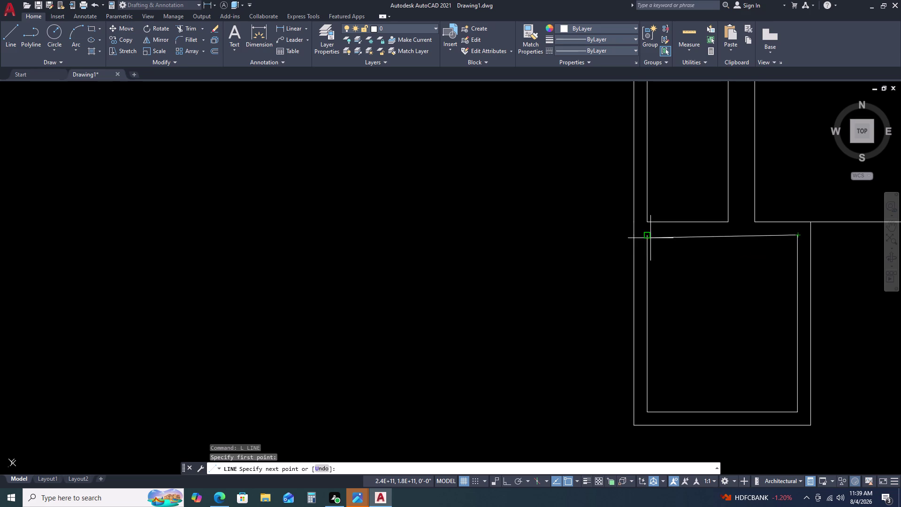
click(647, 236)
key(Escape)
scroll(down, 3)
middle_drag(781, 206, 609, 189)
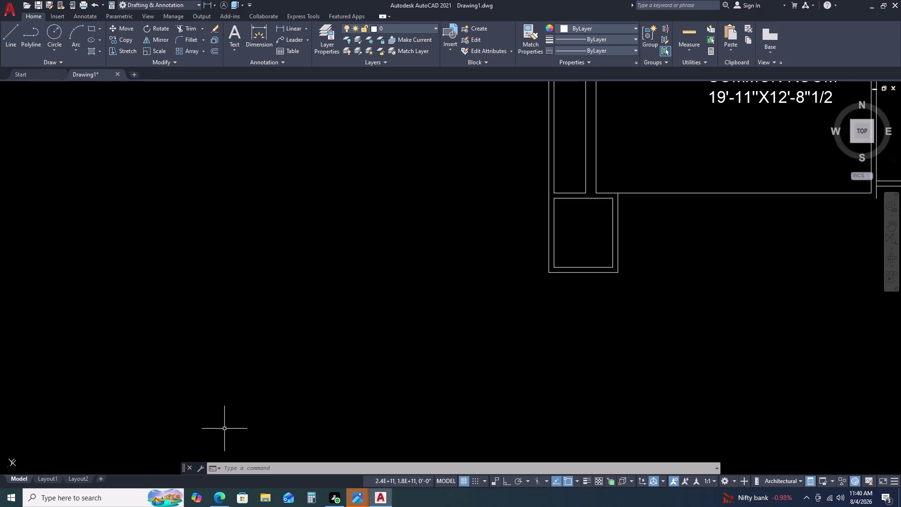
Draw an 11'9" by 11'7.5" rectangle below the existing rooms and select it.
text(RE)
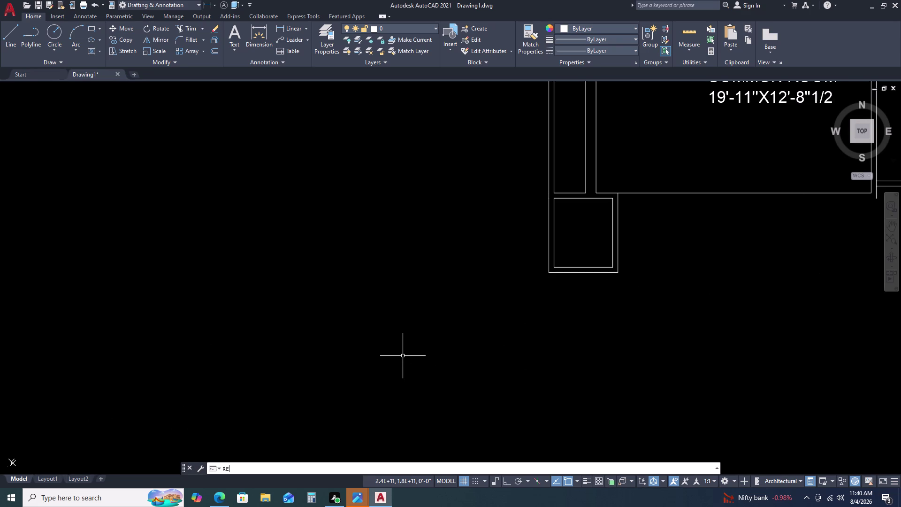
text(C)
key(space)
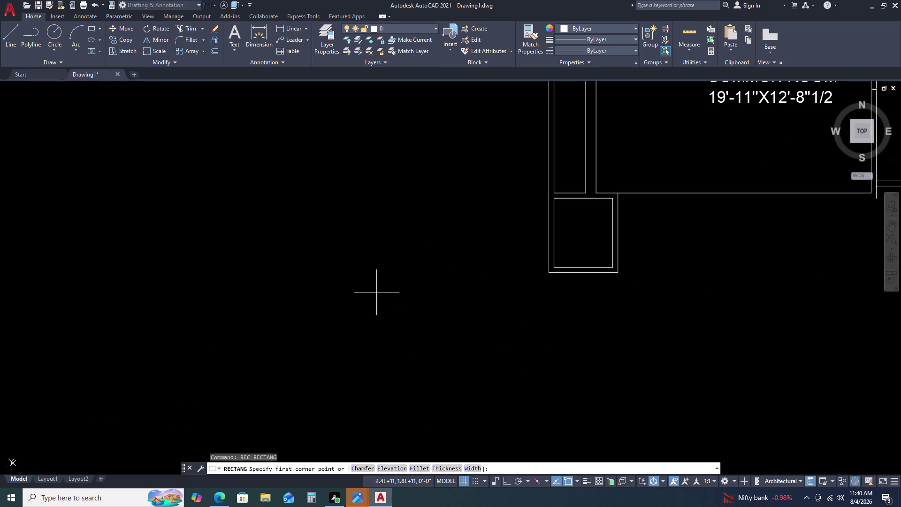
click(369, 284)
text(D)
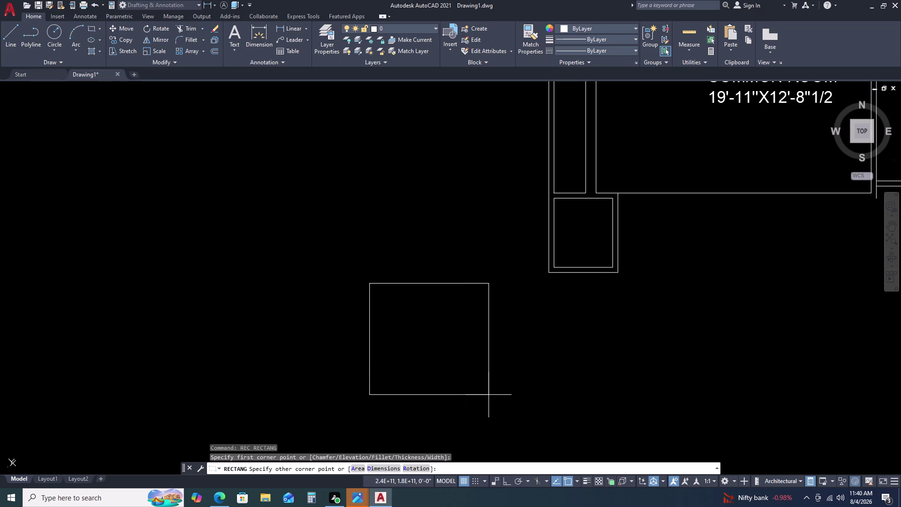
key(space)
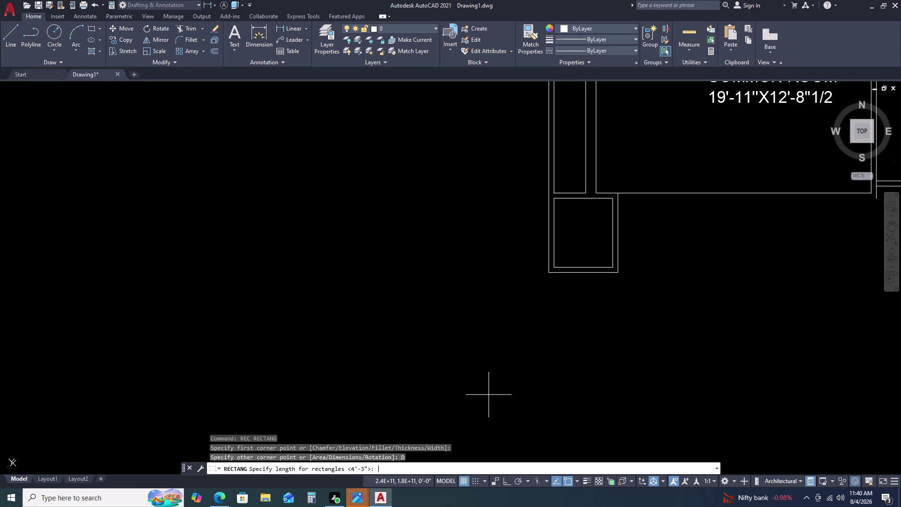
text(11)
key(apostrophe)
key(9)
key(Return)
text(11)
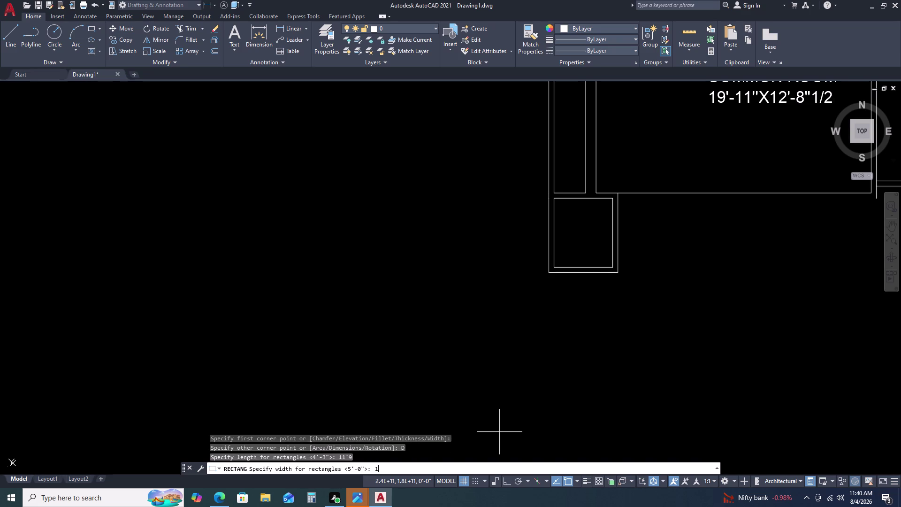
key(apostrophe)
text(7.5)
key(Return)
click(647, 369)
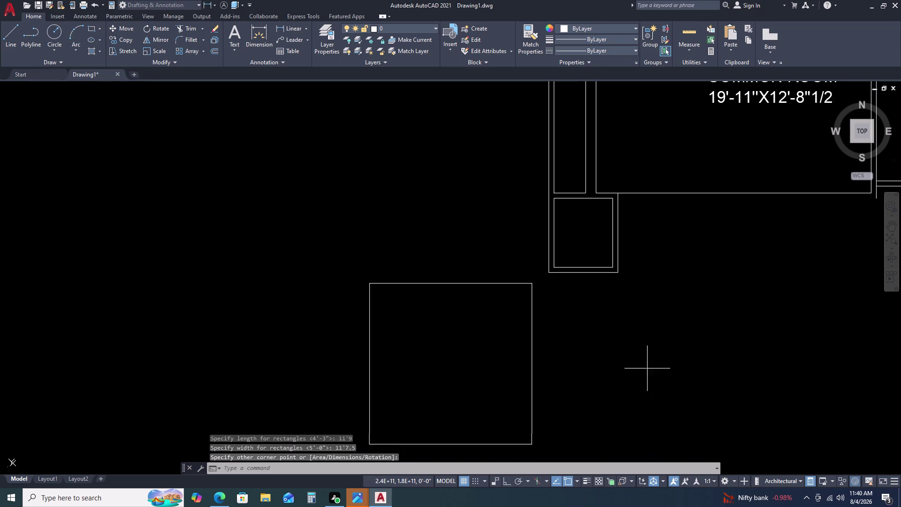
drag(567, 376, 557, 379)
click(506, 402)
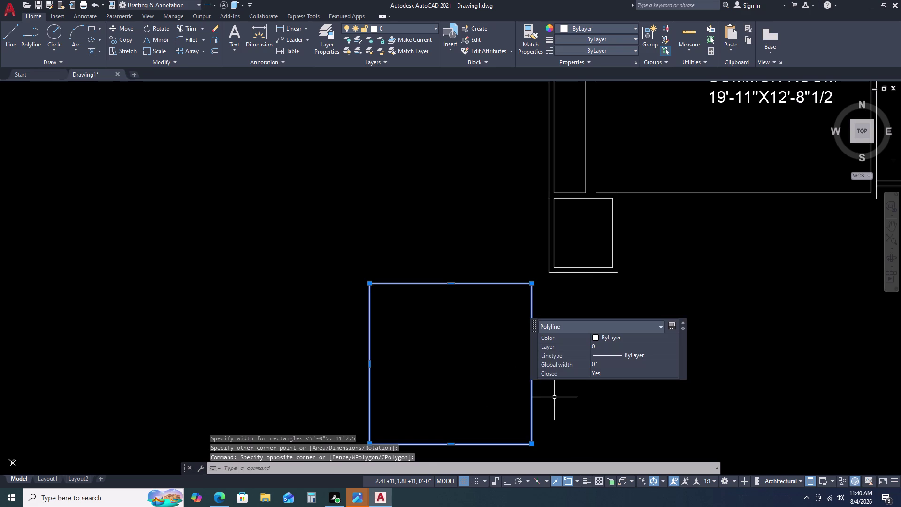
Start an offset with a 4.5 distance.
text(O)
key(space)
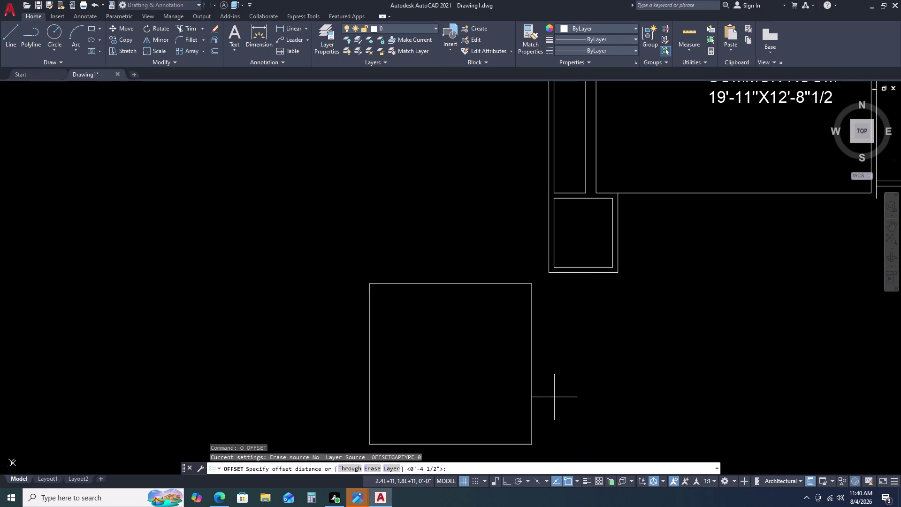
key(4)
text(.5)
key(Return)
key(period)
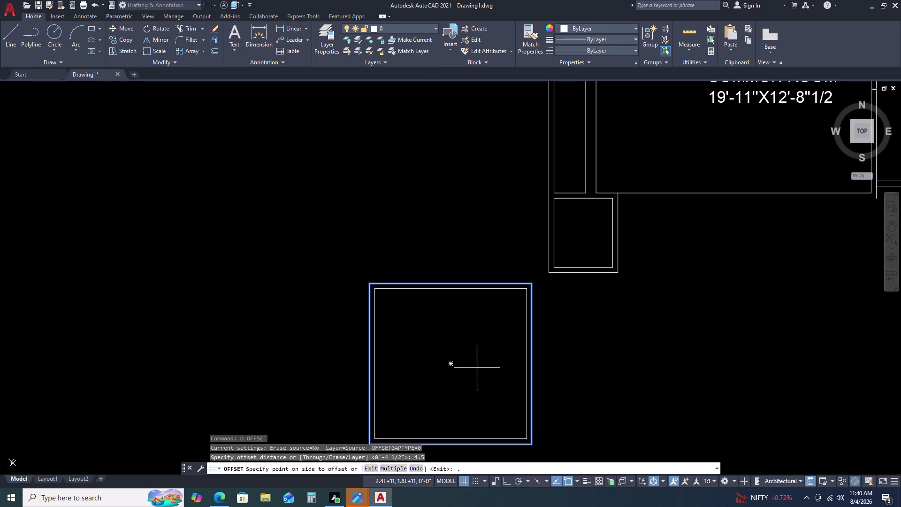
Try picking the large rectangle and offsetting it outward for wall thickness.
double_click(593, 351)
double_click(649, 373)
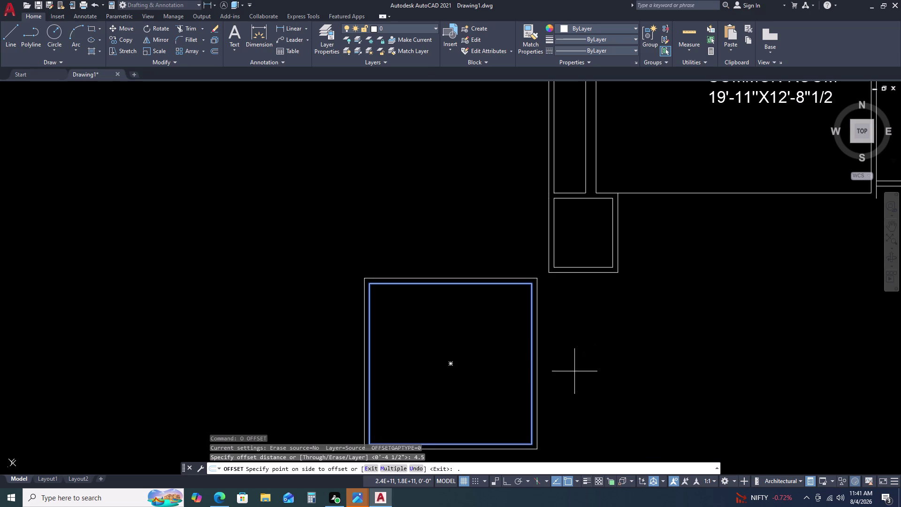
click(574, 372)
click(570, 371)
double_click(611, 351)
click(636, 377)
click(589, 346)
drag(590, 345, 605, 344)
triple_click(627, 342)
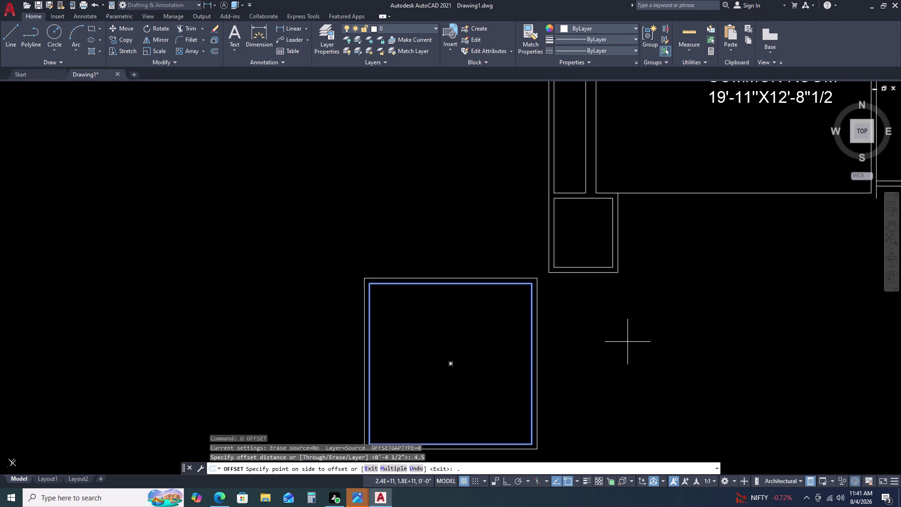
double_click(628, 342)
click(607, 330)
click(609, 329)
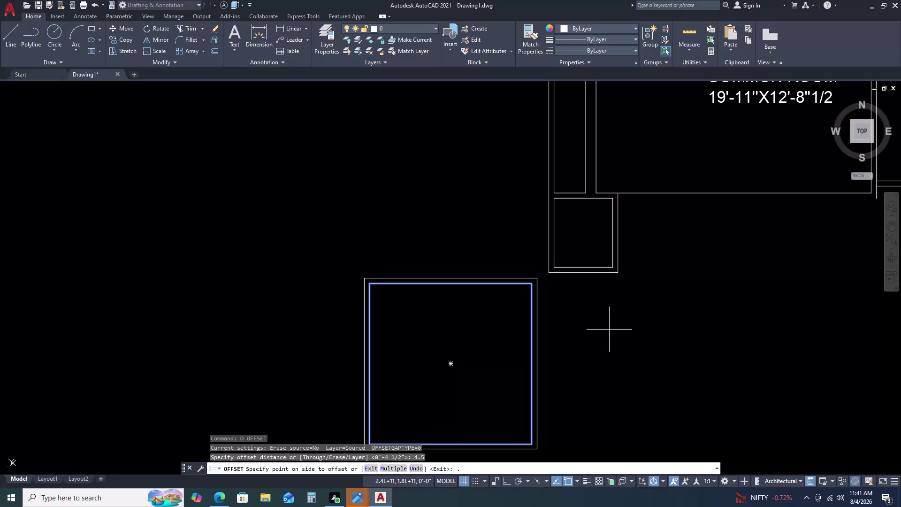
click(612, 327)
triple_click(620, 329)
double_click(605, 312)
click(602, 310)
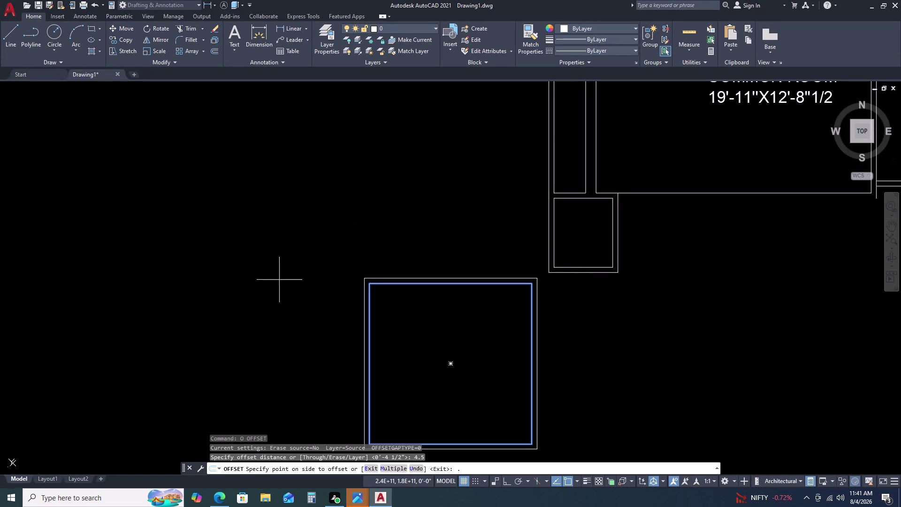
Click elsewhere on the plan, then cancel the offset without a new outline.
click(284, 246)
click(286, 244)
click(295, 242)
double_click(298, 240)
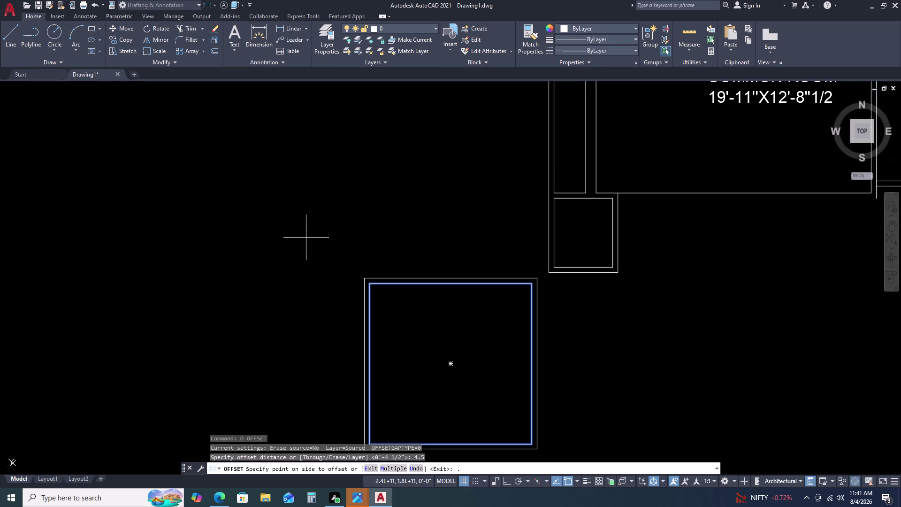
click(311, 236)
click(484, 259)
key(Escape)
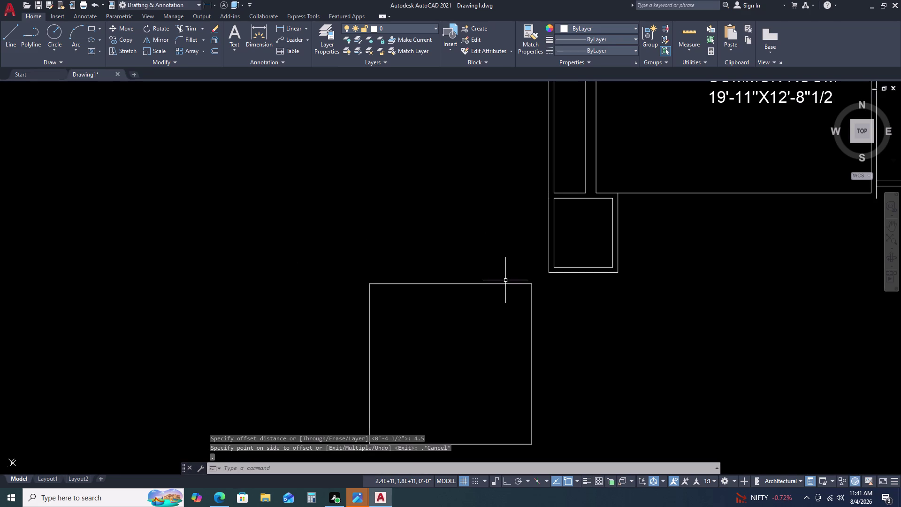
Restart the offset at 4.5, centre the new room in view, and end offsetting.
click(505, 280)
click(490, 291)
text(O)
key(space)
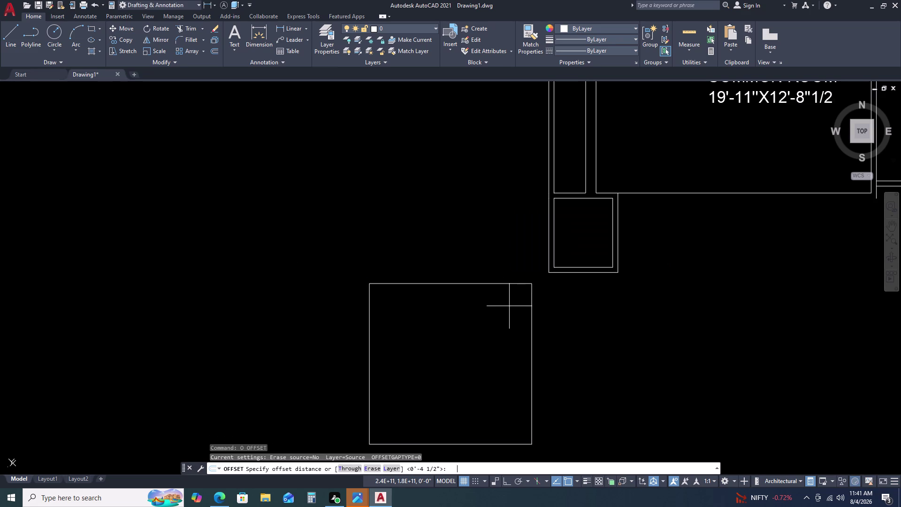
key(Return)
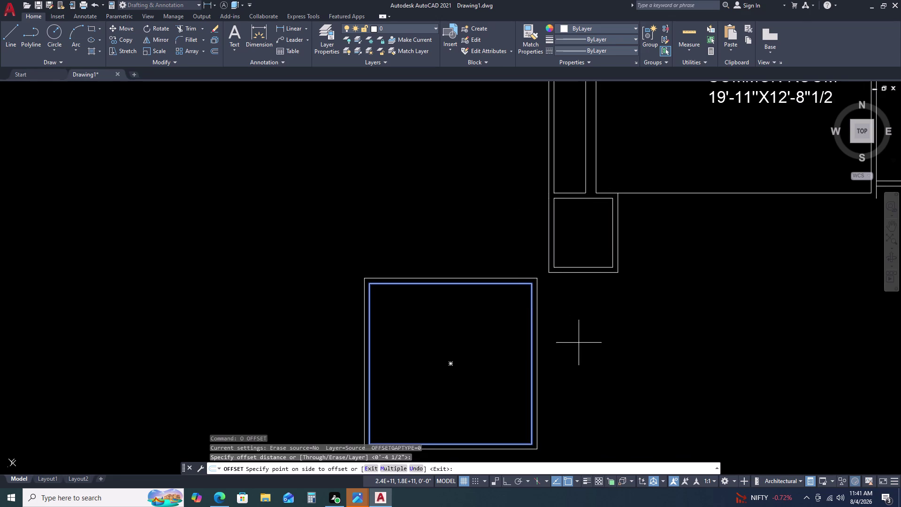
middle_drag(593, 337, 546, 252)
right_click(616, 310)
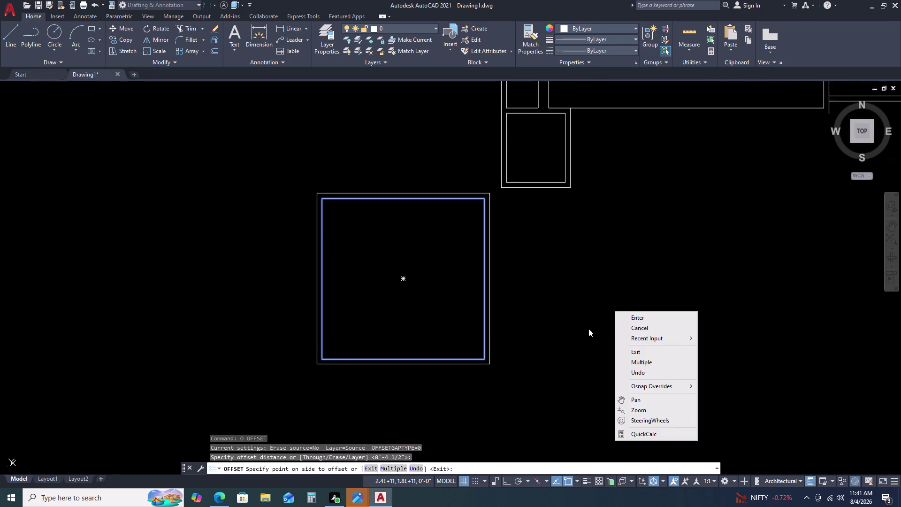
click(641, 320)
click(503, 301)
drag(460, 329, 454, 332)
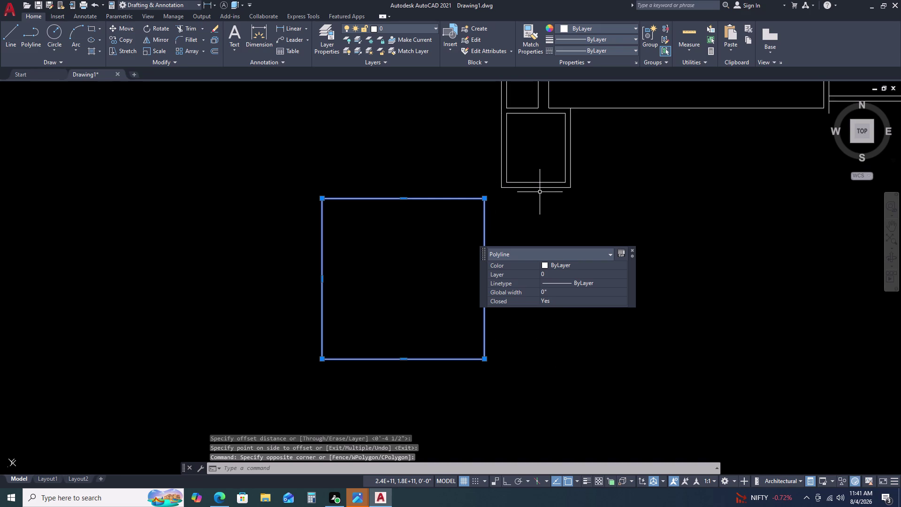
Move the square outline by its top-left corner to beside the small room.
text(M)
key(space)
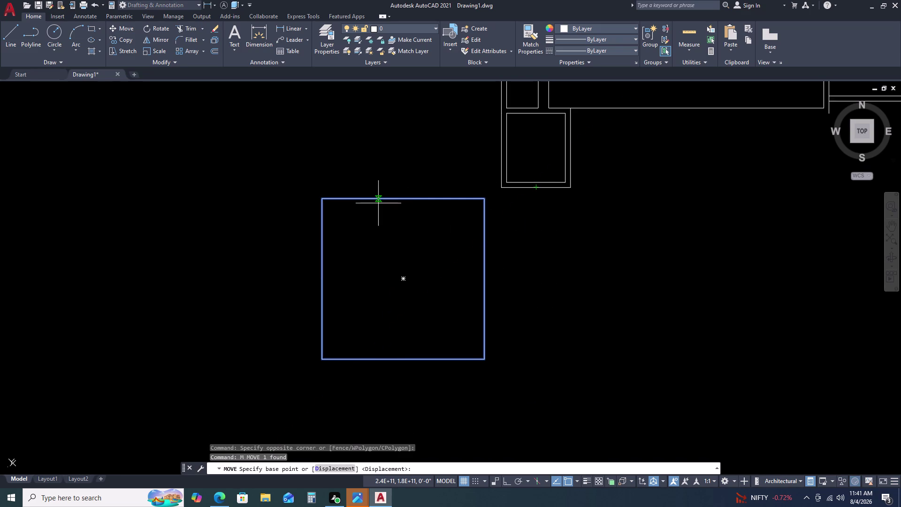
drag(342, 200, 356, 198)
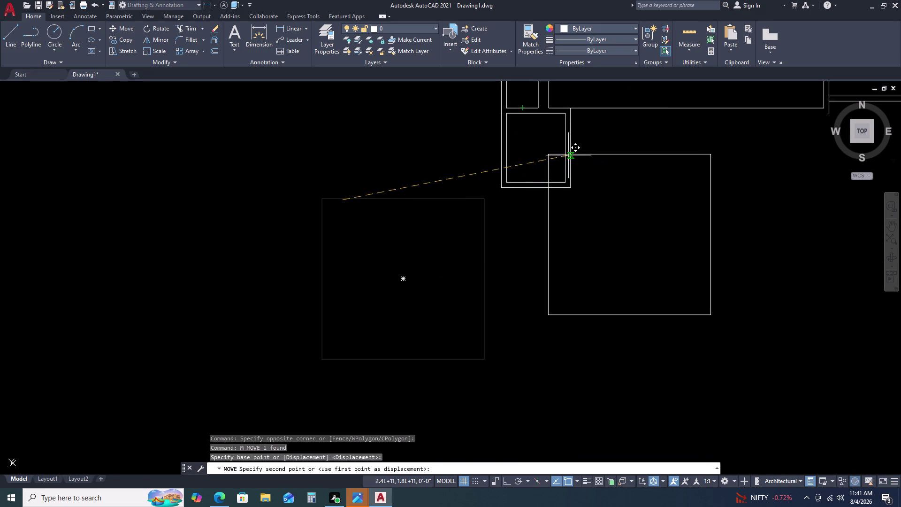
middle_drag(642, 192, 576, 240)
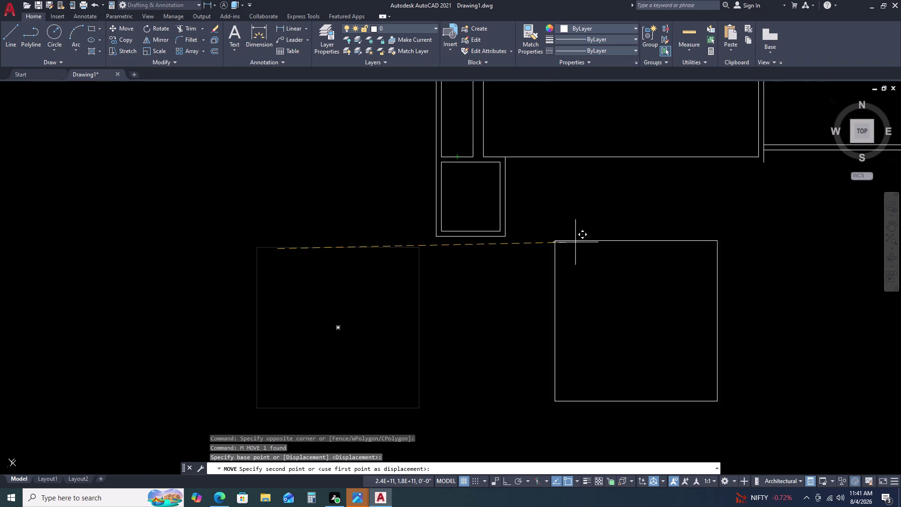
click(578, 219)
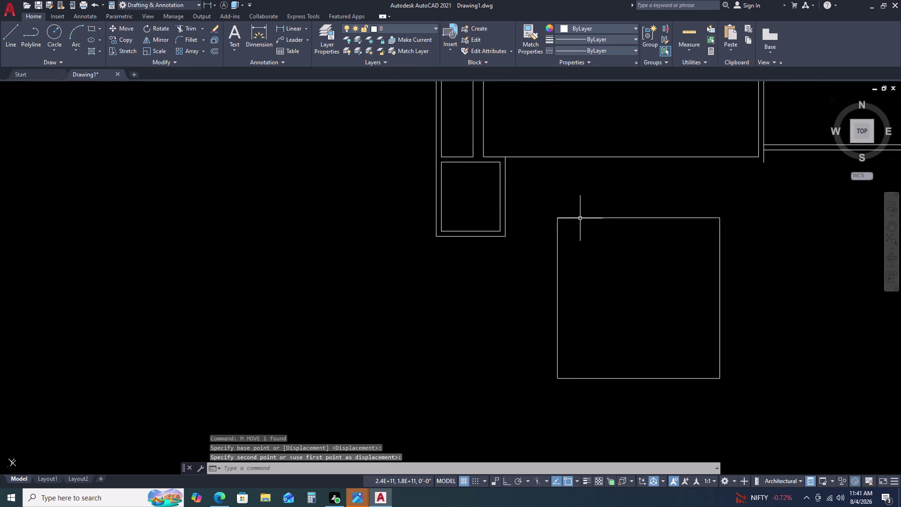
click(596, 216)
click(557, 251)
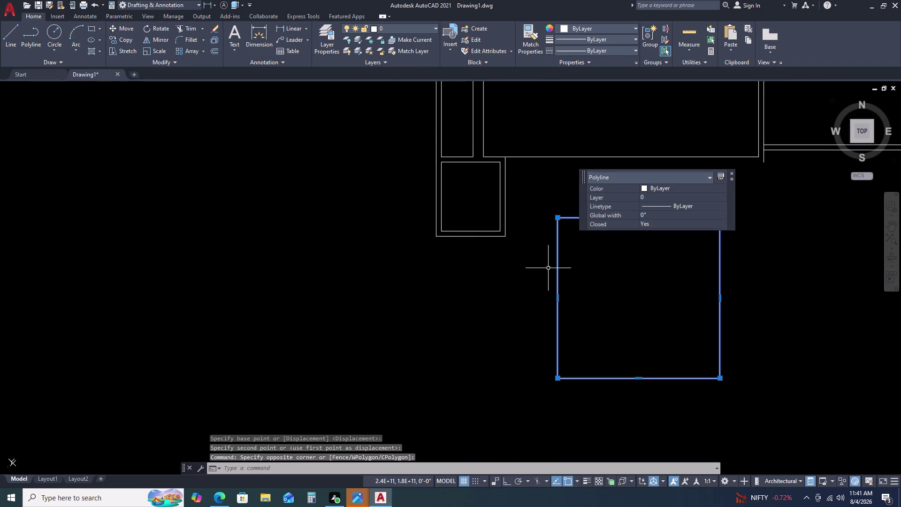
Move the square again so its top-left corner sits on the wall intersection.
text(M)
key(space)
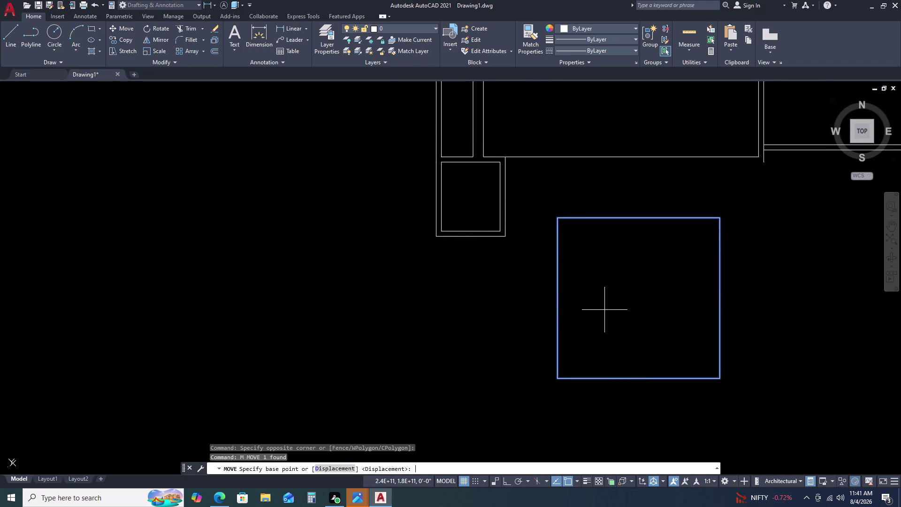
click(558, 217)
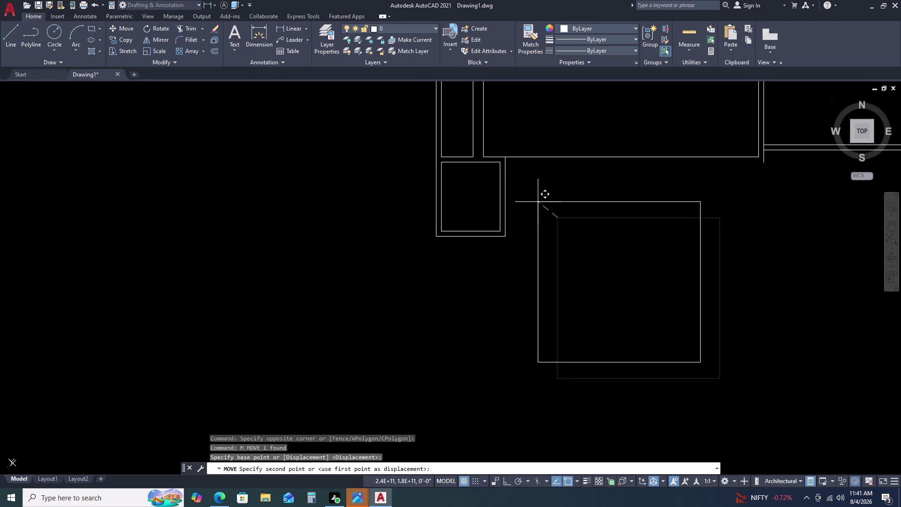
scroll(up, 3)
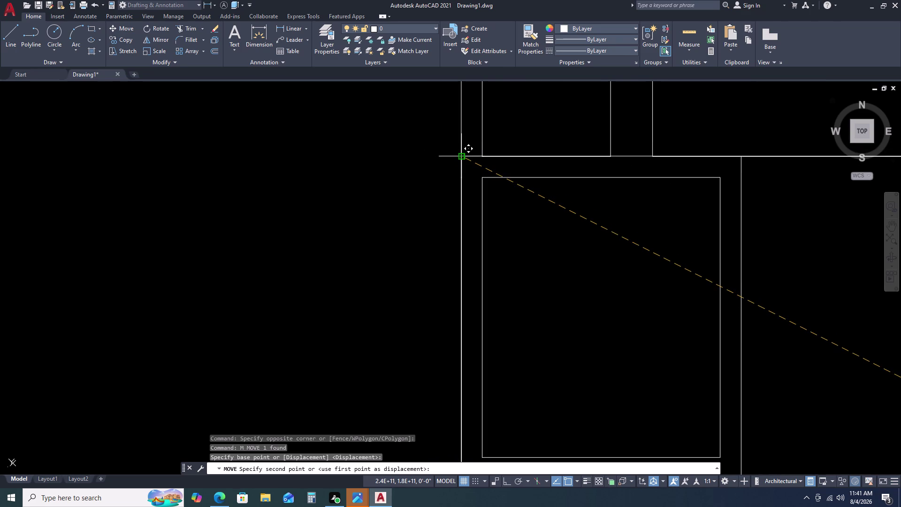
click(461, 154)
scroll(down, 3)
middle_drag(653, 212, 609, 206)
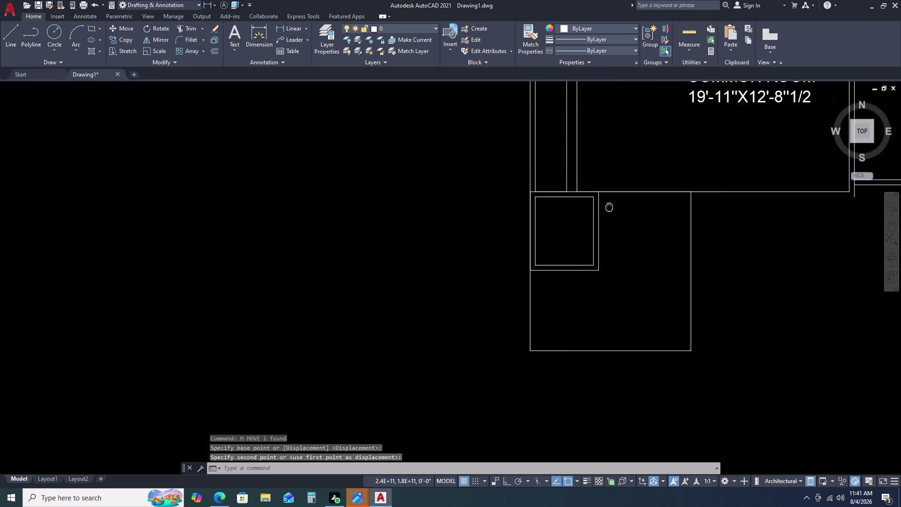
middle_drag(609, 207, 589, 199)
click(663, 220)
double_click(626, 227)
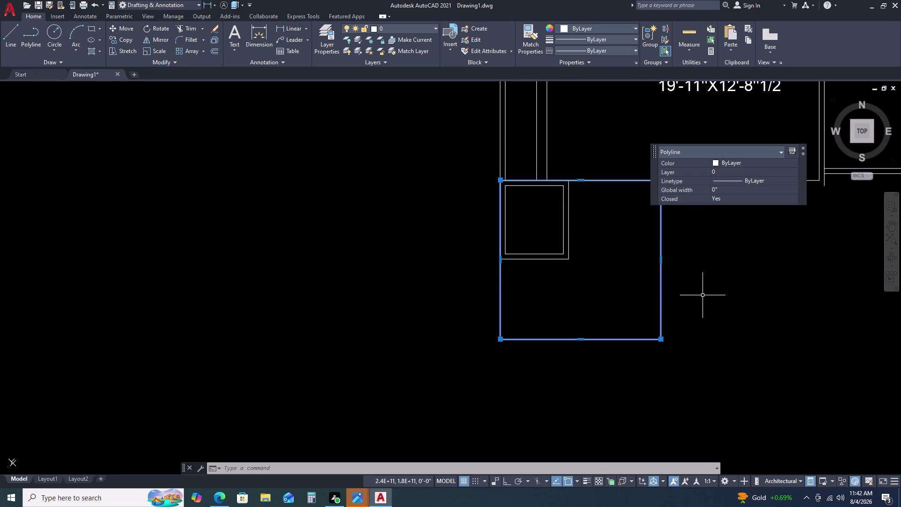
Snap the square's top-left corner to the small room's corner.
text(M)
key(space)
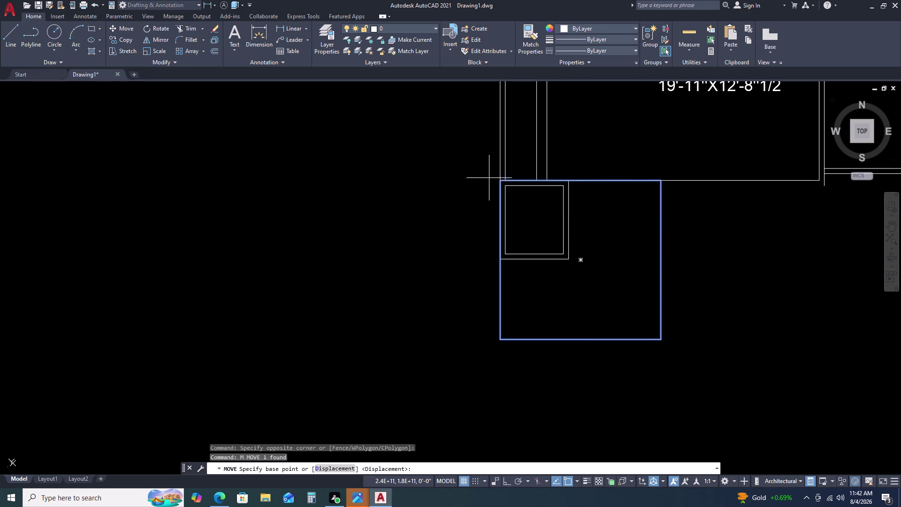
click(501, 179)
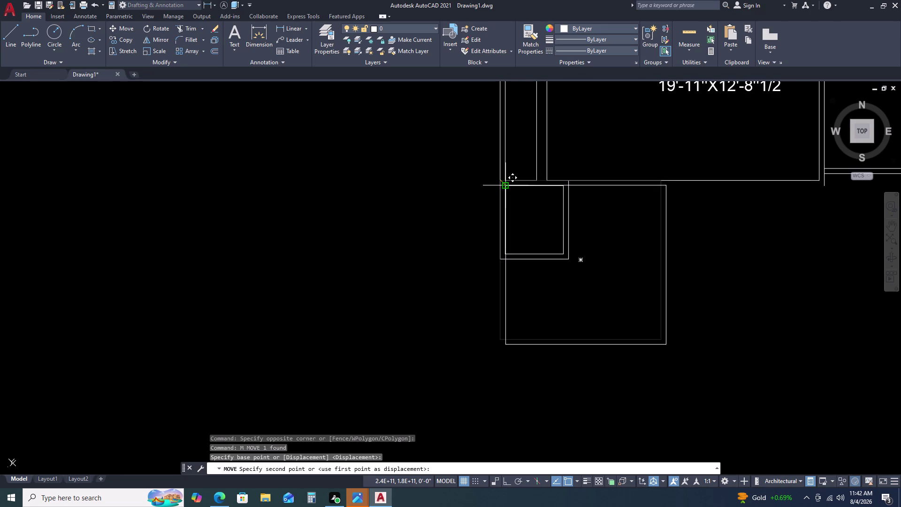
double_click(507, 189)
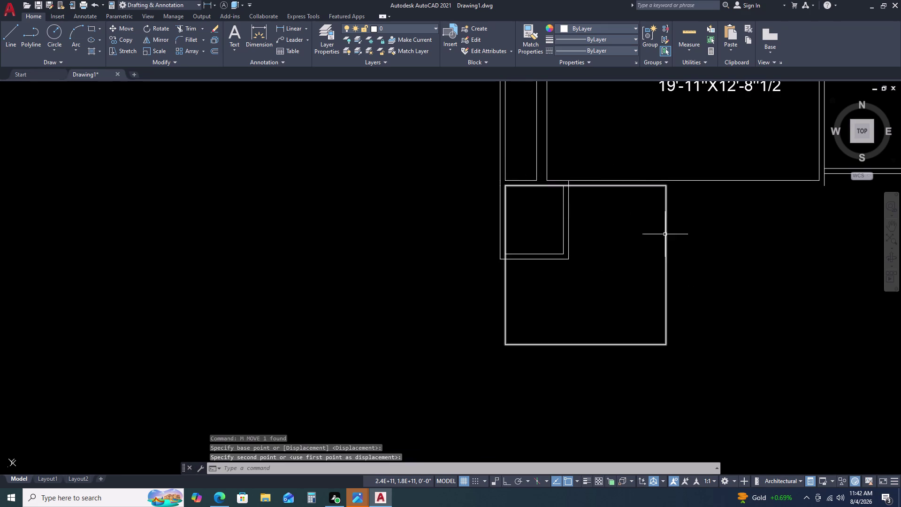
click(672, 221)
click(630, 235)
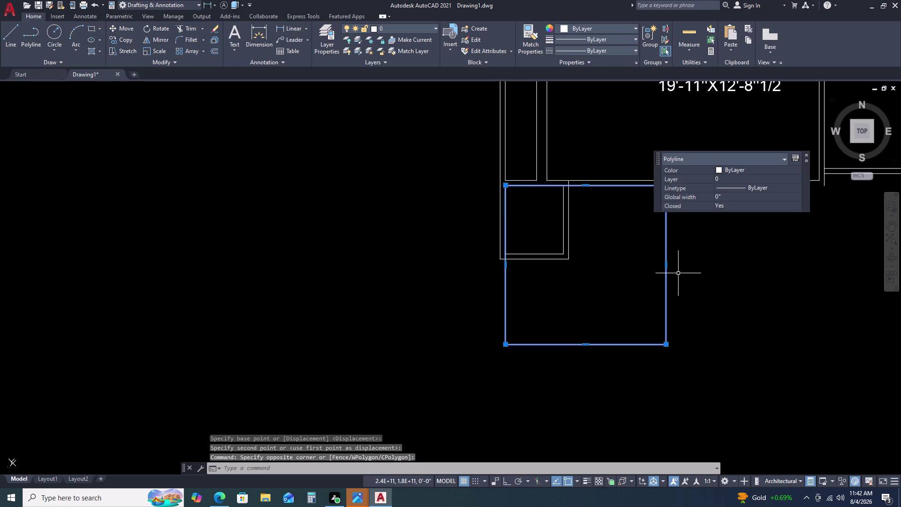
Offset the square outline 4.5 units outward to form its outer wall.
text(O)
key(space)
text(4)
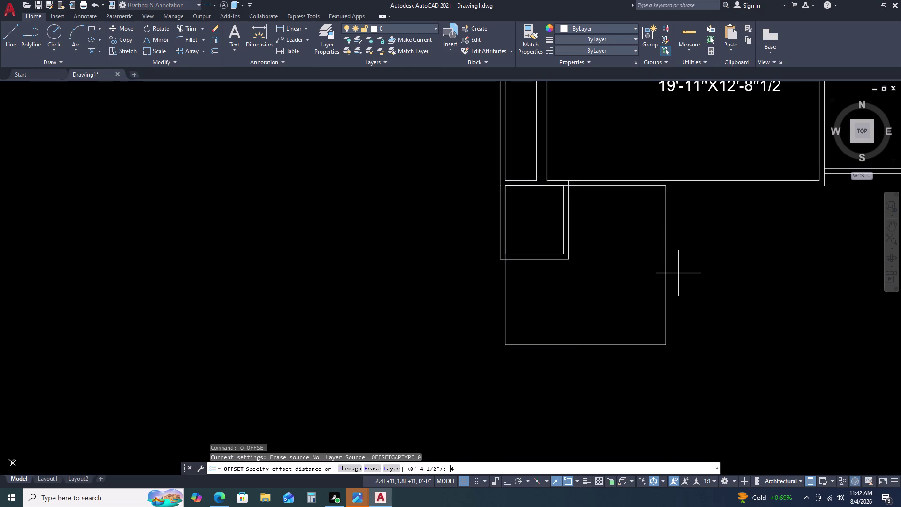
text(.5)
key(Return)
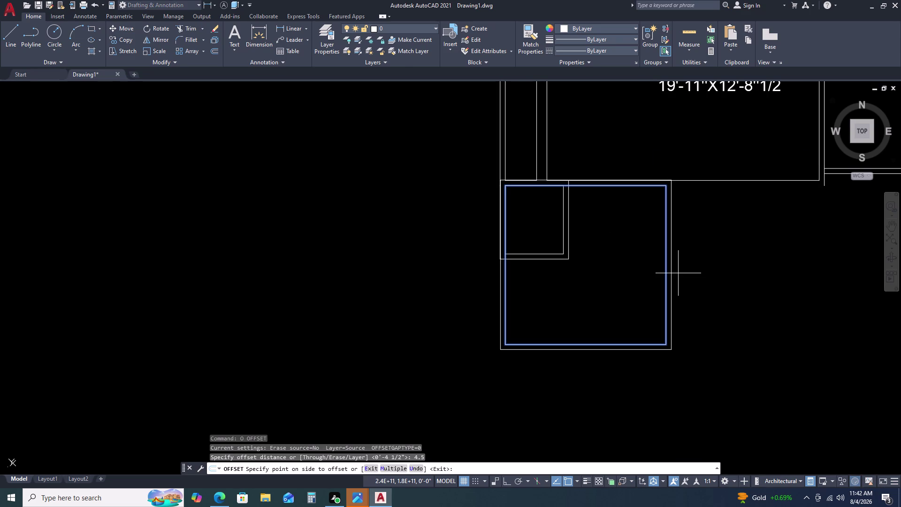
click(775, 313)
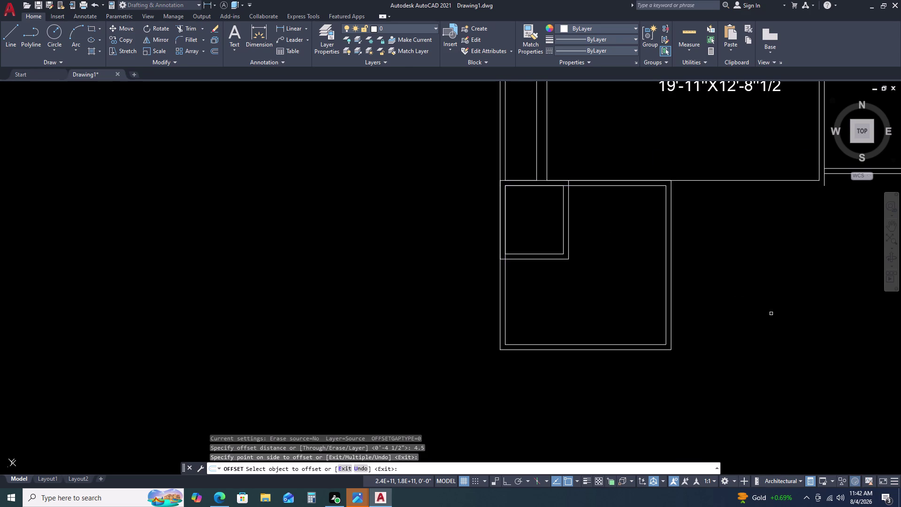
click(764, 314)
middle_drag(671, 333, 648, 316)
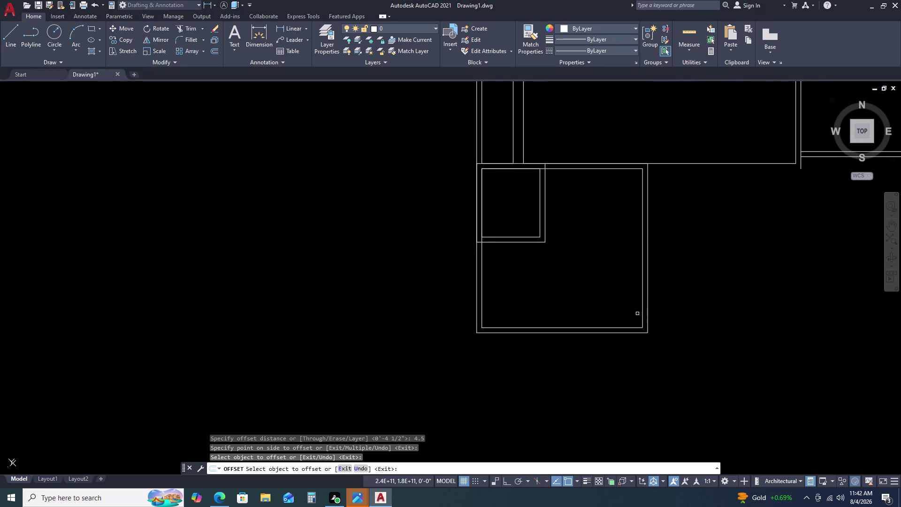
Regenerate the drawing with RE and clear any active commands.
text(RE)
key(space)
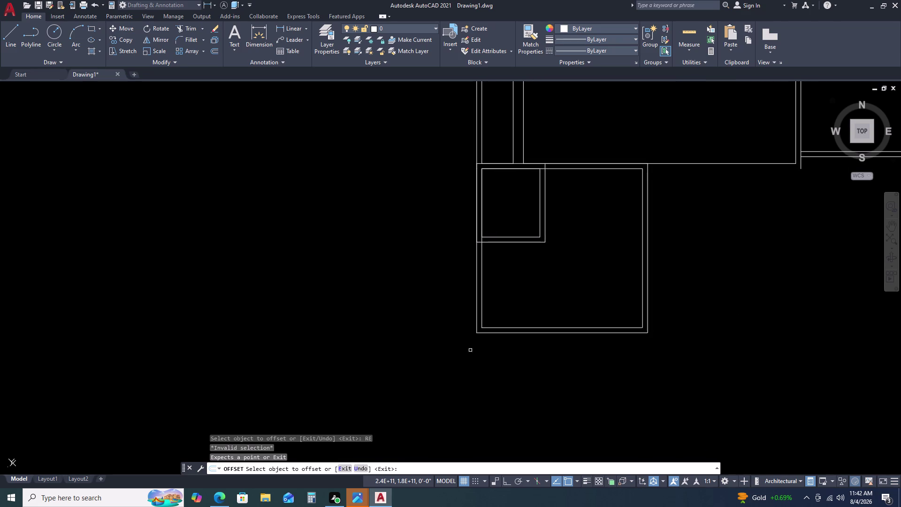
scroll(up, 3)
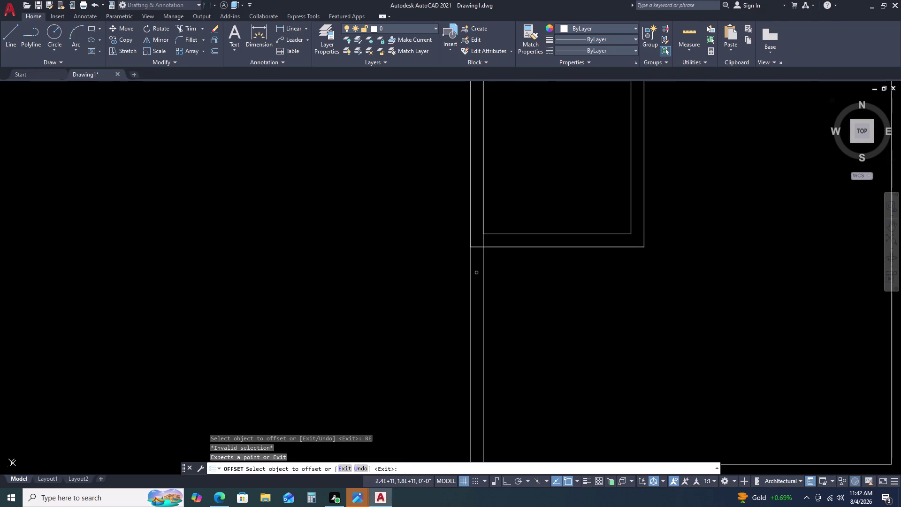
key(Escape)
key(Escape)
key(Escape)
Trim the excess wall lines at the first room junctions with TR.
key(Escape)
text(TR)
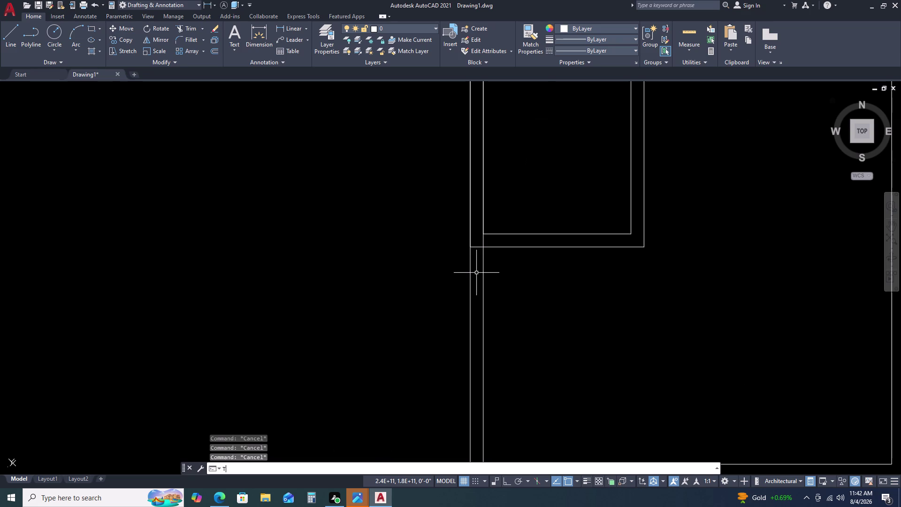
key(space)
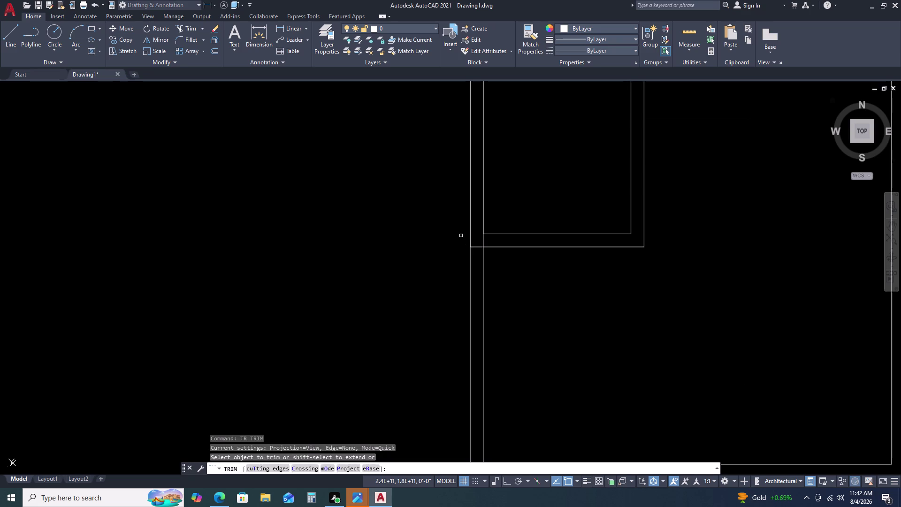
click(471, 223)
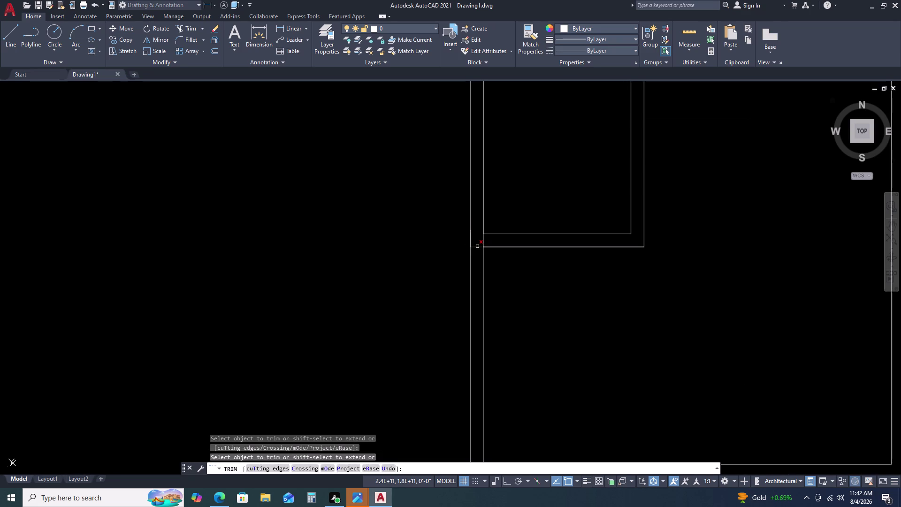
click(478, 246)
click(484, 241)
scroll(down, 3)
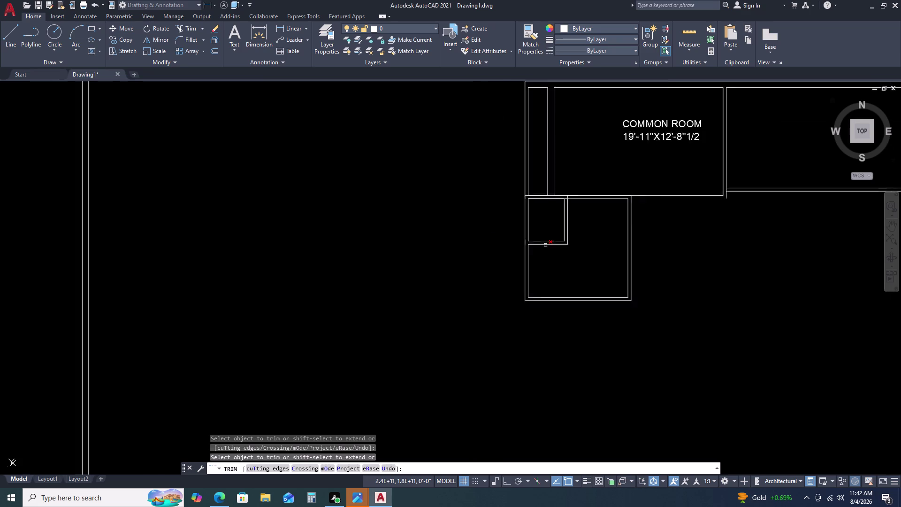
scroll(down, 3)
scroll(up, 3)
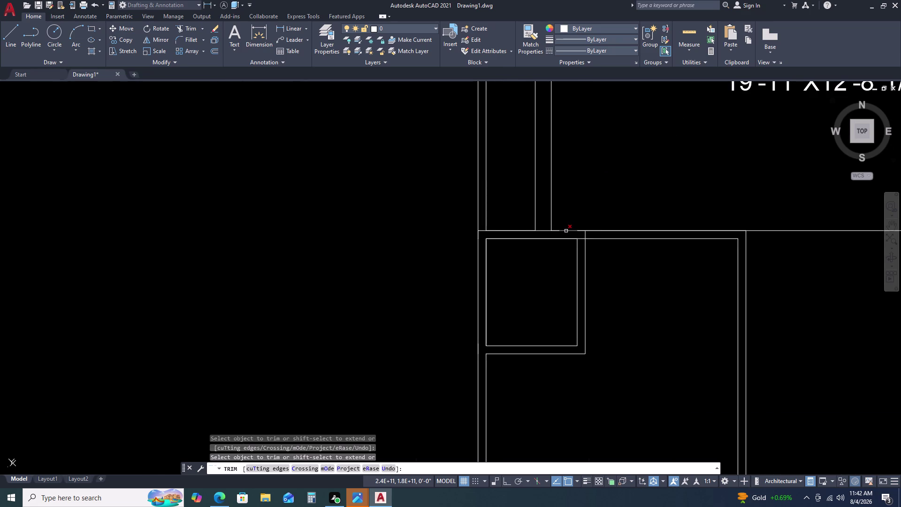
click(601, 231)
click(743, 231)
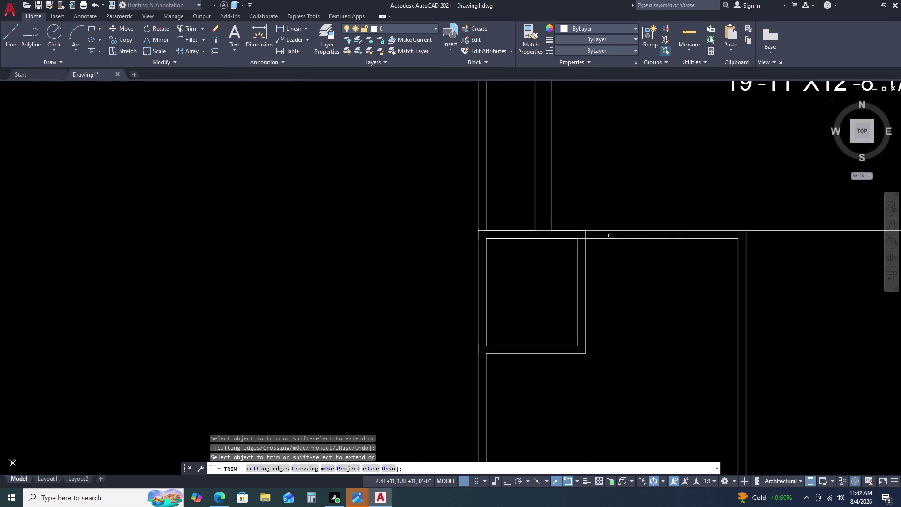
Fence-trim the top wall line inside the opening.
click(567, 228)
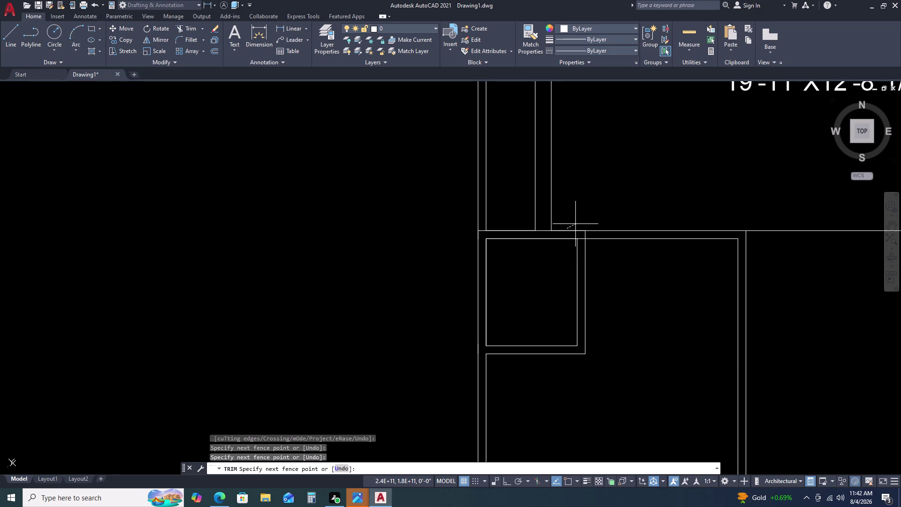
double_click(568, 217)
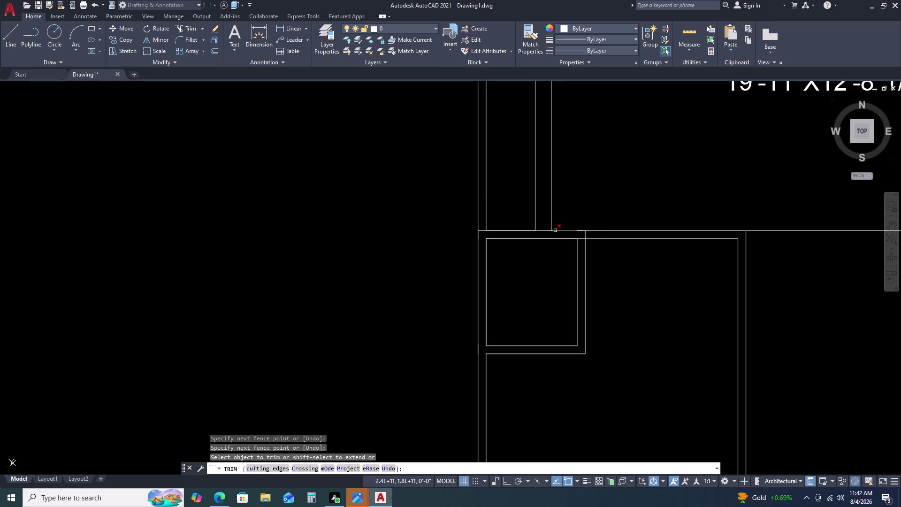
click(555, 230)
click(578, 231)
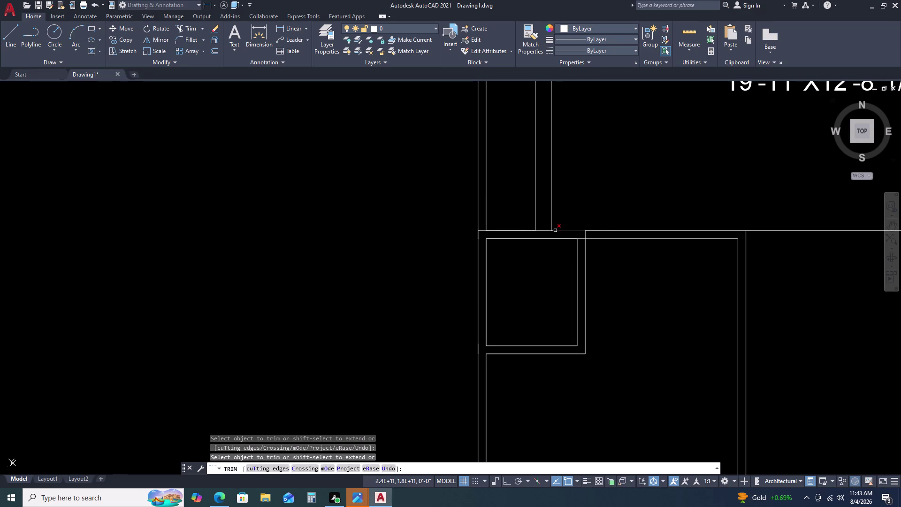
scroll(up, 3)
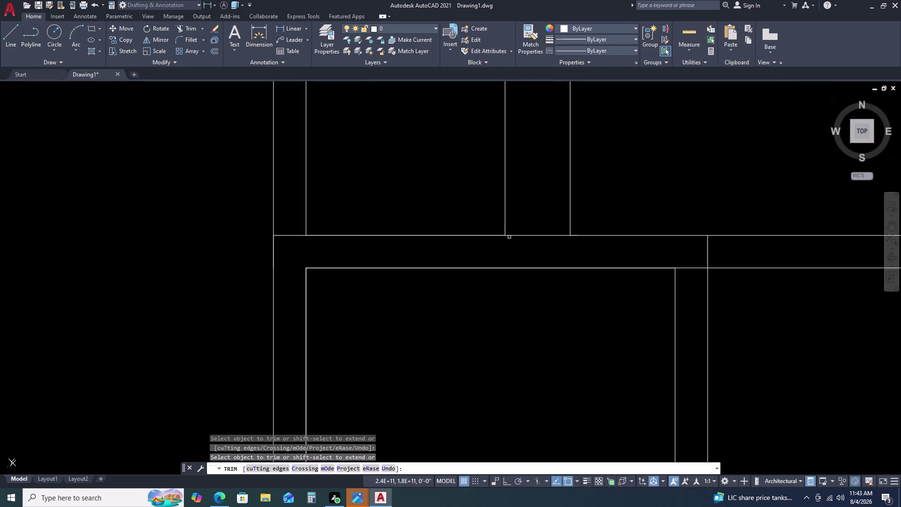
Trim the short and outer wall lines across the new opening's junction.
click(507, 235)
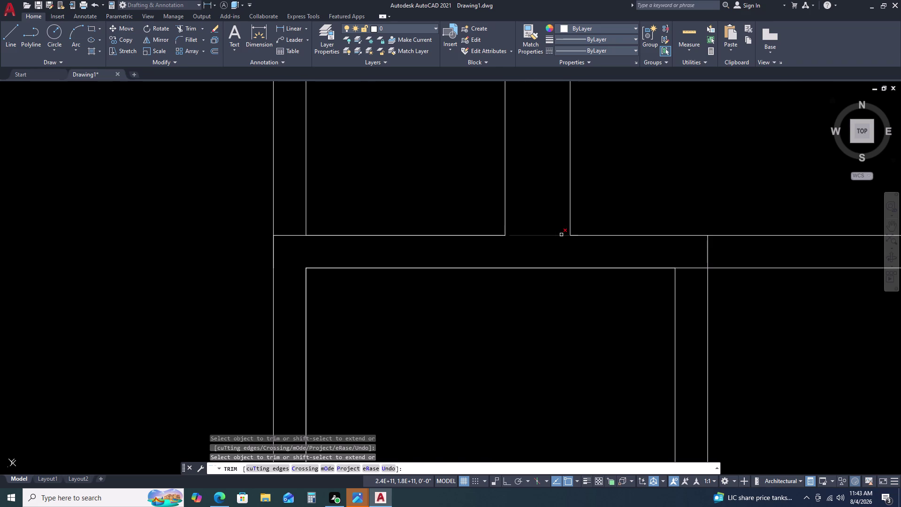
click(561, 234)
scroll(down, 3)
scroll(up, 3)
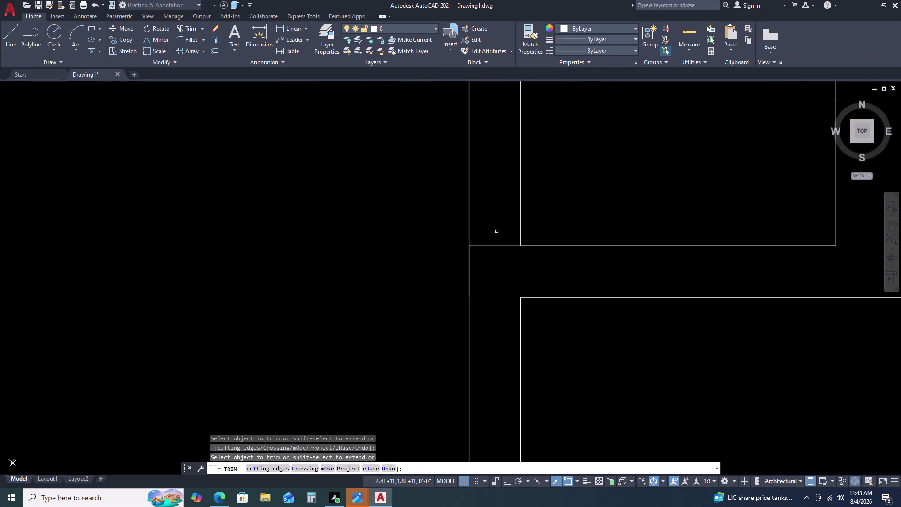
click(501, 243)
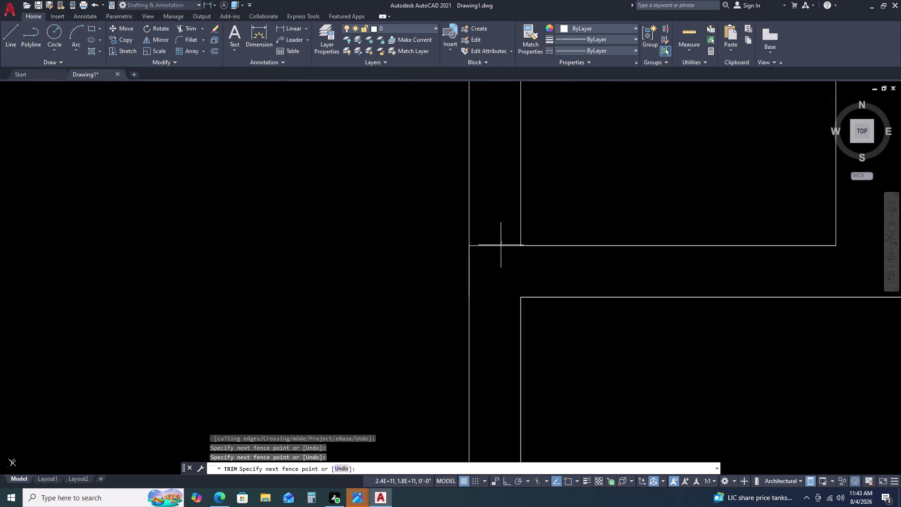
click(502, 222)
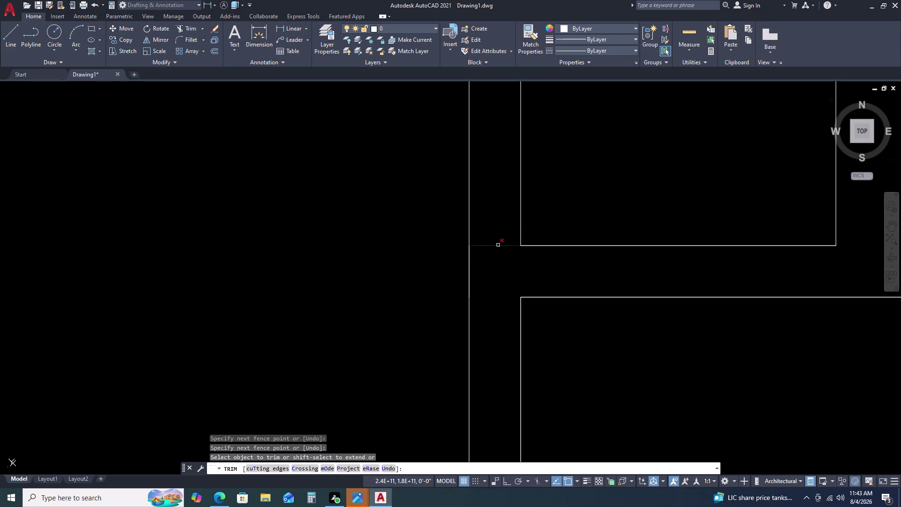
click(497, 245)
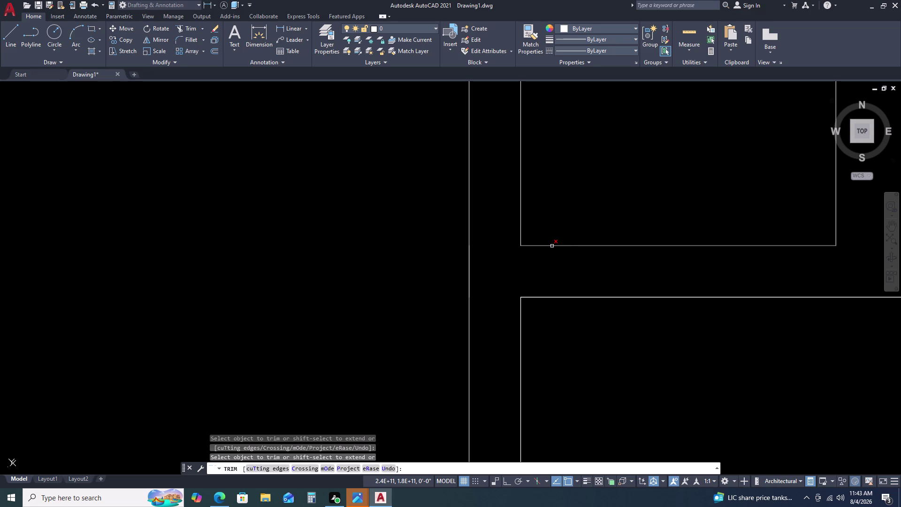
double_click(601, 297)
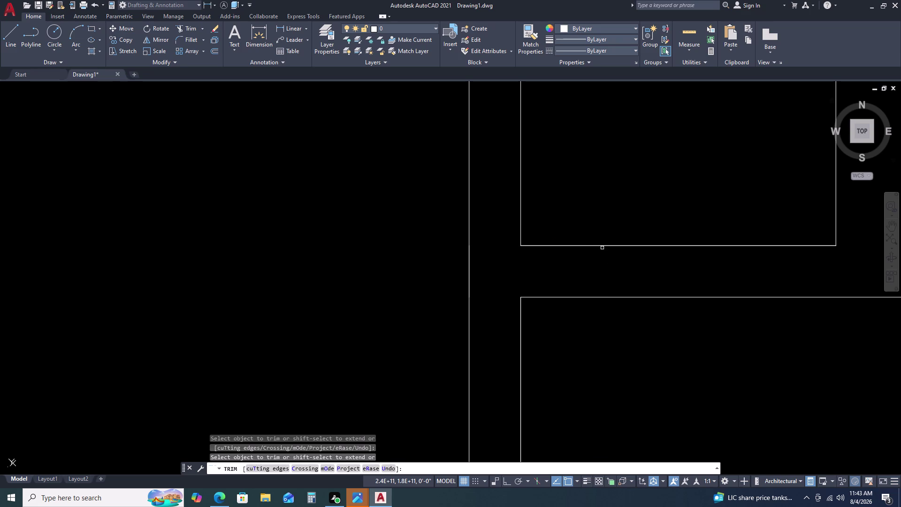
Fence-trim the next unwanted wall line piece.
click(598, 243)
click(611, 215)
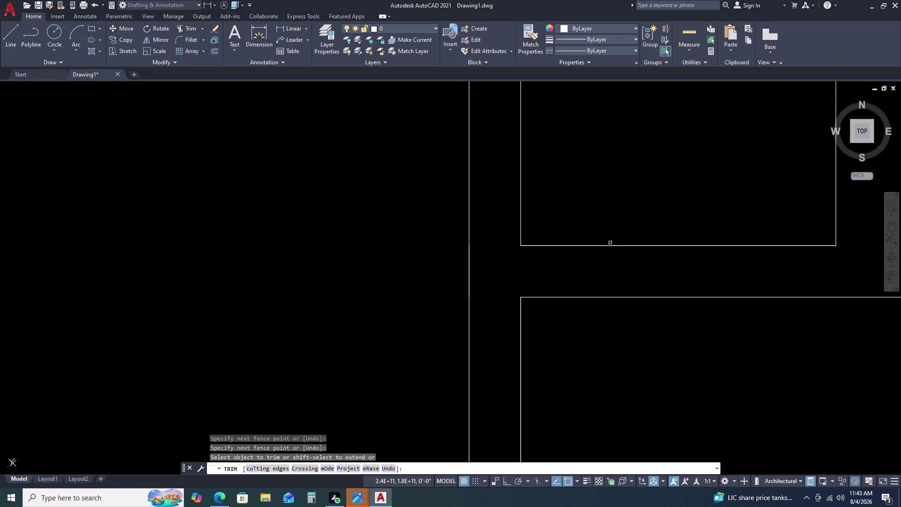
click(609, 244)
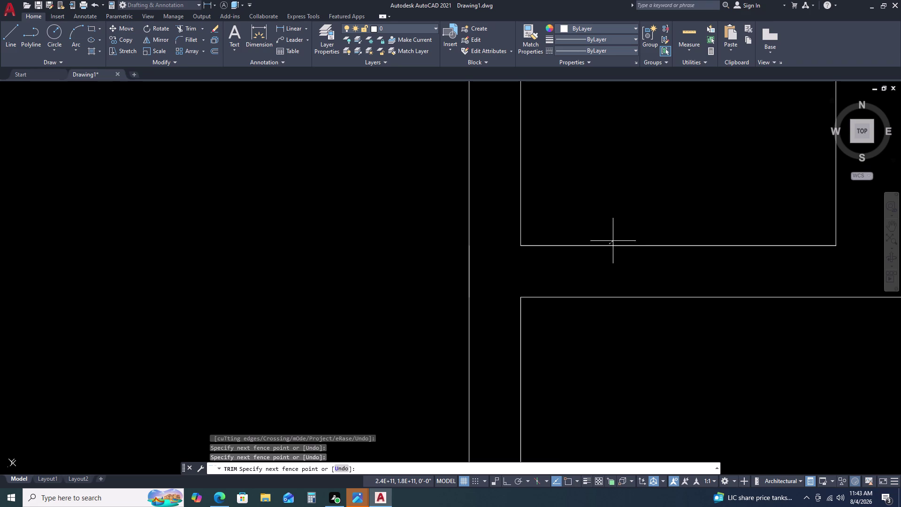
click(609, 228)
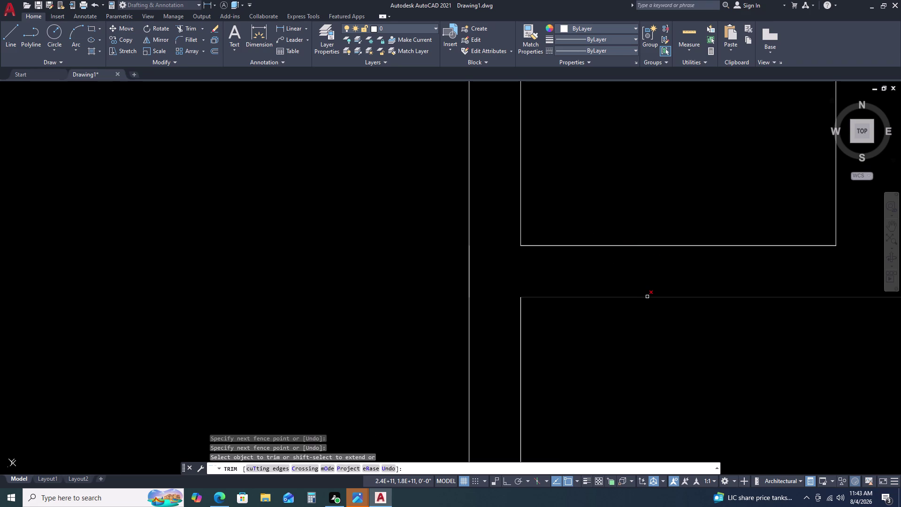
scroll(down, 3)
middle_drag(696, 281, 579, 245)
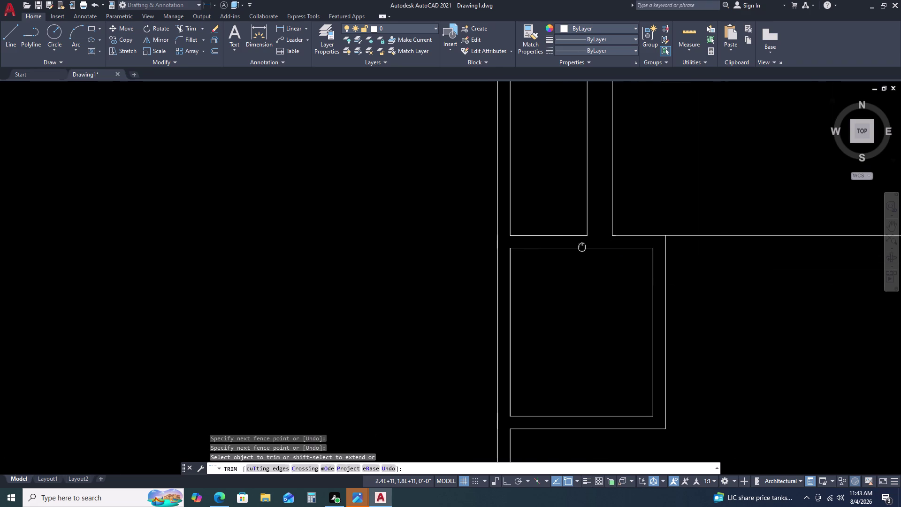
middle_drag(579, 245, 570, 239)
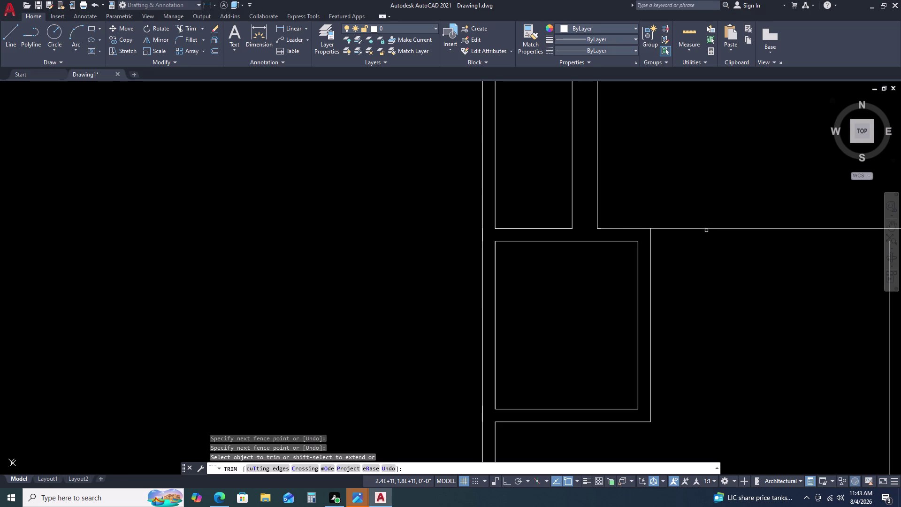
Trim the wall pieces between walls and the line across the corridor opening.
click(707, 229)
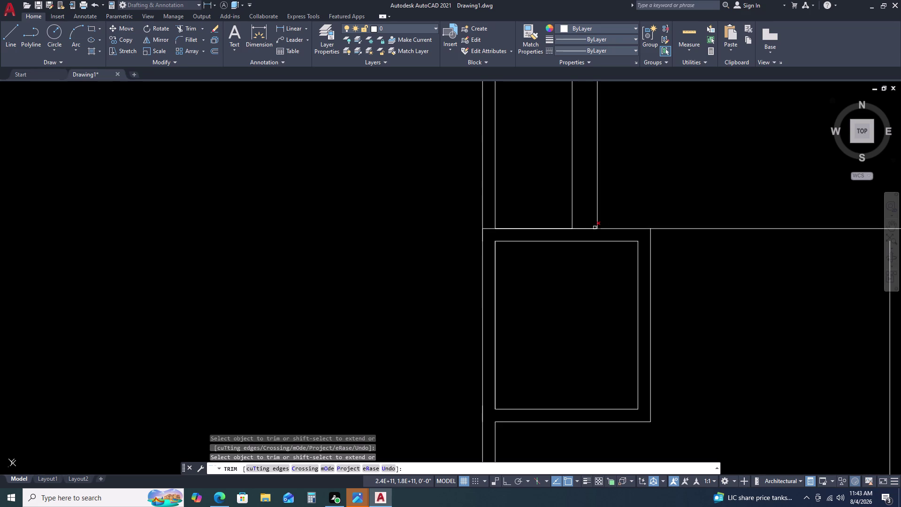
click(562, 230)
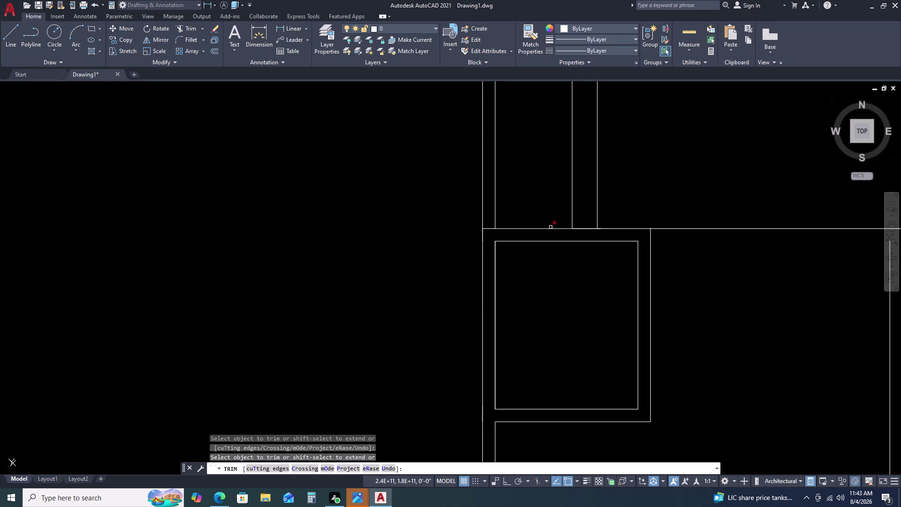
click(551, 228)
click(584, 228)
scroll(up, 3)
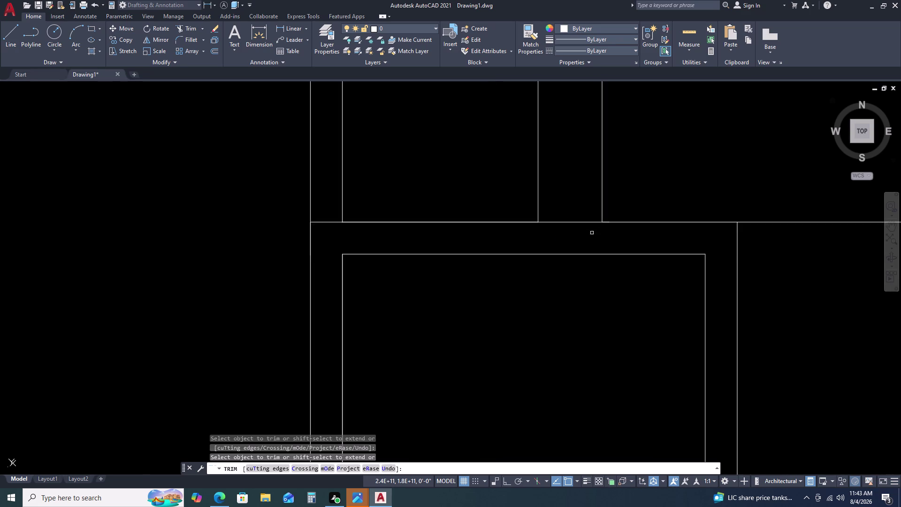
scroll(up, 3)
click(552, 203)
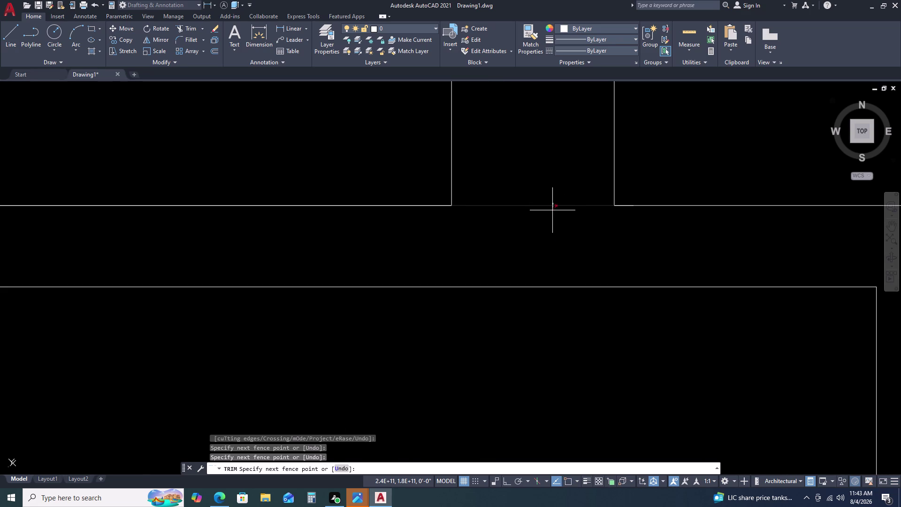
scroll(down, 3)
click(555, 220)
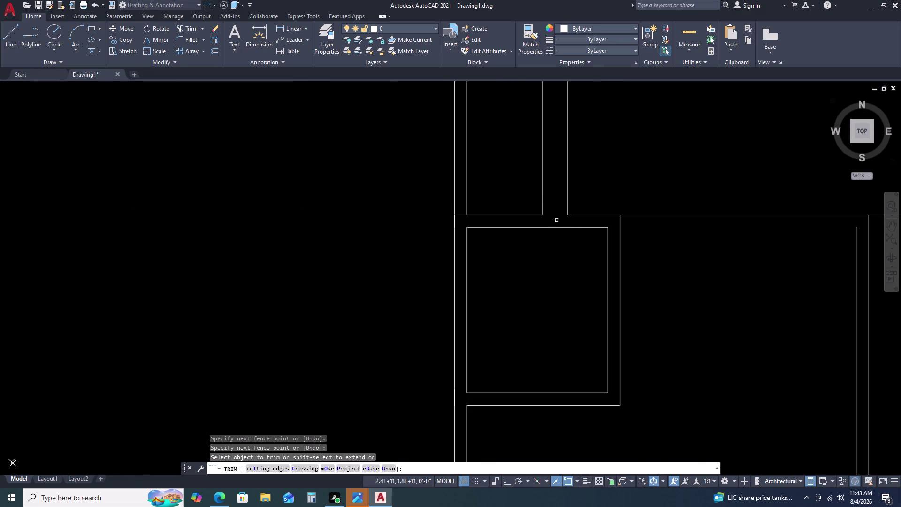
click(535, 215)
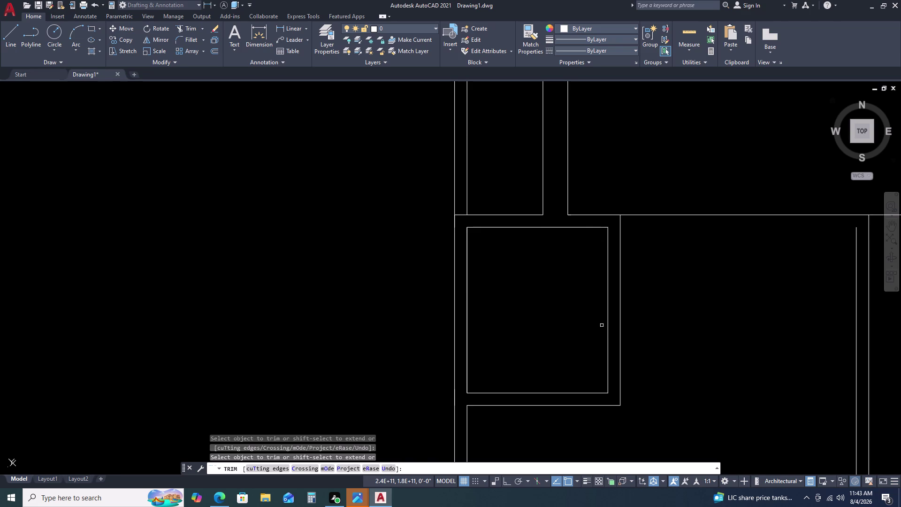
scroll(down, 3)
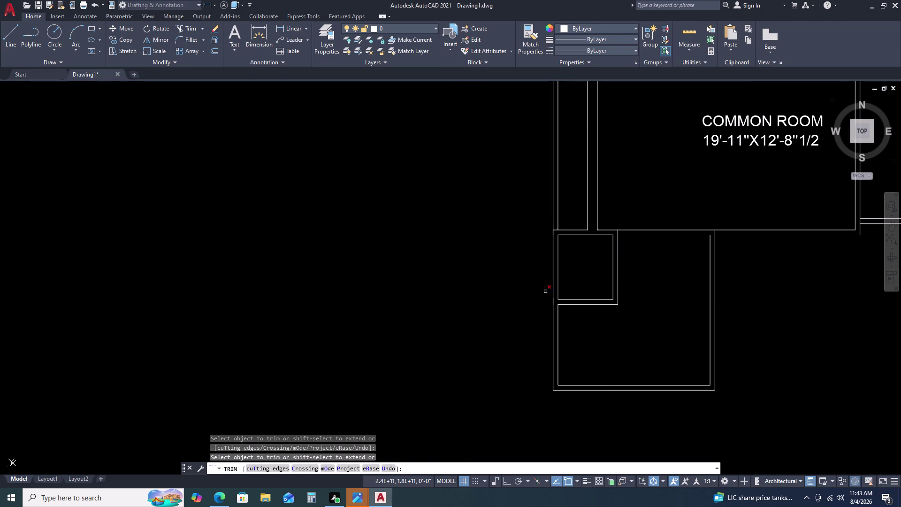
Trim the left wall line inside the room and the pieces near the room top.
click(560, 271)
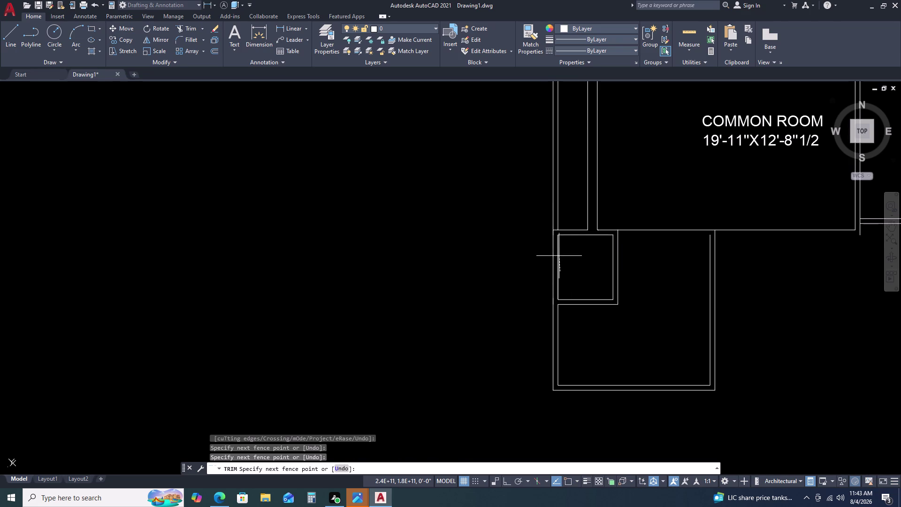
scroll(up, 3)
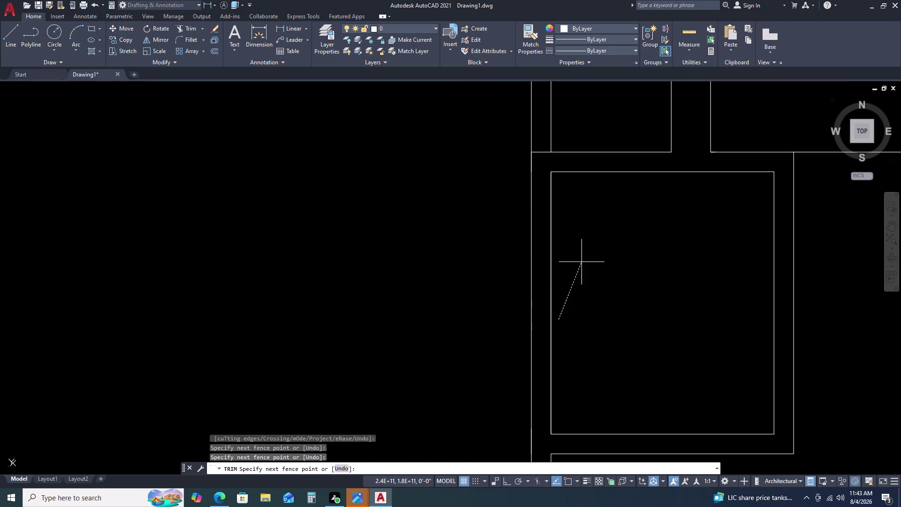
click(572, 293)
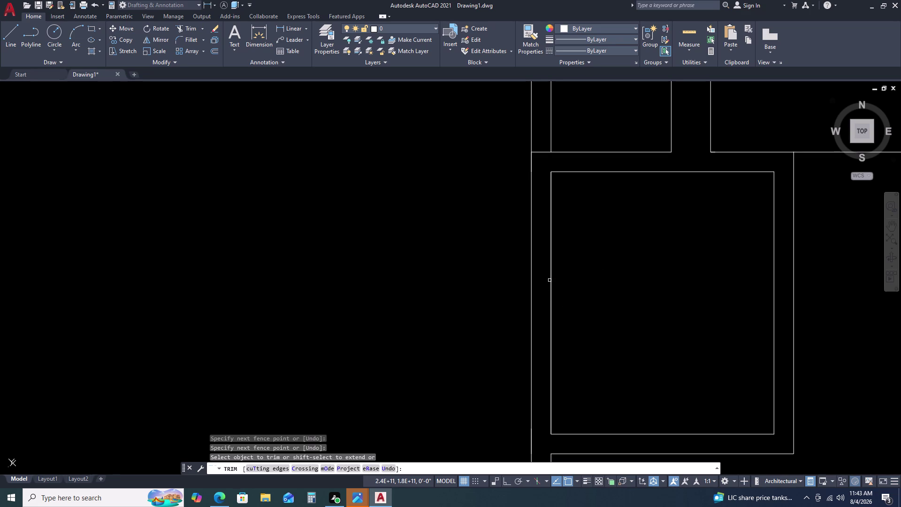
click(552, 275)
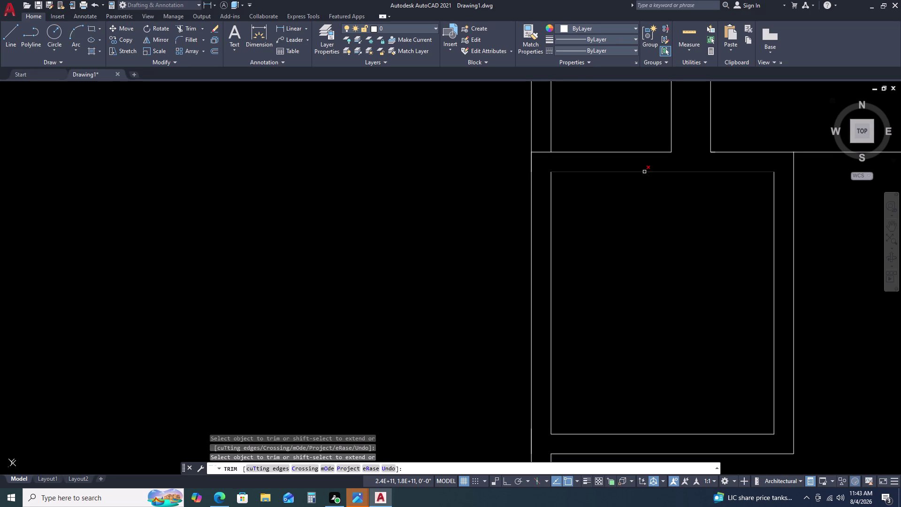
click(541, 150)
click(540, 160)
click(533, 159)
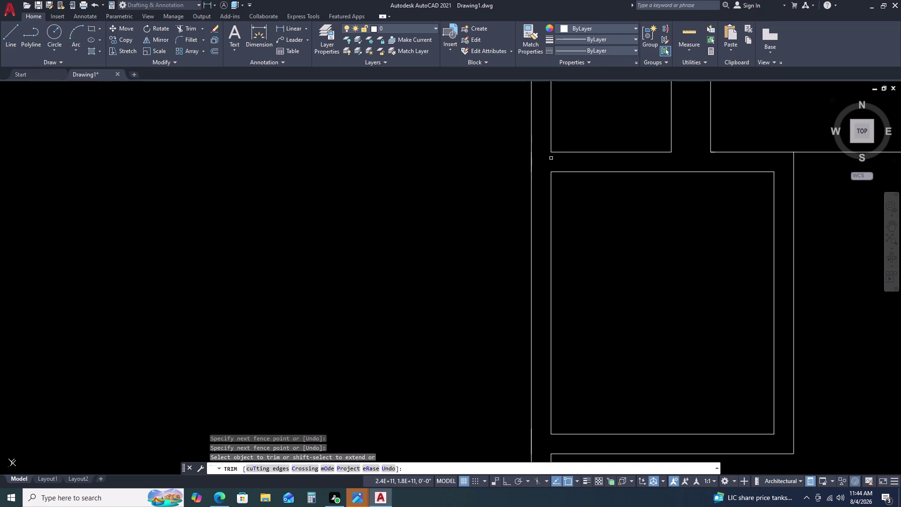
Fence-trim the left outer wall line beside the small room.
click(531, 160)
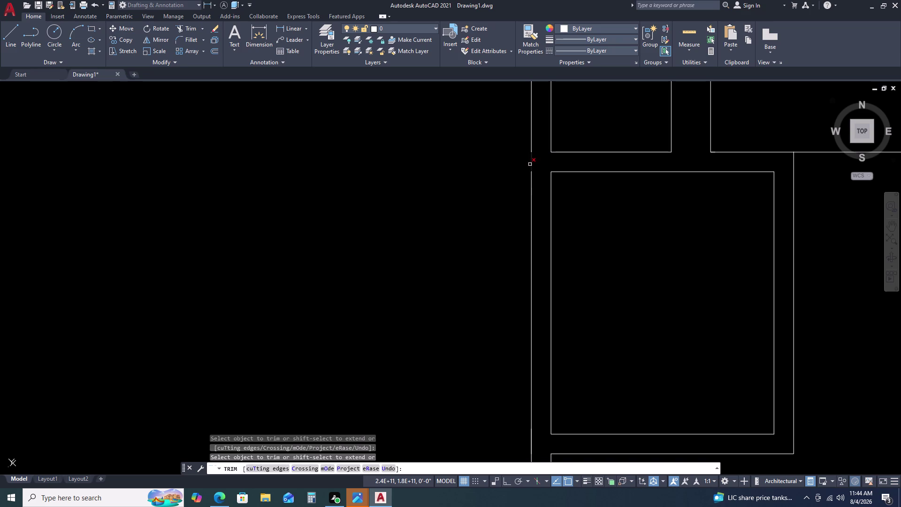
click(530, 164)
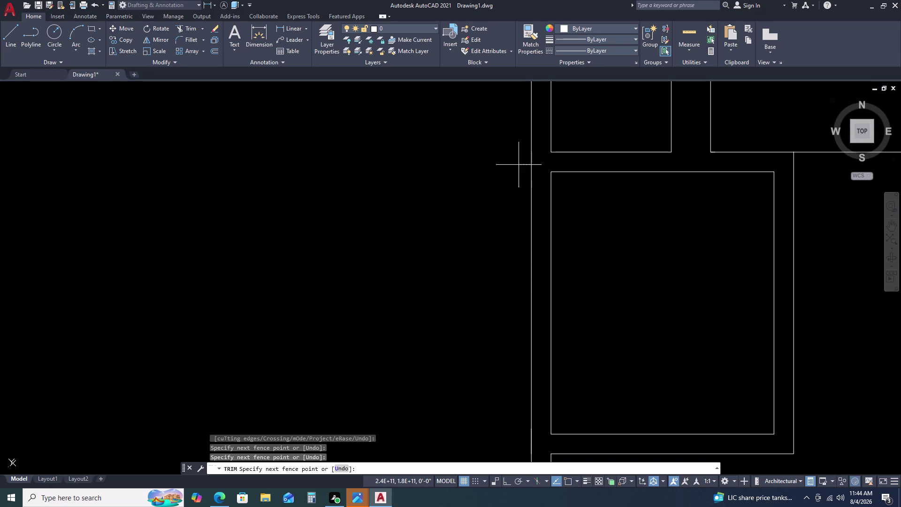
click(529, 160)
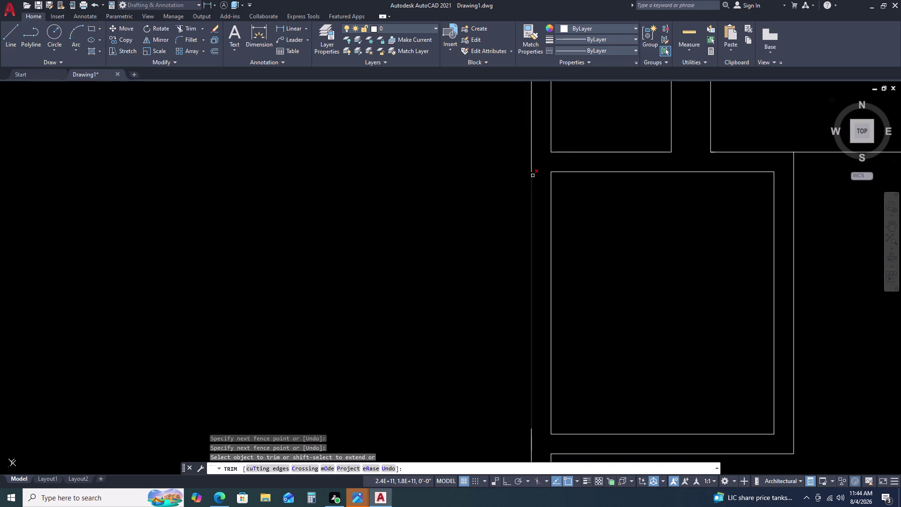
click(532, 176)
scroll(down, 3)
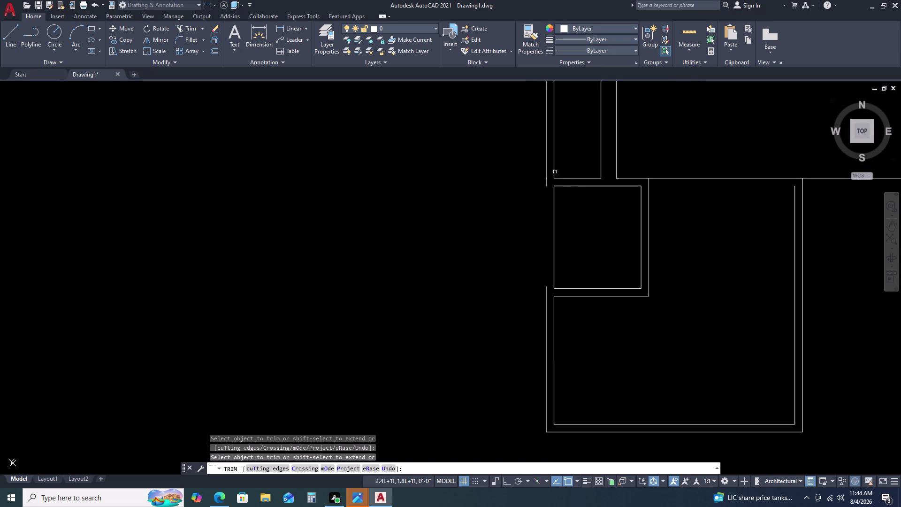
Trim the leftover stub at the top wall junction.
click(545, 180)
click(548, 185)
click(542, 184)
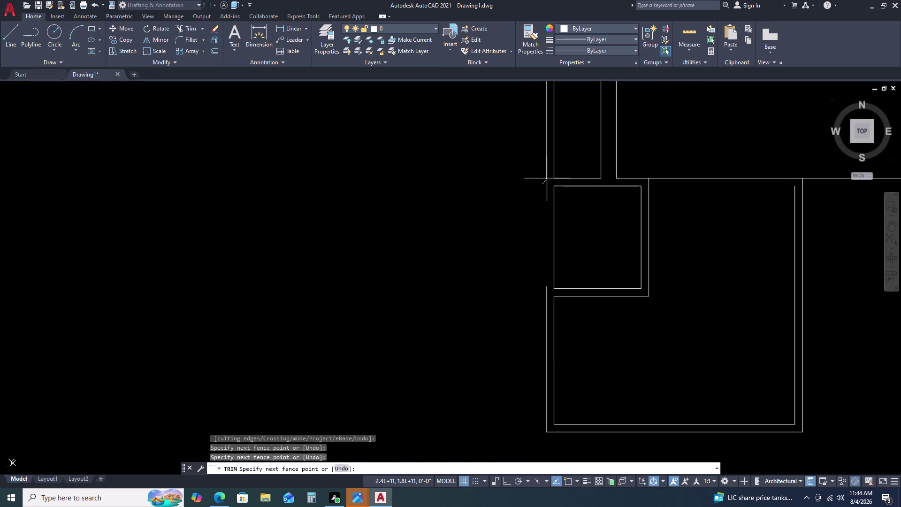
double_click(547, 179)
click(547, 177)
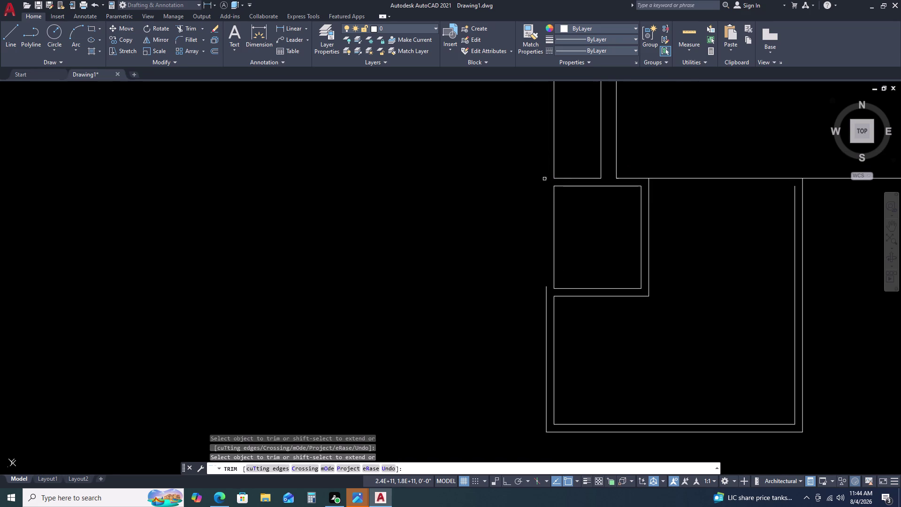
click(546, 177)
click(544, 179)
Trim the stray short line, end the trim and select the leftover line.
scroll(up, 3)
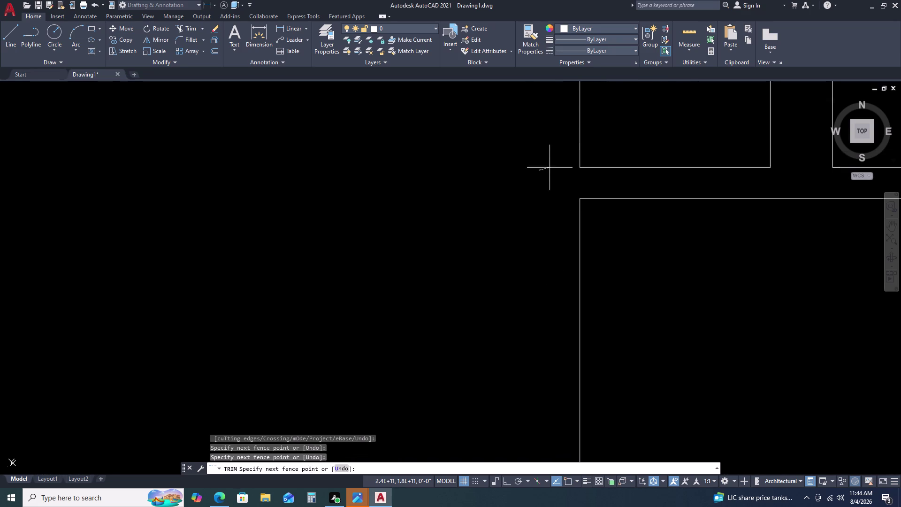
click(551, 166)
click(553, 153)
click(557, 200)
drag(540, 155, 542, 162)
click(560, 177)
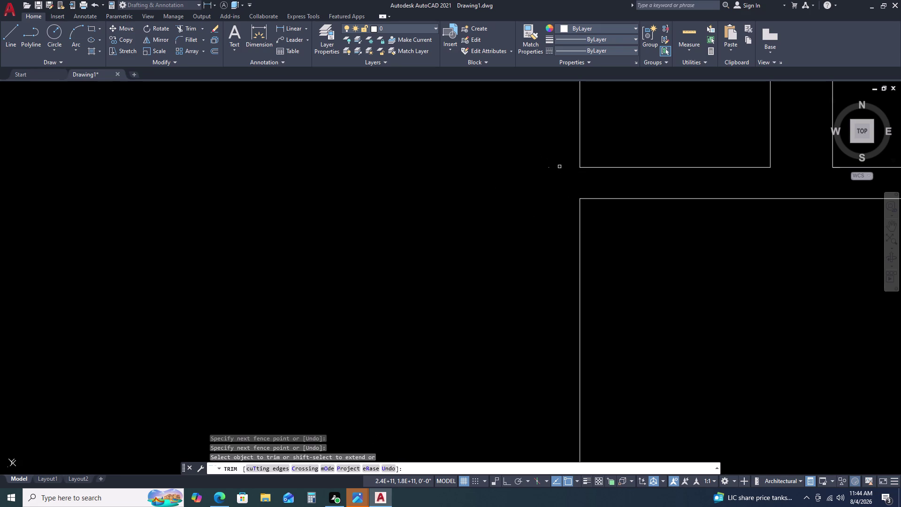
key(Escape)
click(561, 161)
Delete the leftover stray line stub and pan out over the floor plan.
click(541, 178)
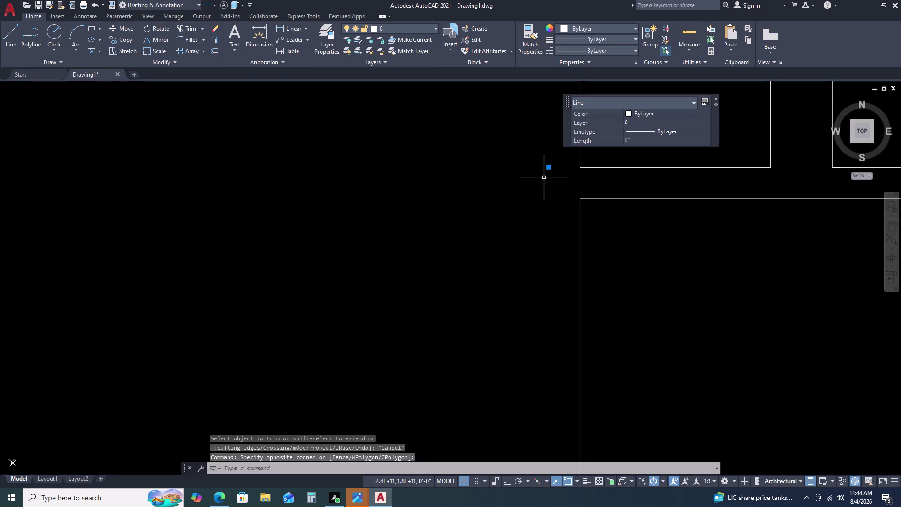
key(Delete)
scroll(down, 3)
scroll(down, 3)
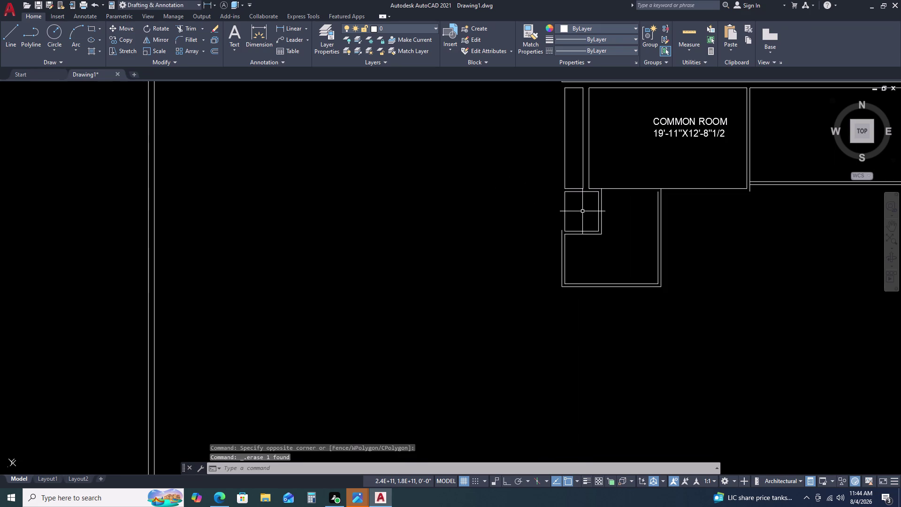
middle_drag(611, 171, 620, 256)
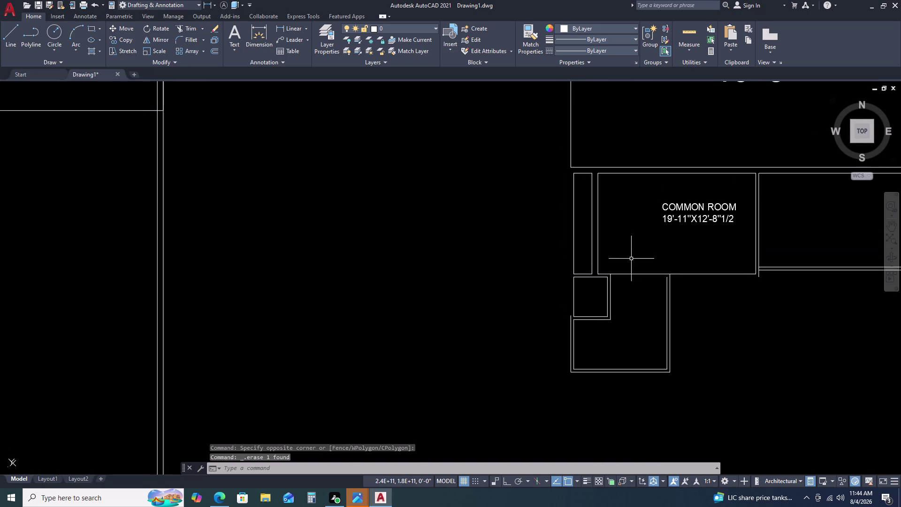
scroll(down, 3)
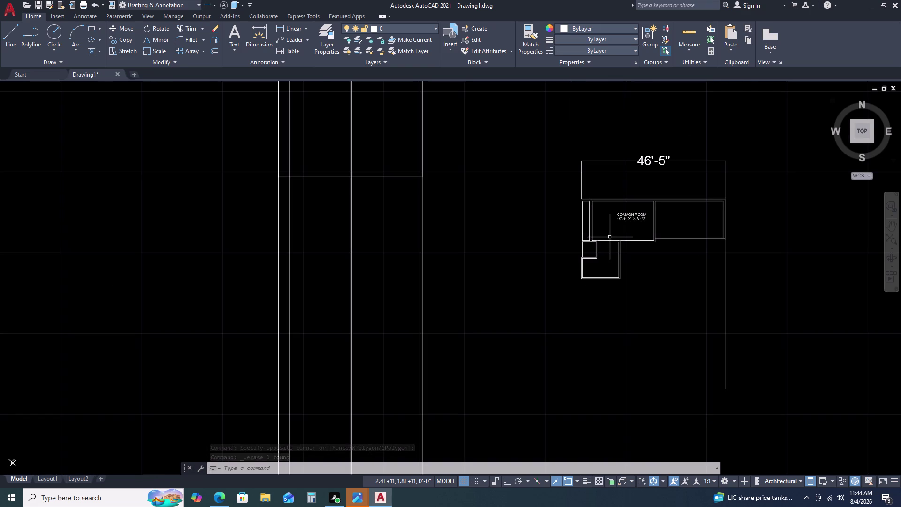
Try fence-extending the wall line with EX, then cancel when it fails.
text(EX)
key(space)
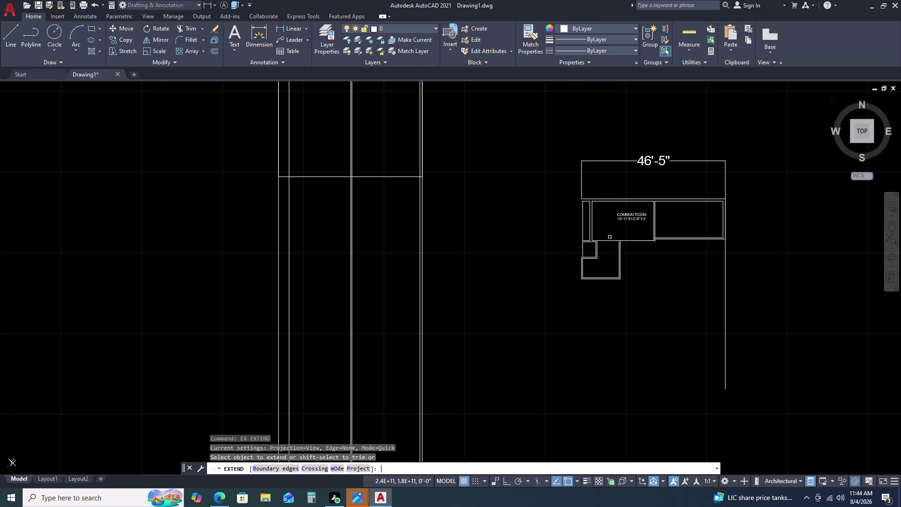
scroll(up, 3)
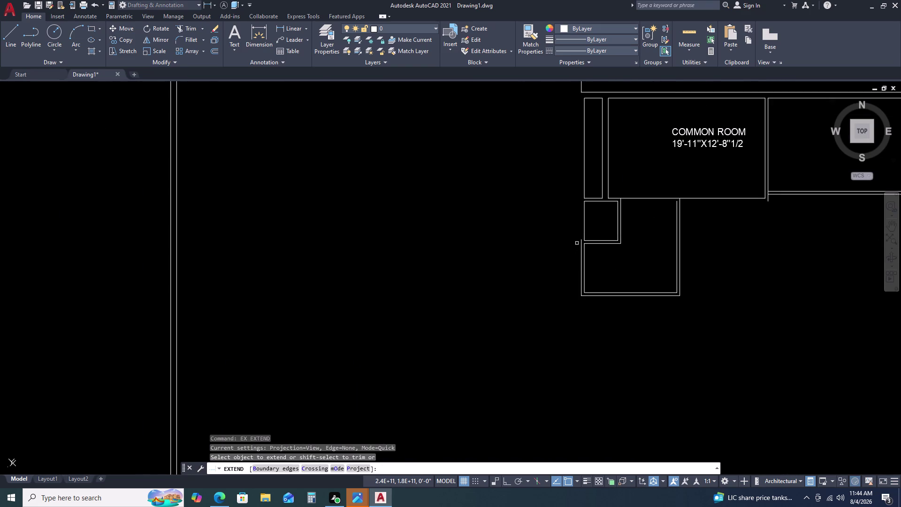
click(580, 241)
click(581, 222)
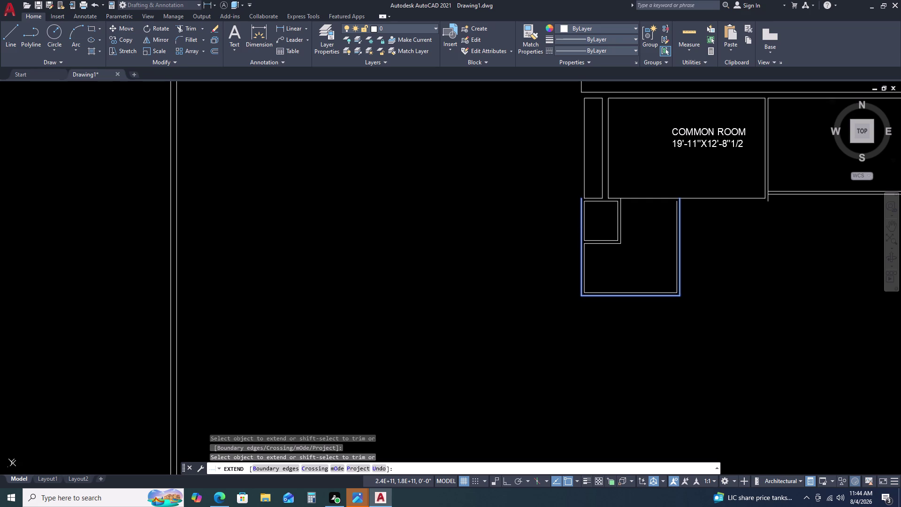
click(580, 207)
click(579, 202)
click(580, 200)
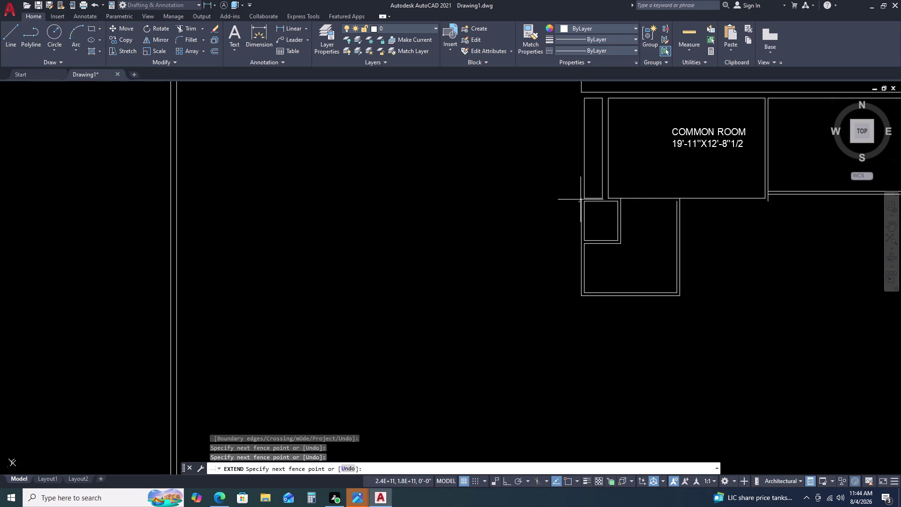
double_click(581, 200)
click(581, 200)
scroll(down, 3)
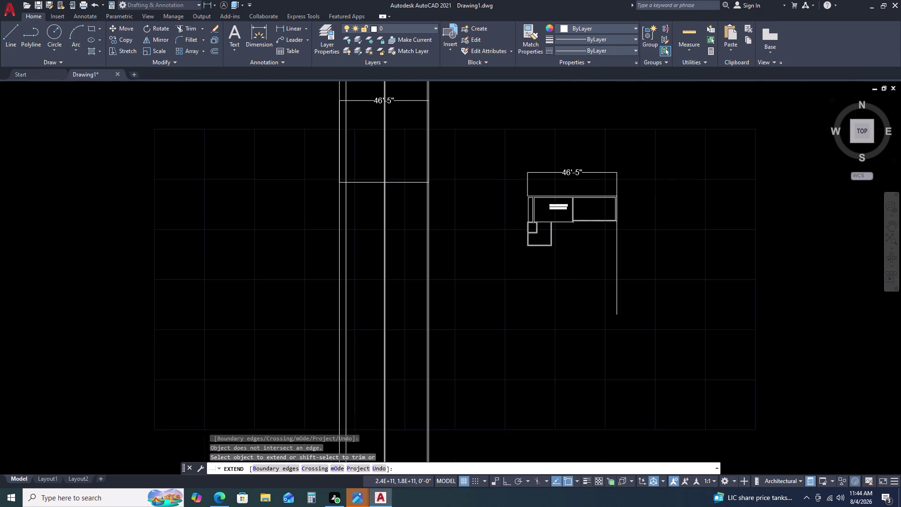
key(Escape)
key(Escape)
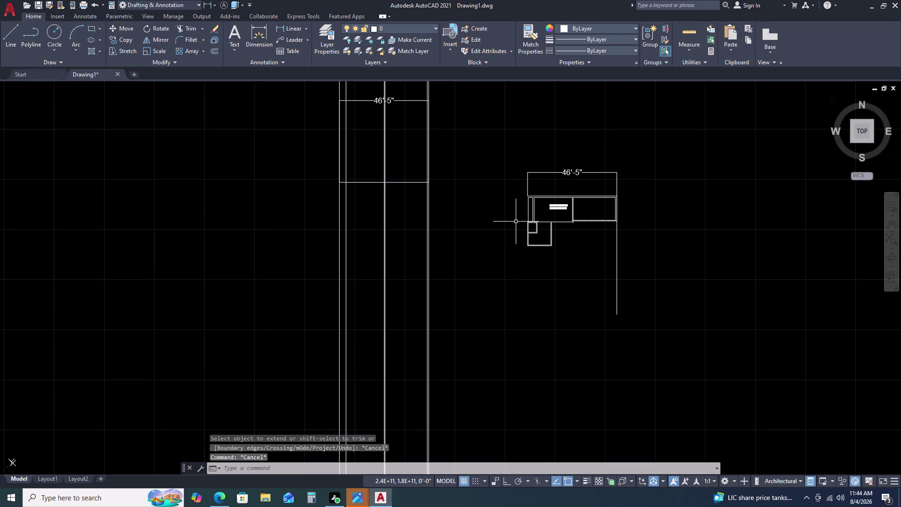
Zoom in and select the added room's outer wall polyline.
scroll(up, 3)
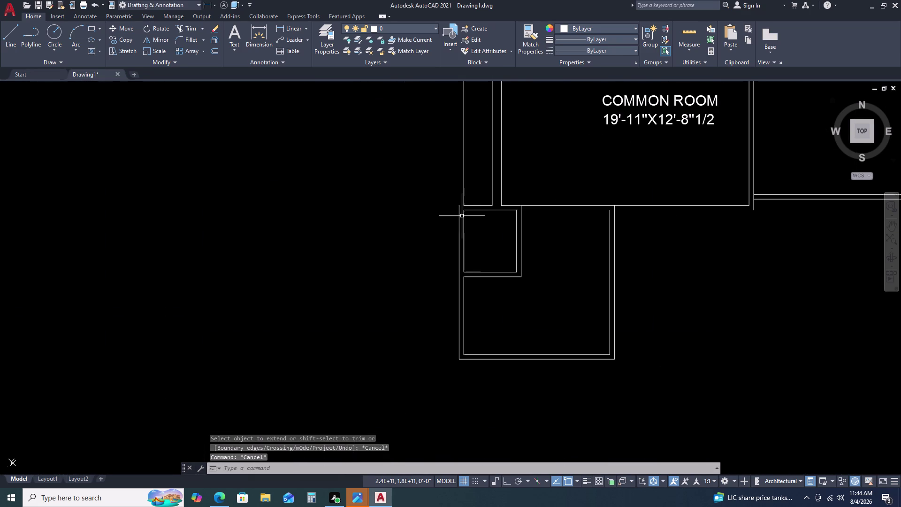
scroll(up, 3)
drag(452, 209, 444, 211)
click(425, 216)
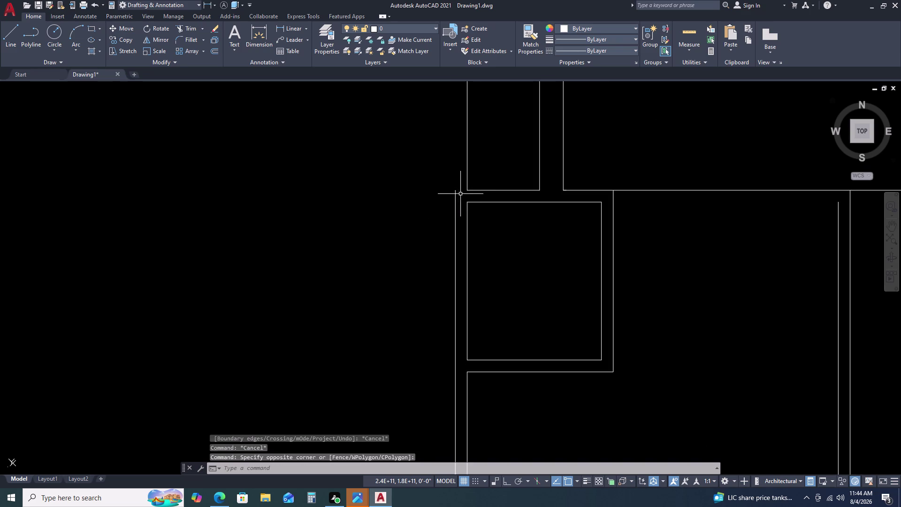
click(459, 194)
click(439, 202)
scroll(down, 3)
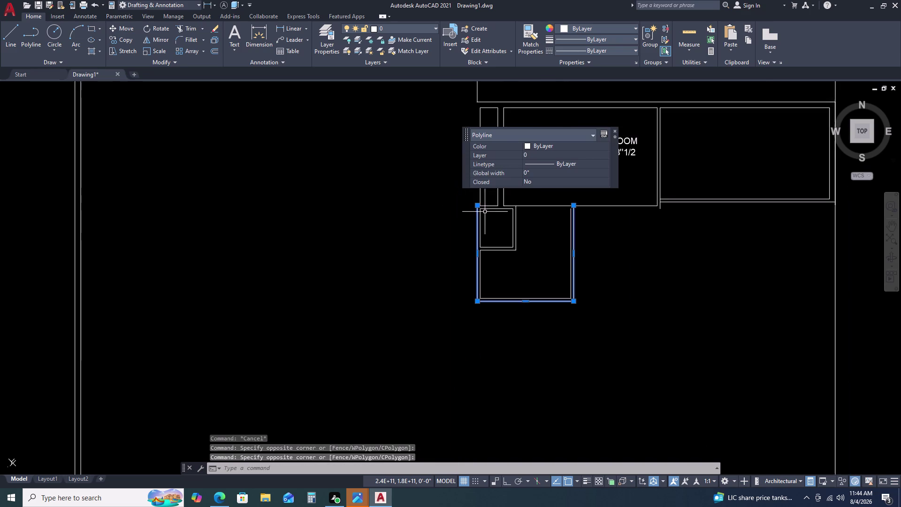
middle_drag(483, 205, 492, 325)
Stretch the outline's top-left corner up onto the upper wall line.
drag(486, 323, 486, 319)
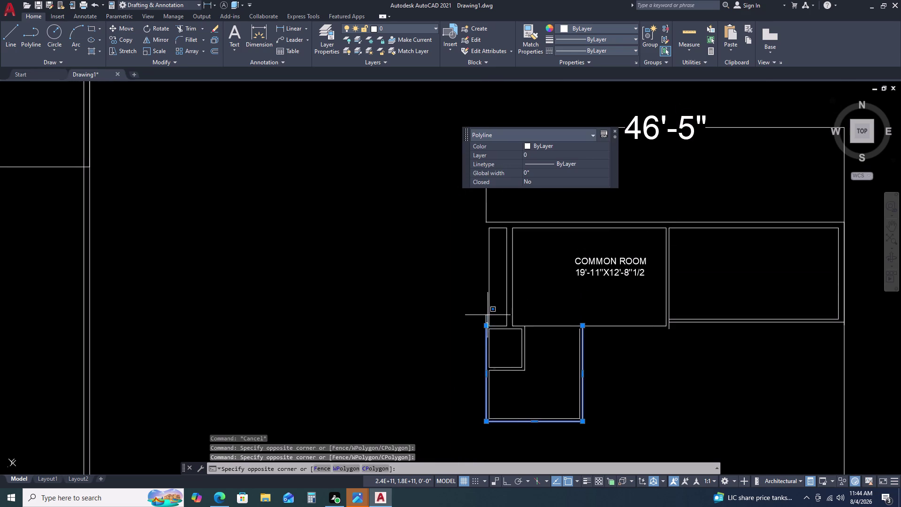
drag(486, 319, 488, 311)
click(482, 268)
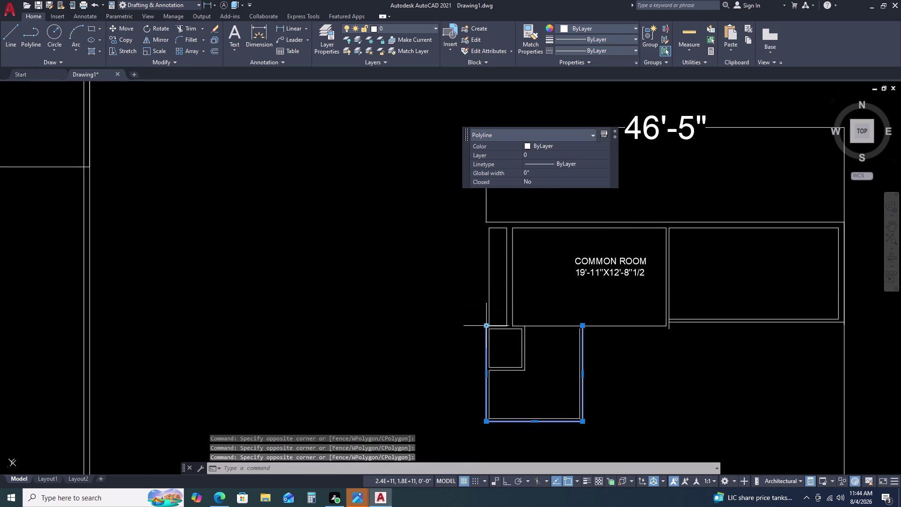
drag(486, 317, 487, 311)
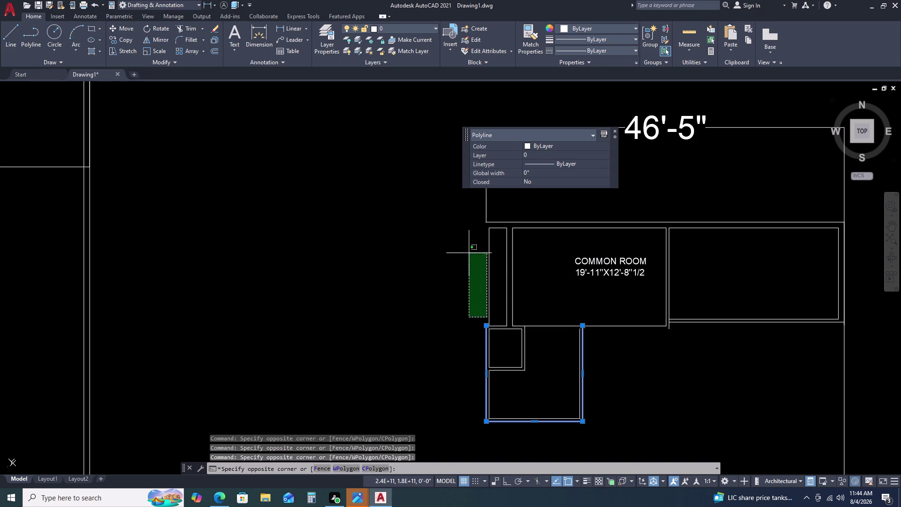
click(457, 271)
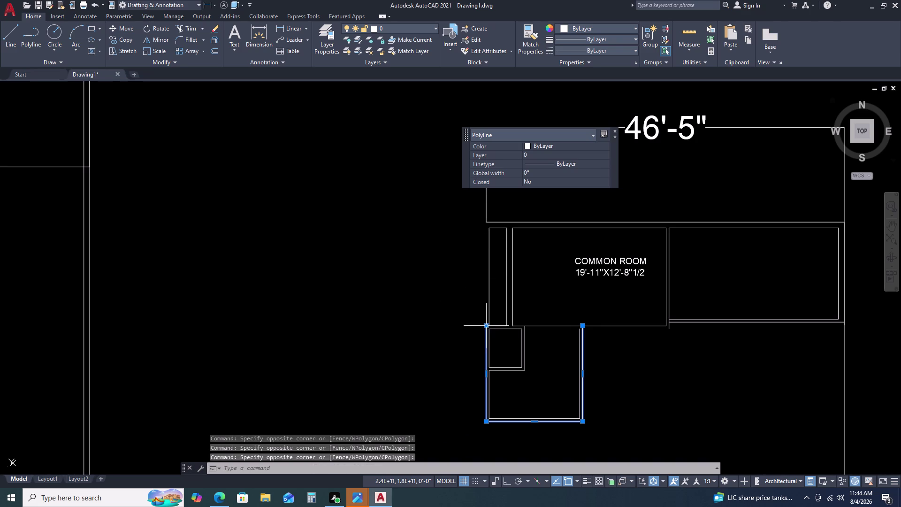
click(485, 326)
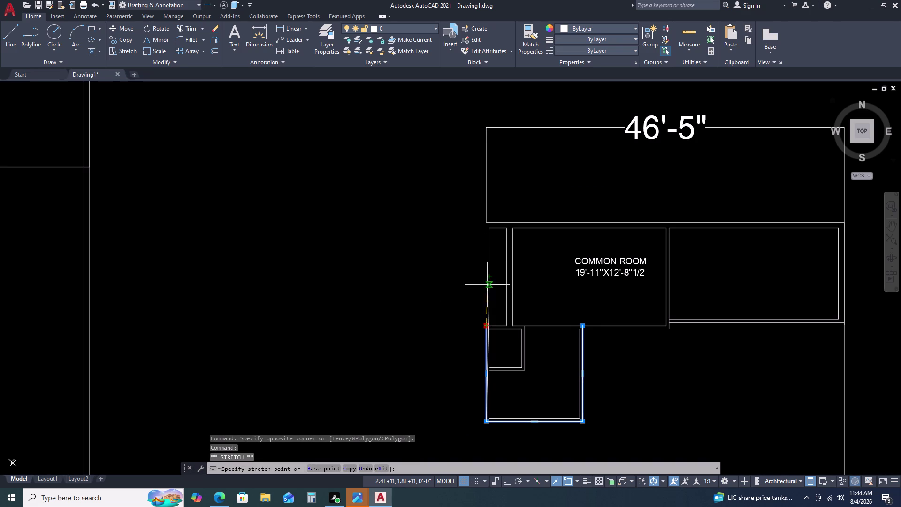
scroll(up, 3)
scroll(up, 3)
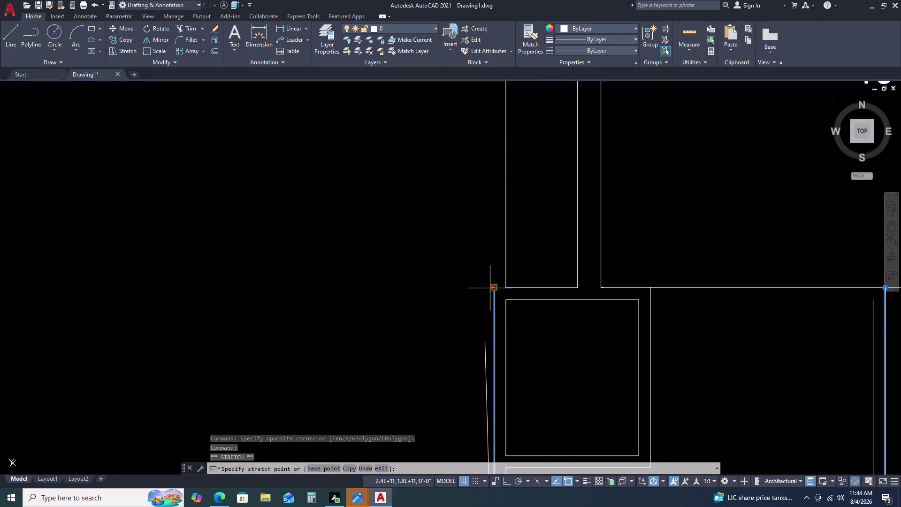
scroll(down, 3)
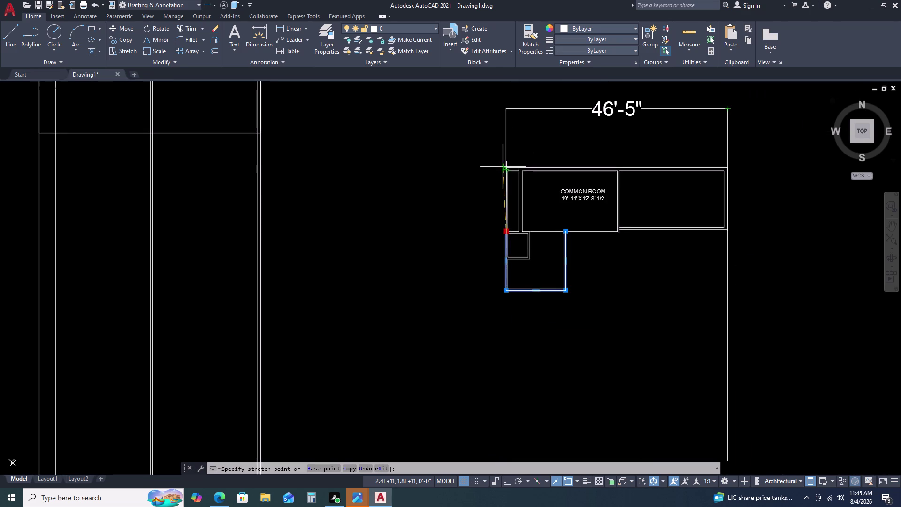
click(506, 165)
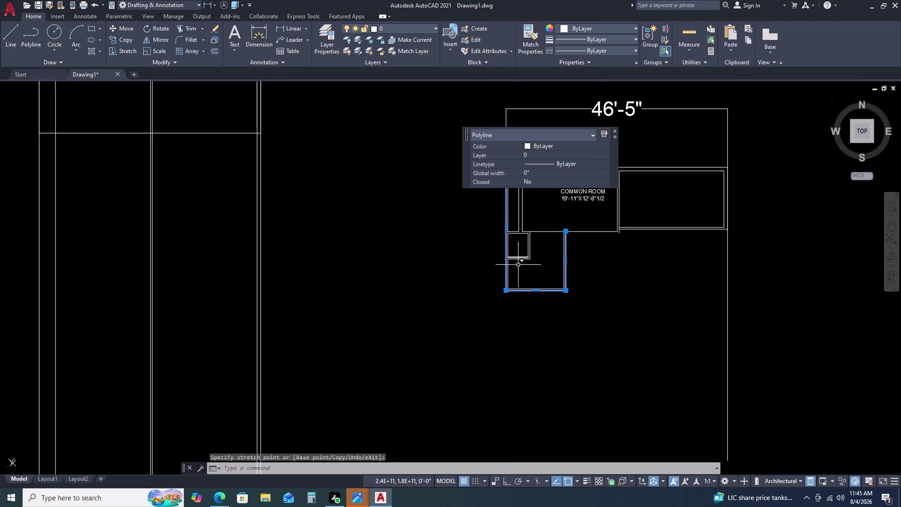
Inspect the new wall junction and clear the outline selection.
middle_drag(506, 268, 507, 283)
scroll(up, 3)
middle_drag(500, 257, 463, 328)
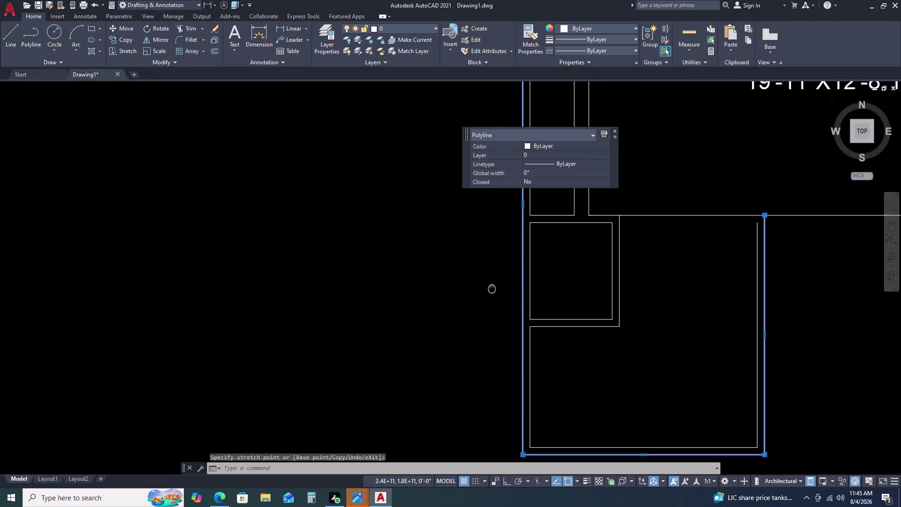
middle_drag(462, 328, 428, 386)
scroll(down, 3)
middle_drag(519, 329, 454, 278)
middle_click(451, 278)
scroll(up, 3)
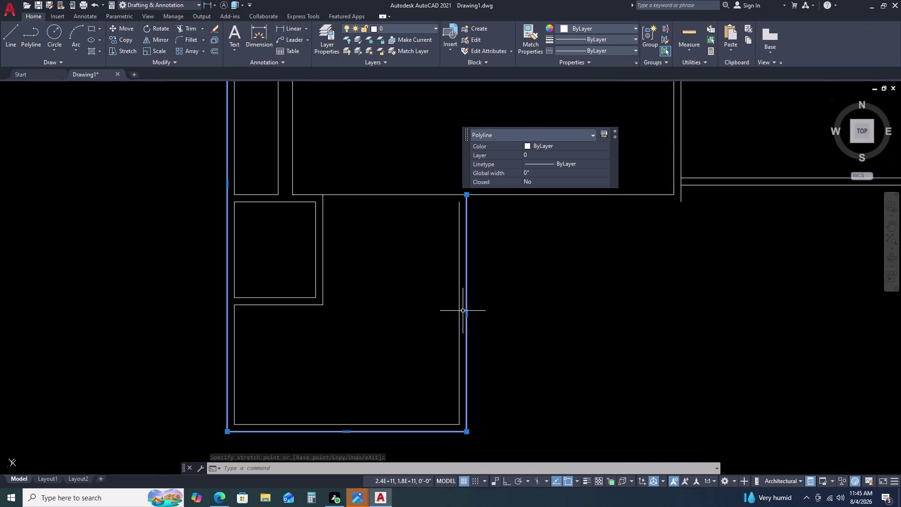
middle_drag(476, 295, 515, 336)
key(Escape)
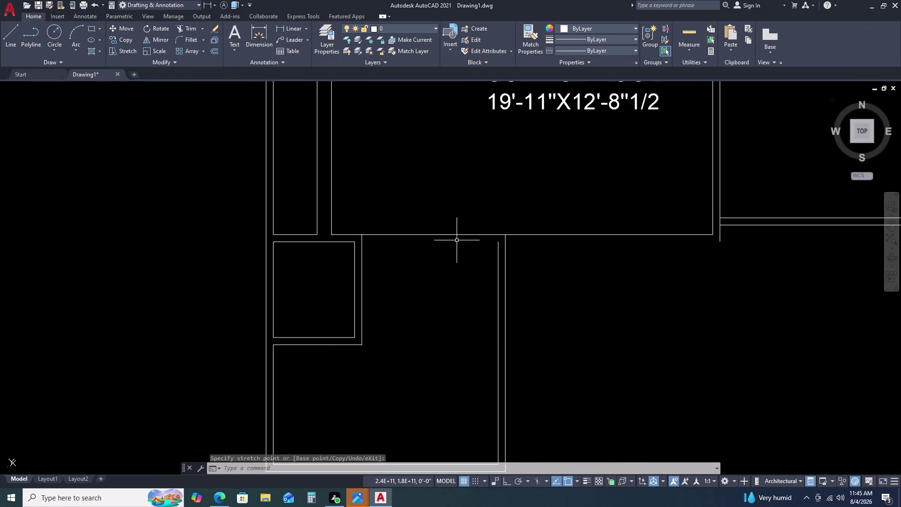
key(Escape)
key(Escape)
Try extending the wall line below the common room with an EX fence.
text(EX)
key(space)
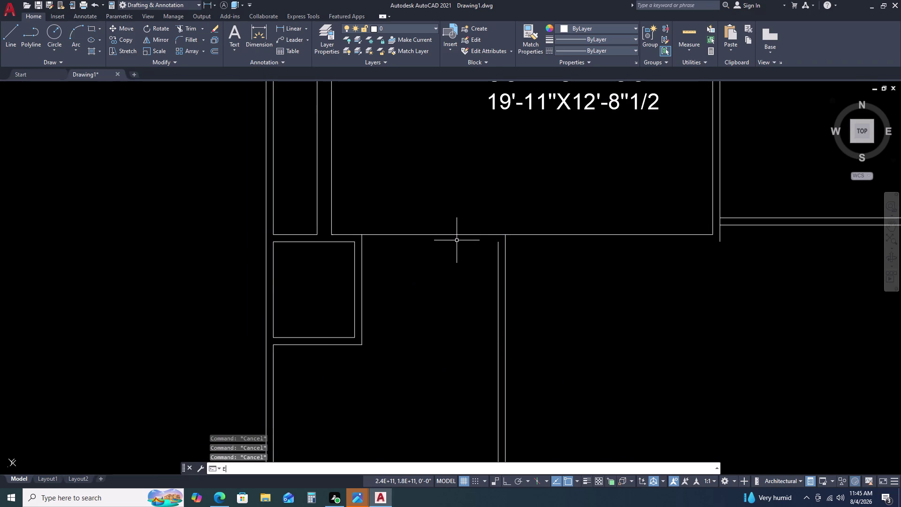
click(500, 261)
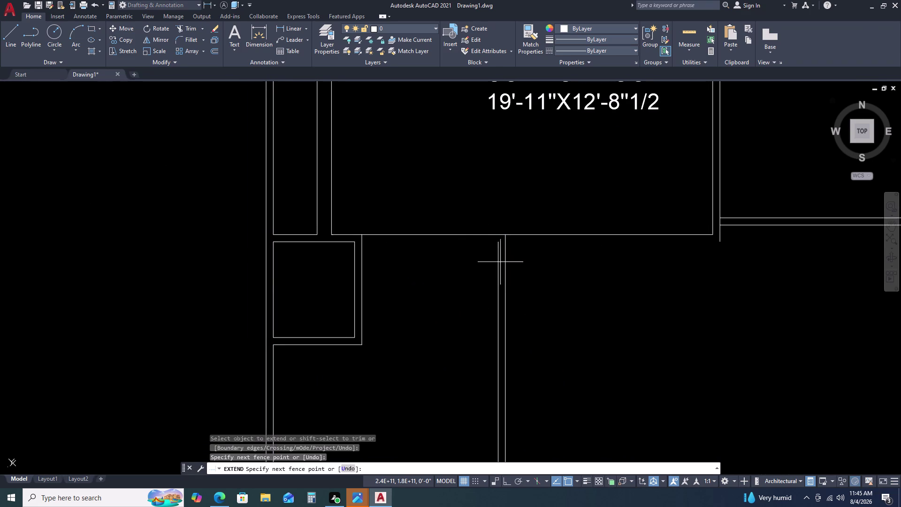
click(494, 249)
scroll(down, 3)
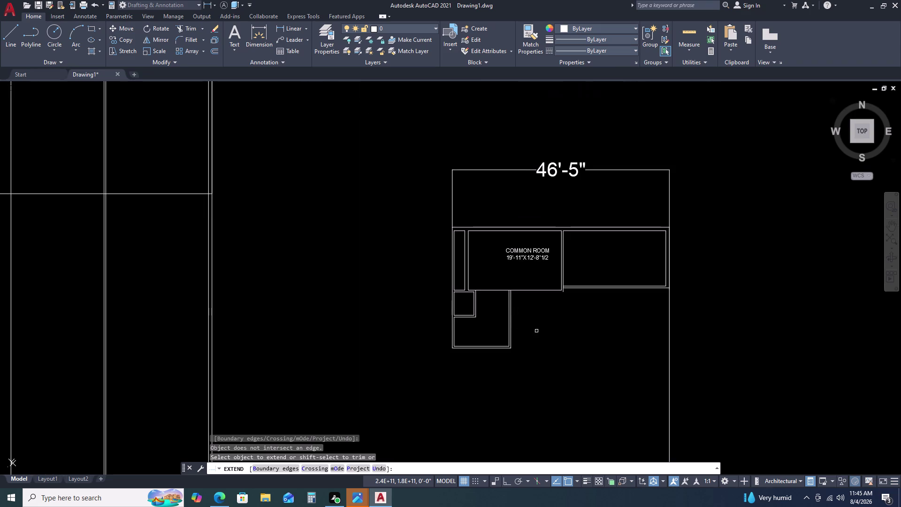
middle_drag(540, 329, 512, 302)
middle_click(504, 298)
scroll(up, 3)
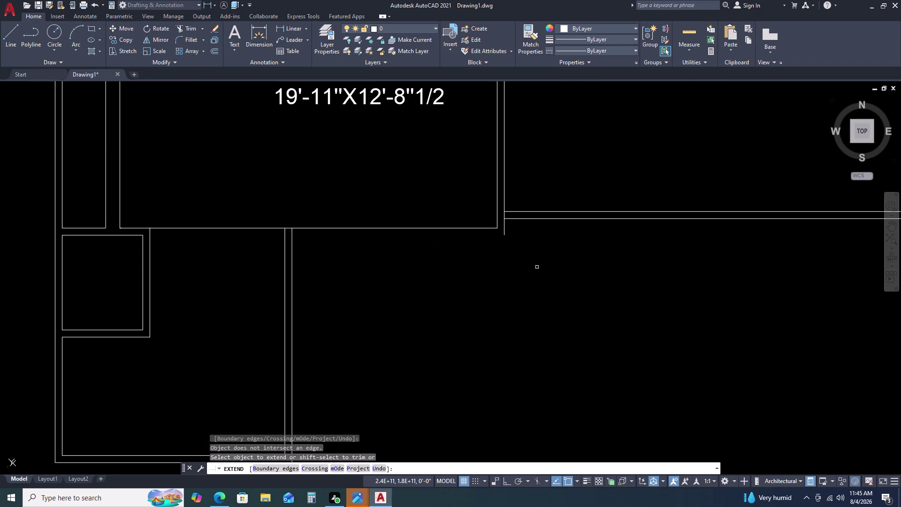
scroll(down, 3)
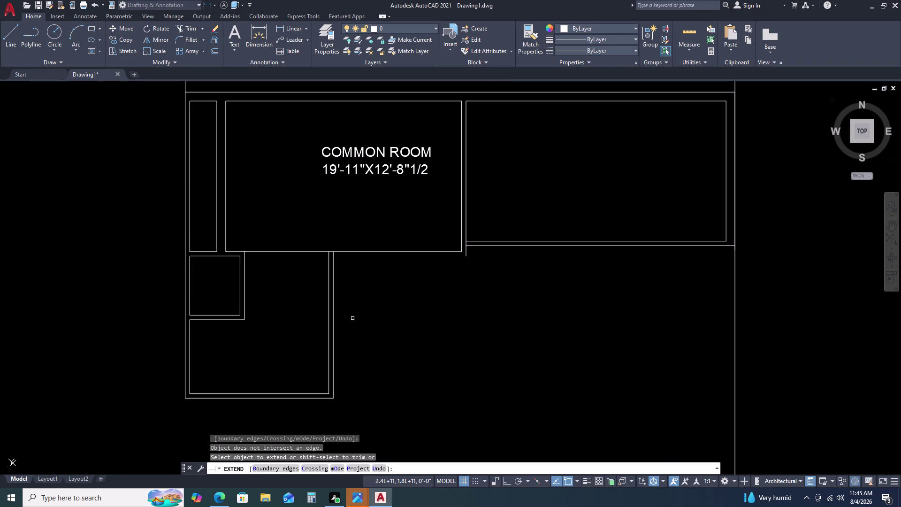
Cancel the failed extension and undo the EXTEND attempt.
key(Escape)
key(Escape)
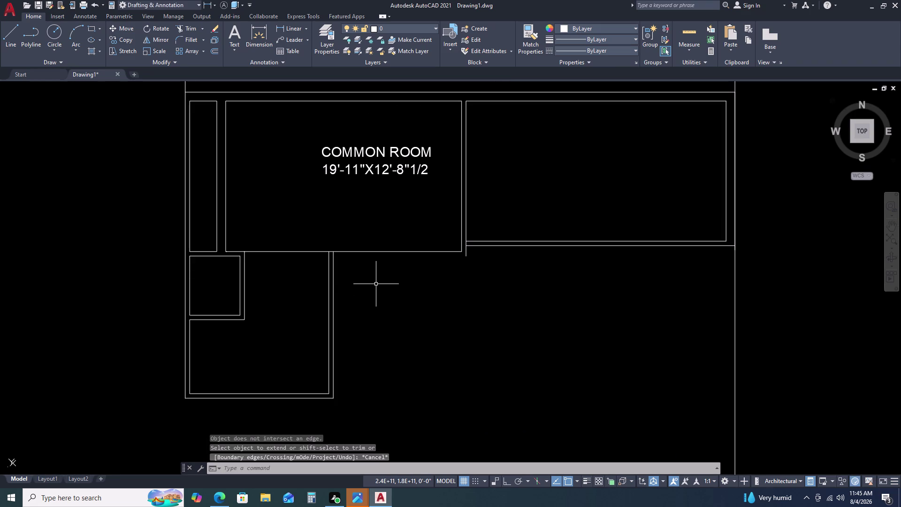
key(ctrl+z)
key(ctrl+z)
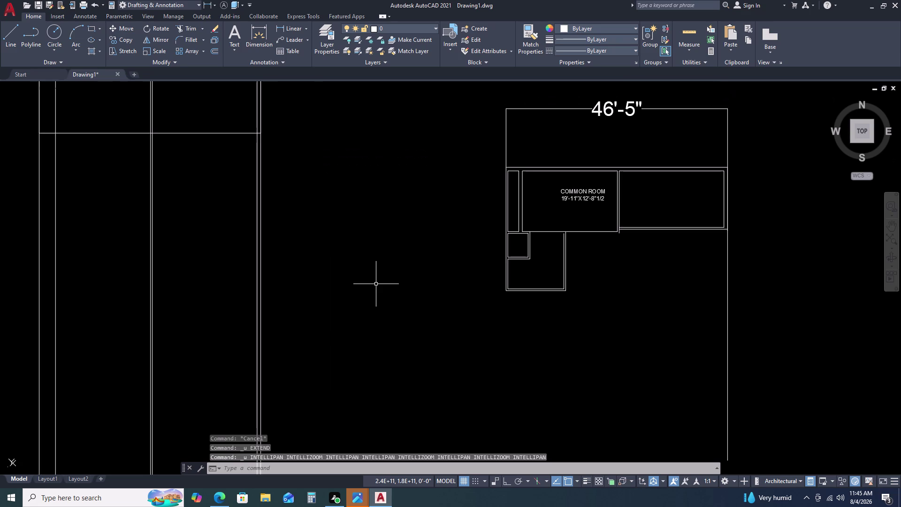
Draw a wall line leftward to the junction point, then end the LINE command.
text(L)
key(space)
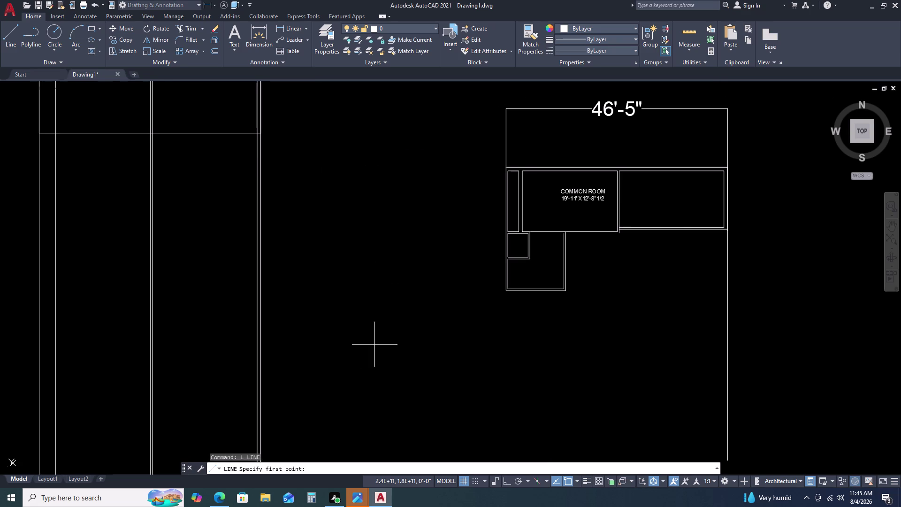
scroll(up, 3)
click(661, 220)
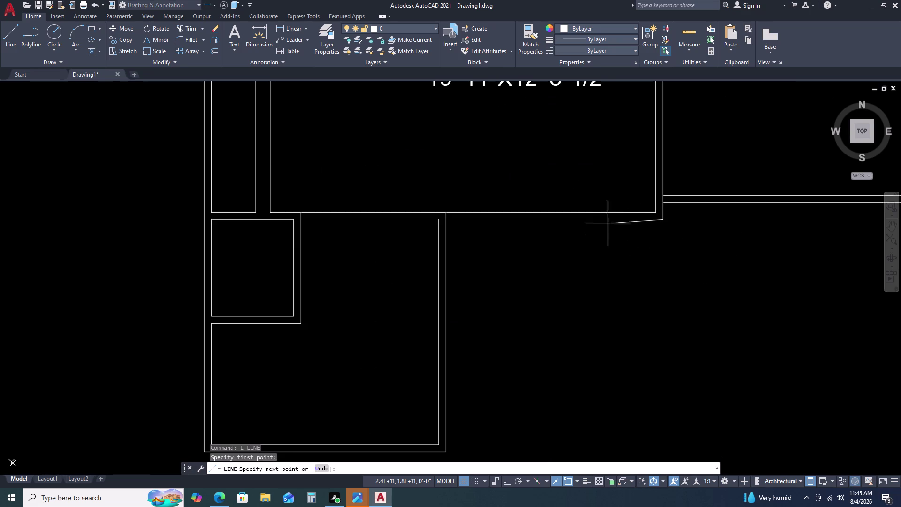
click(437, 220)
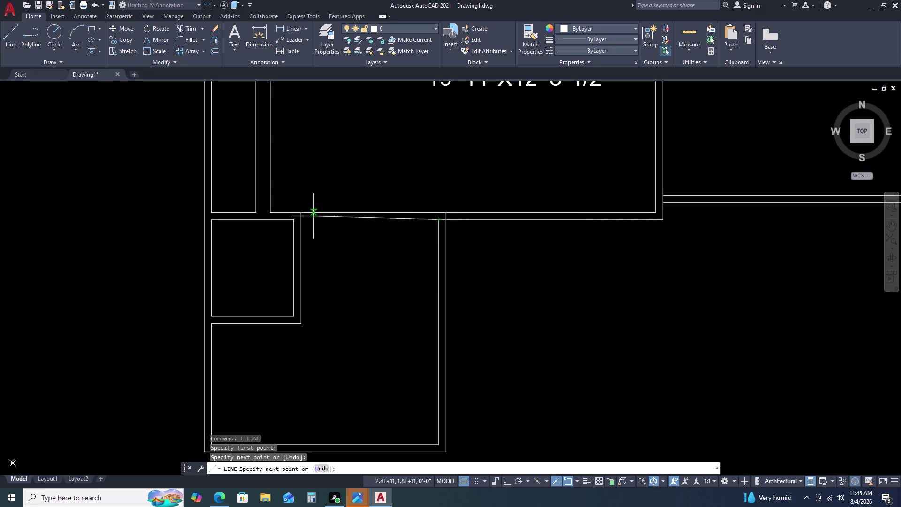
drag(303, 218, 314, 217)
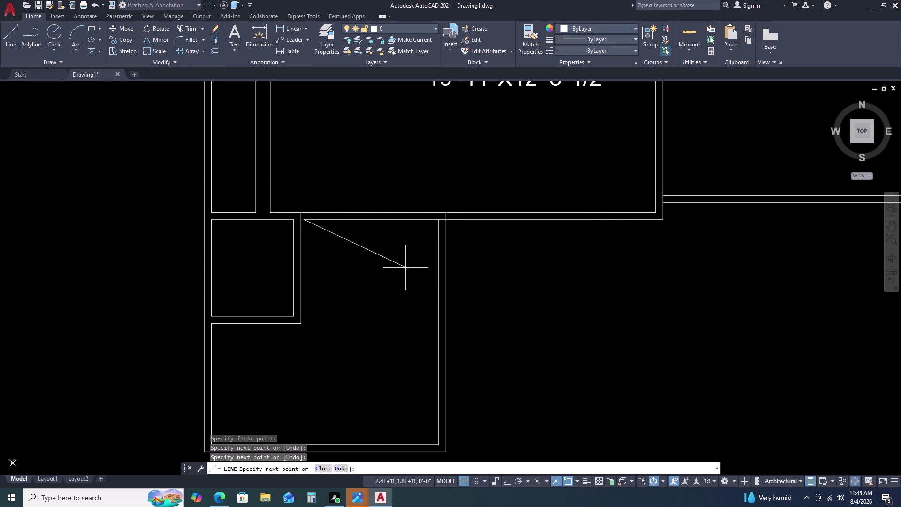
scroll(up, 3)
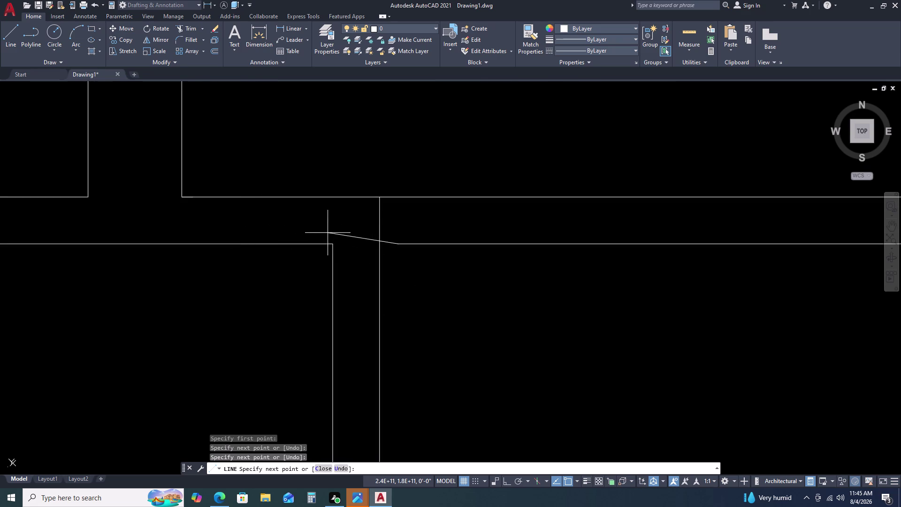
click(381, 241)
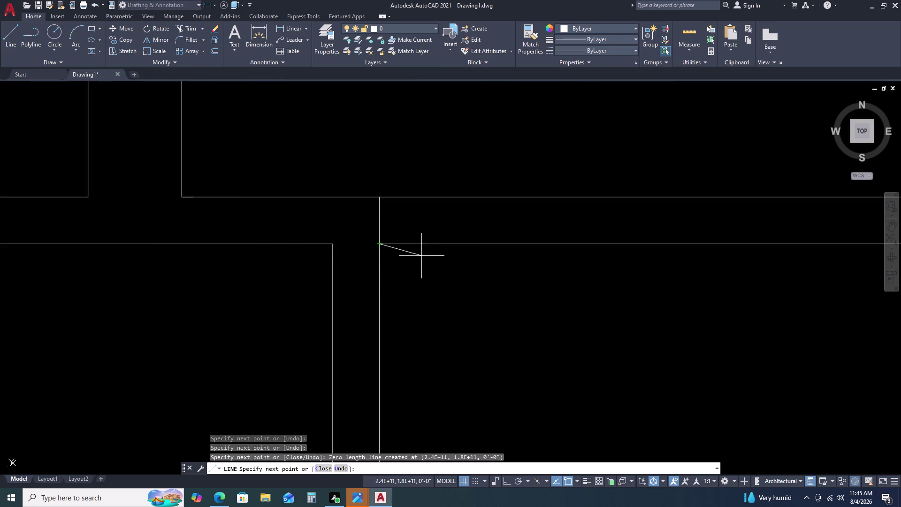
key(Escape)
Trim the stray wall line at the junction and the leftover corner pieces.
text(T)
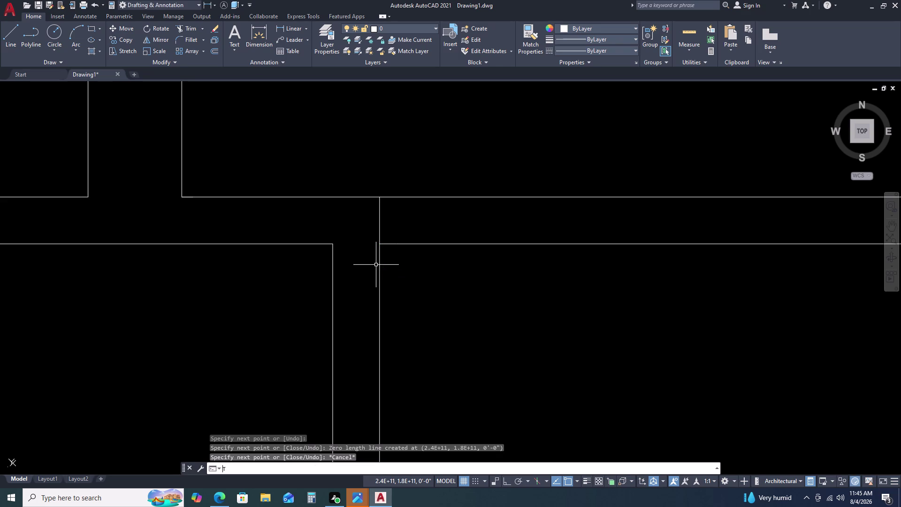
text(R)
key(space)
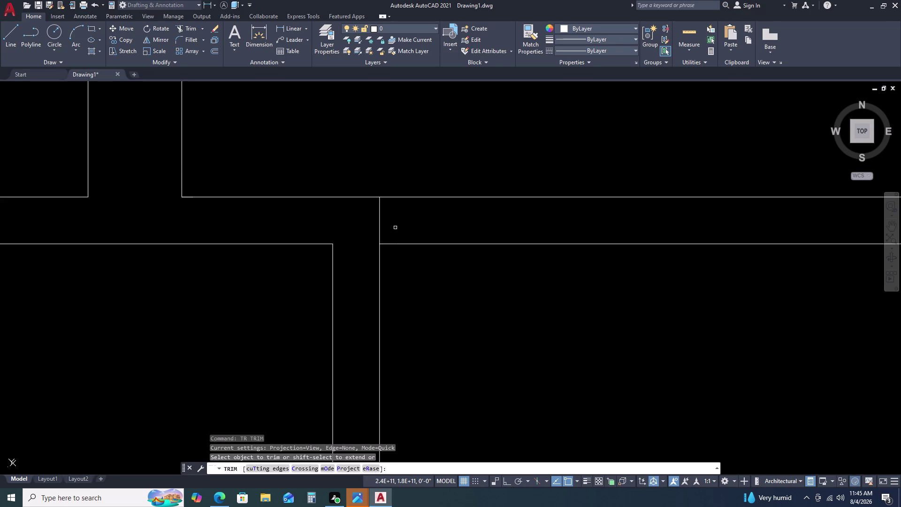
click(380, 220)
scroll(down, 3)
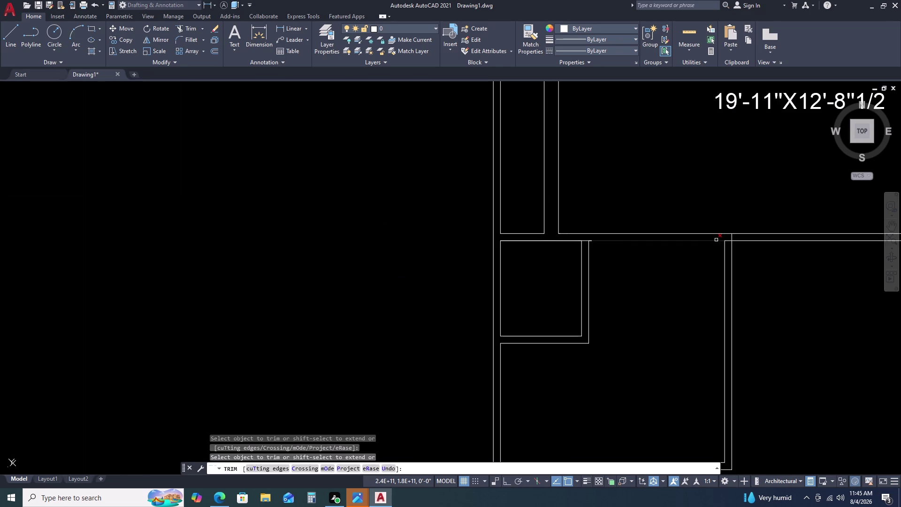
scroll(up, 3)
double_click(730, 233)
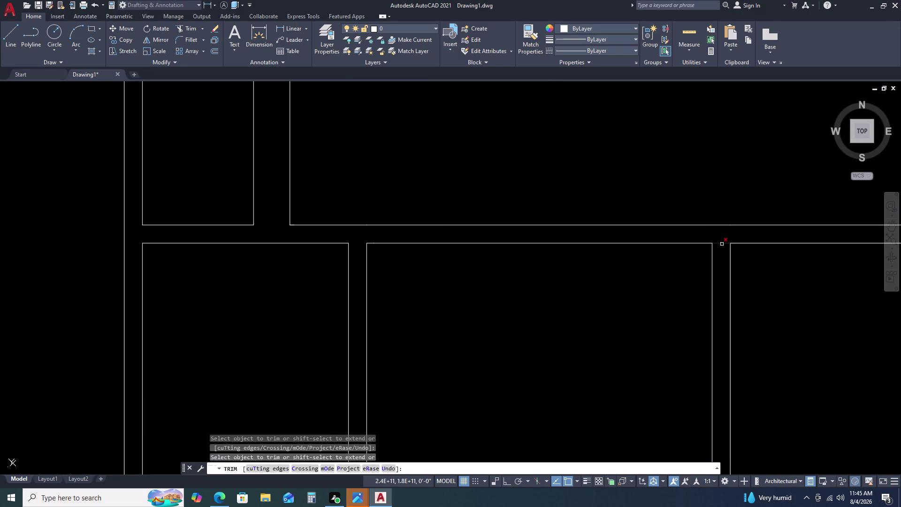
click(722, 243)
Trim the extra wall line between the rooms and bring the new room area into view.
scroll(down, 3)
middle_drag(739, 258, 670, 270)
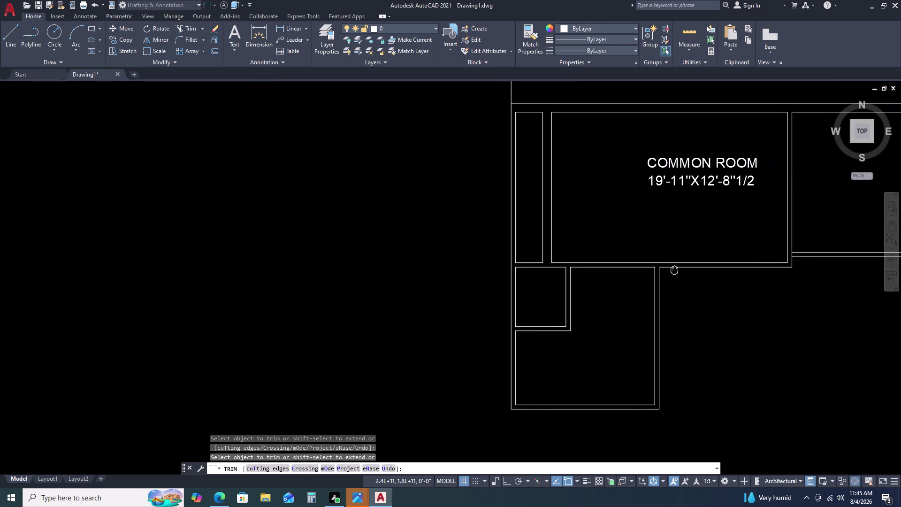
middle_drag(669, 271, 550, 271)
scroll(up, 3)
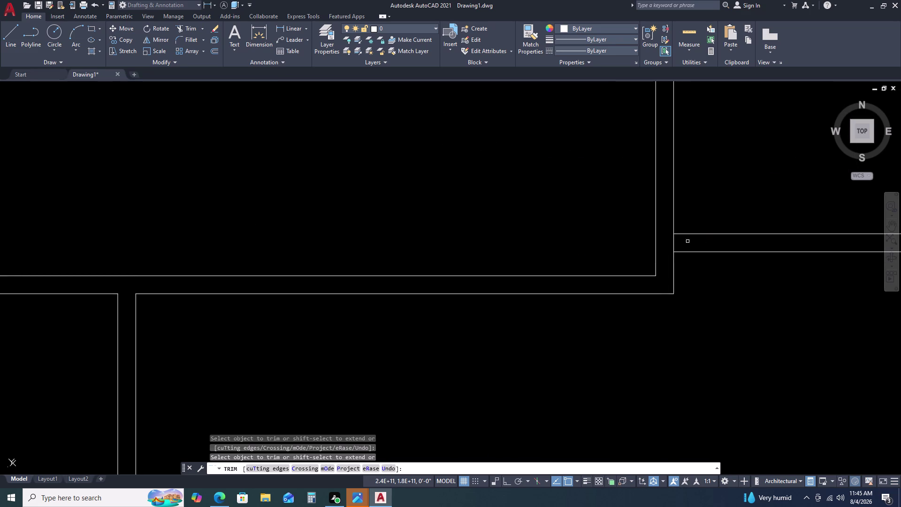
click(675, 241)
scroll(down, 3)
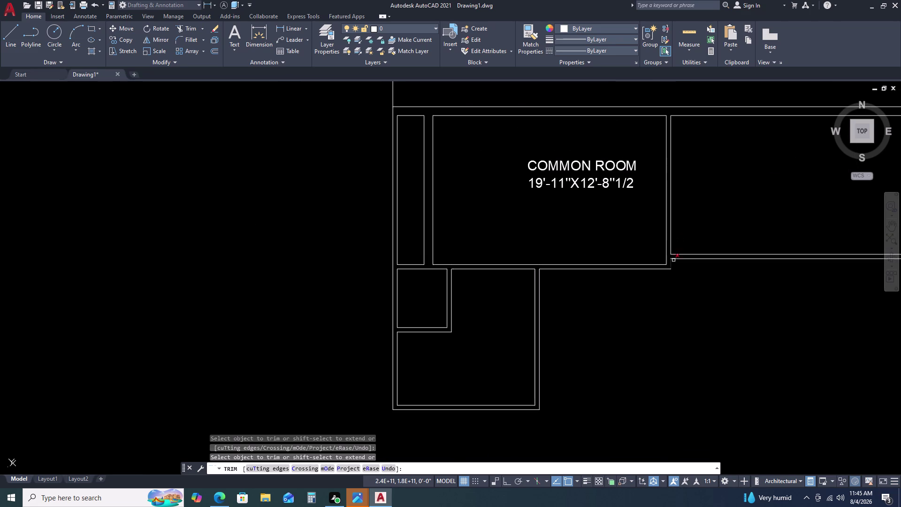
scroll(down, 3)
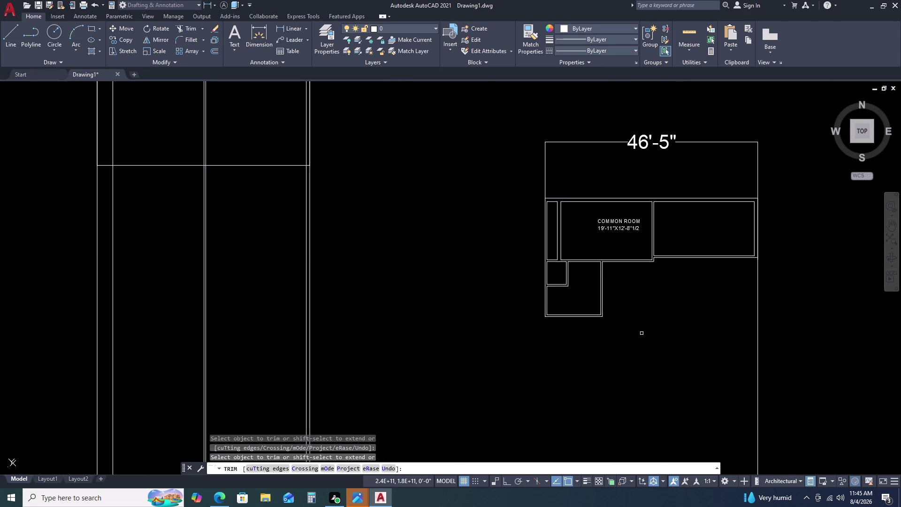
key(Escape)
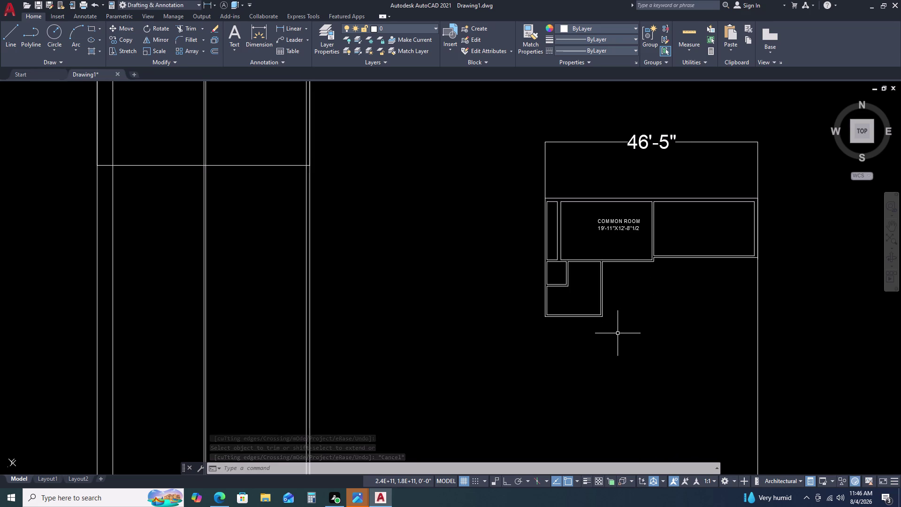
scroll(up, 3)
middle_drag(639, 276, 629, 280)
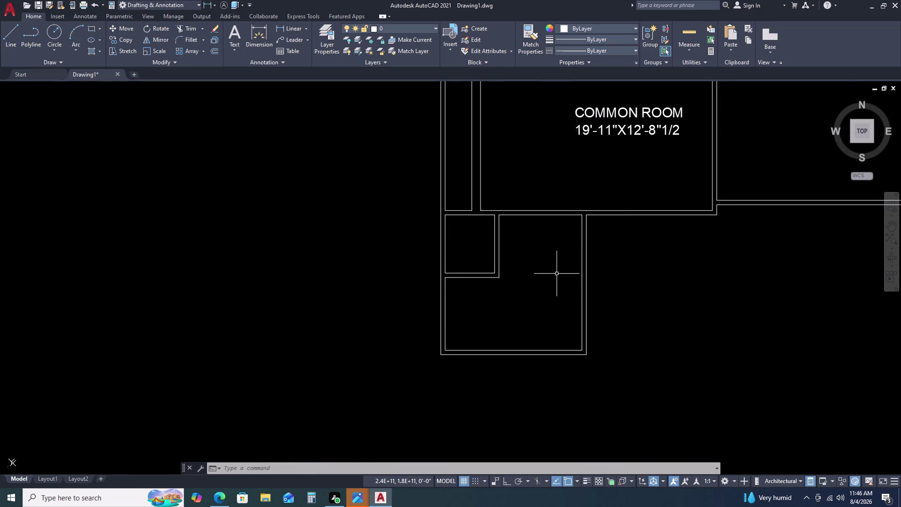
middle_click(555, 273)
middle_drag(639, 267, 590, 259)
middle_click(578, 259)
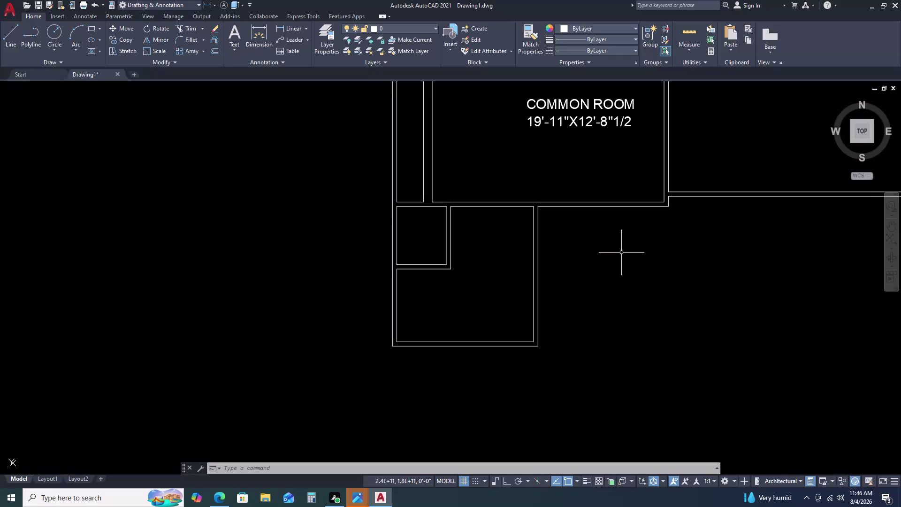
Draw a 12' by 11'-7 1/2" rectangle from the wall corner, then select it.
text(REC)
key(space)
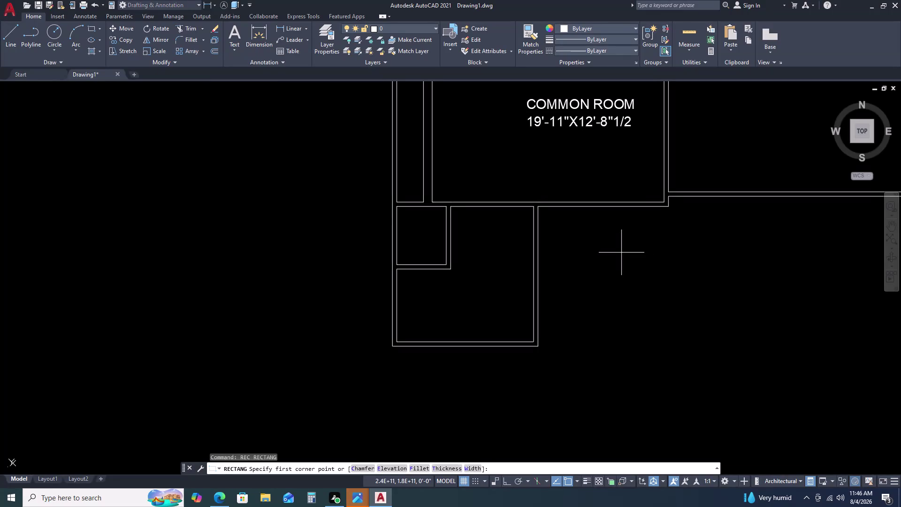
click(539, 208)
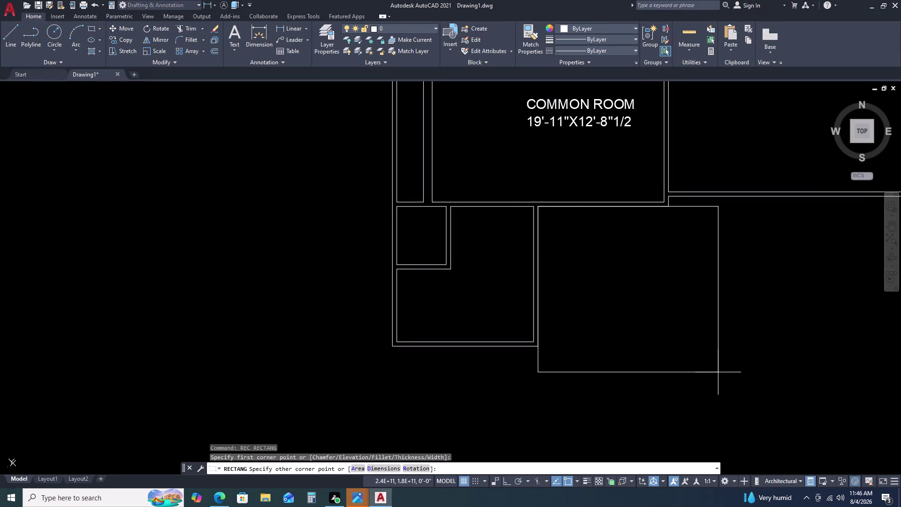
text(D)
key(space)
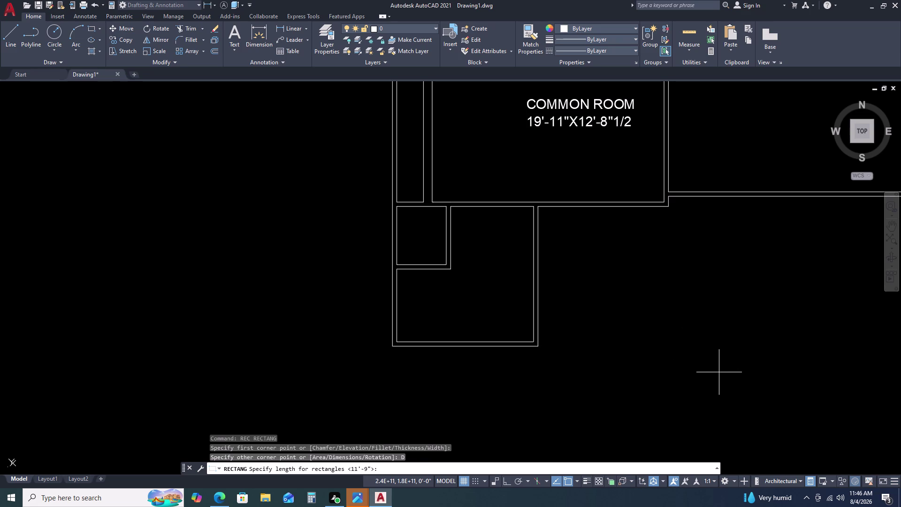
text(12')
key(1)
key(Return)
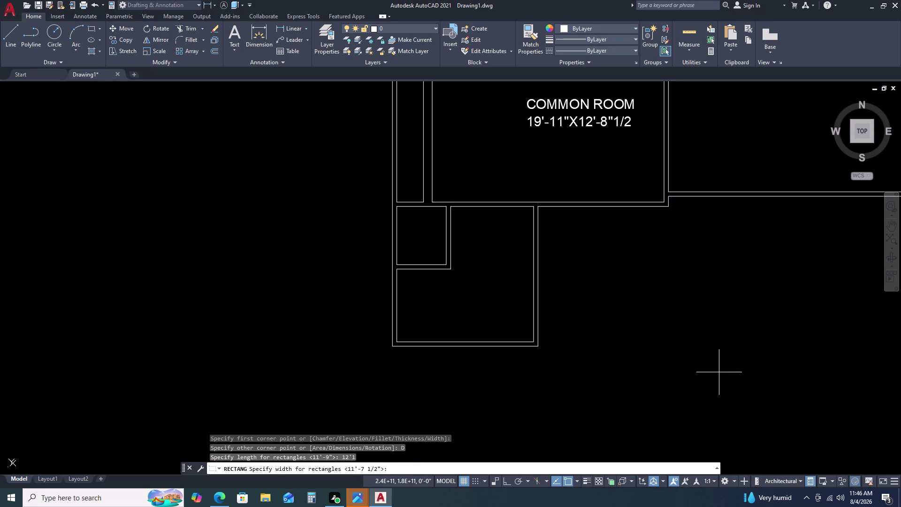
text(11')
text(7.5)
key(Return)
click(745, 336)
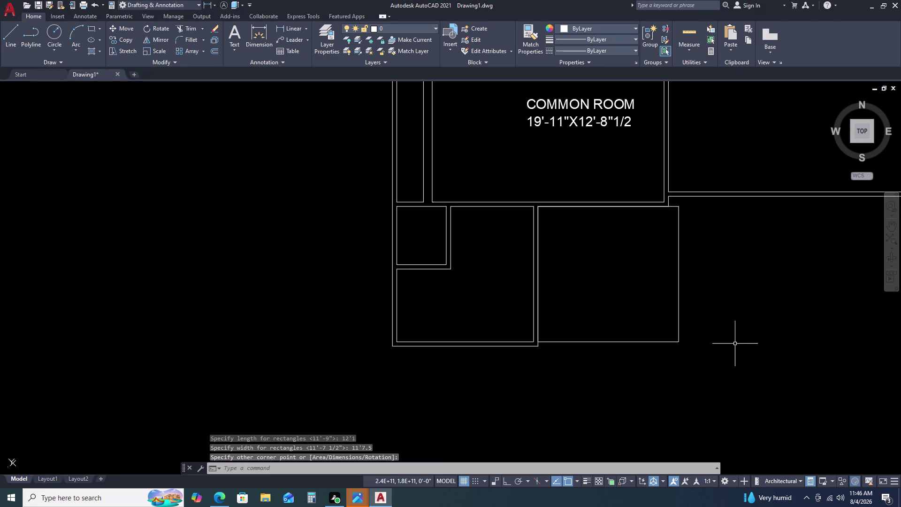
click(699, 269)
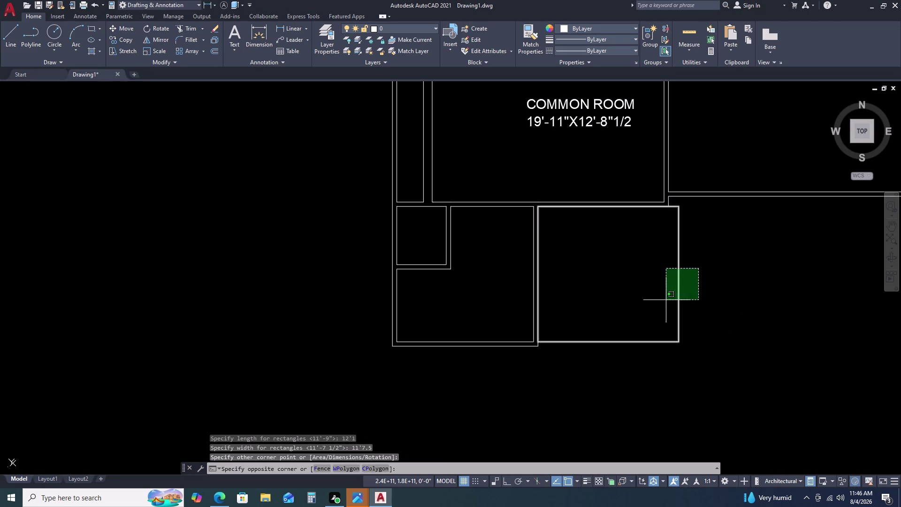
click(663, 301)
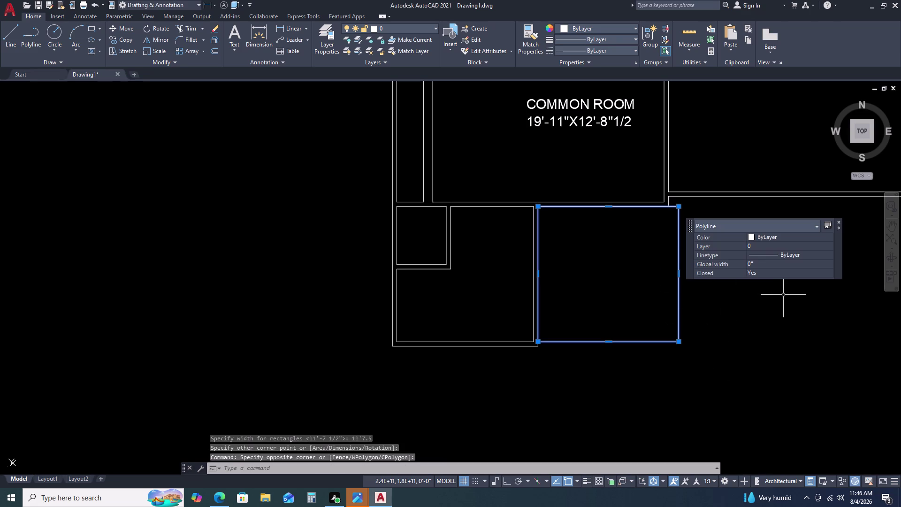
Offset the new room rectangle 4.5 outward to form its outer wall line.
key(o)
key(space)
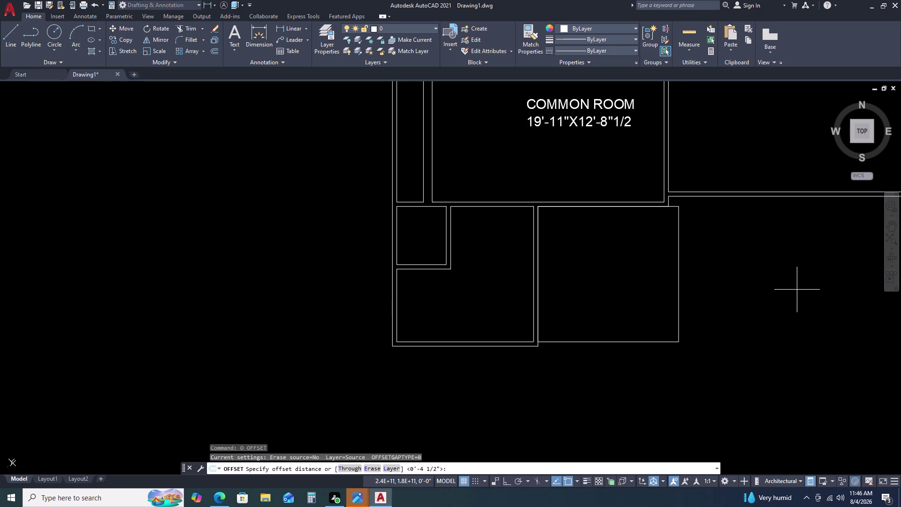
text(4.5)
key(Return)
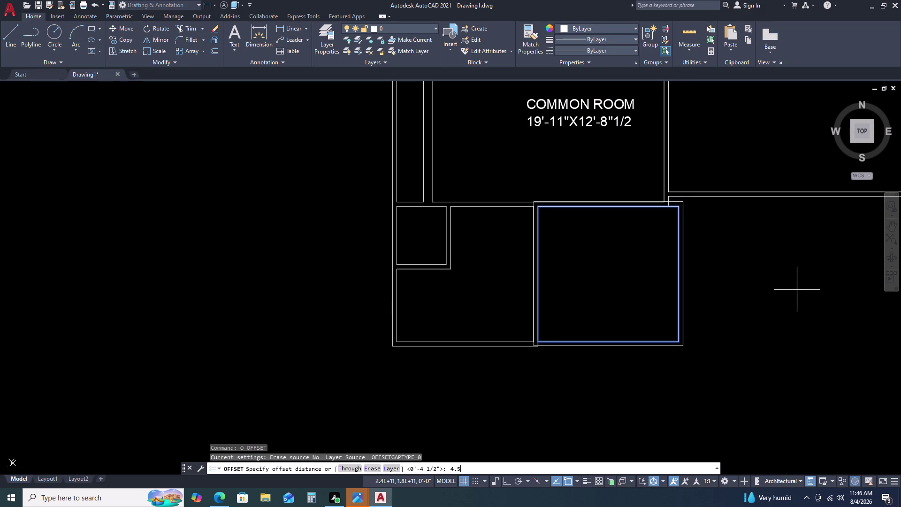
click(801, 303)
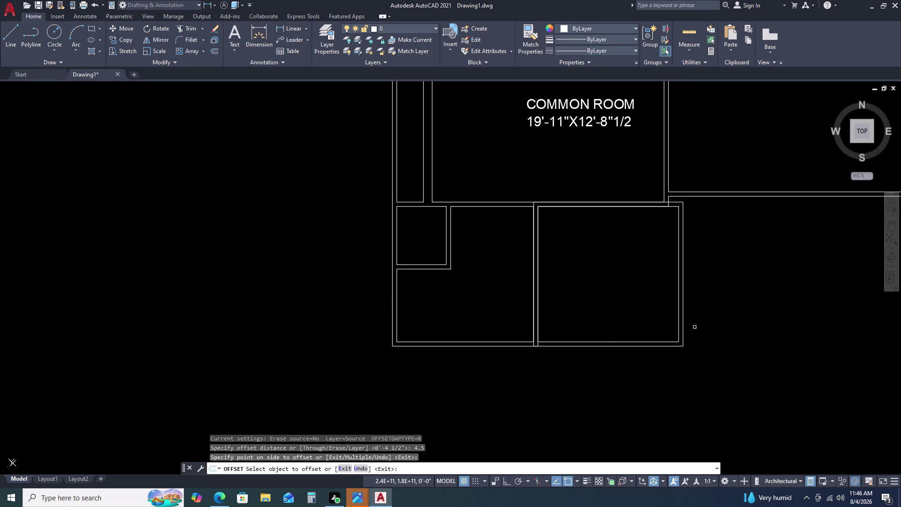
key(Escape)
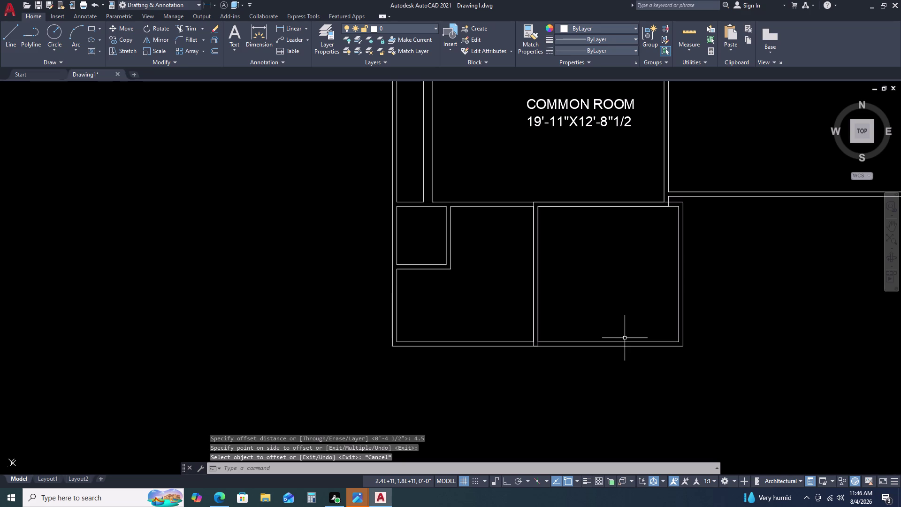
text(TR)
key(space)
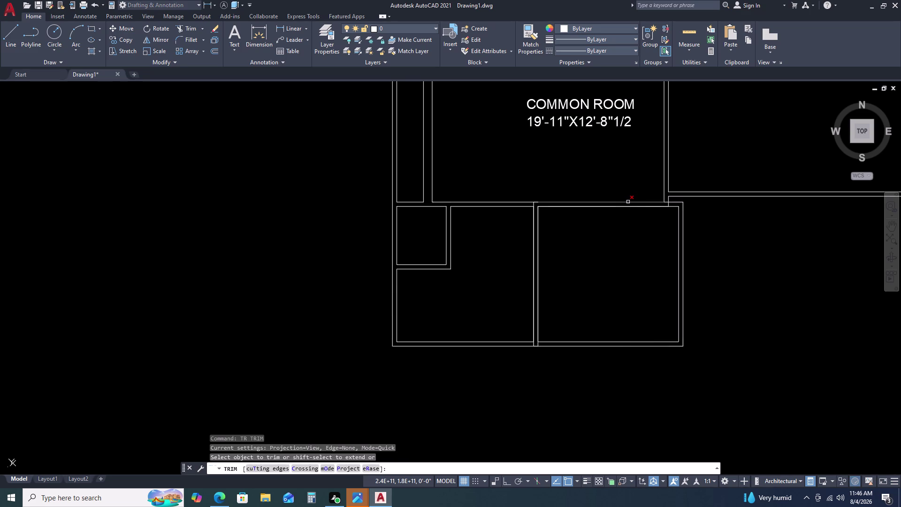
Trim the wall pieces above the new room and the doubled line between rooms.
click(628, 202)
click(627, 207)
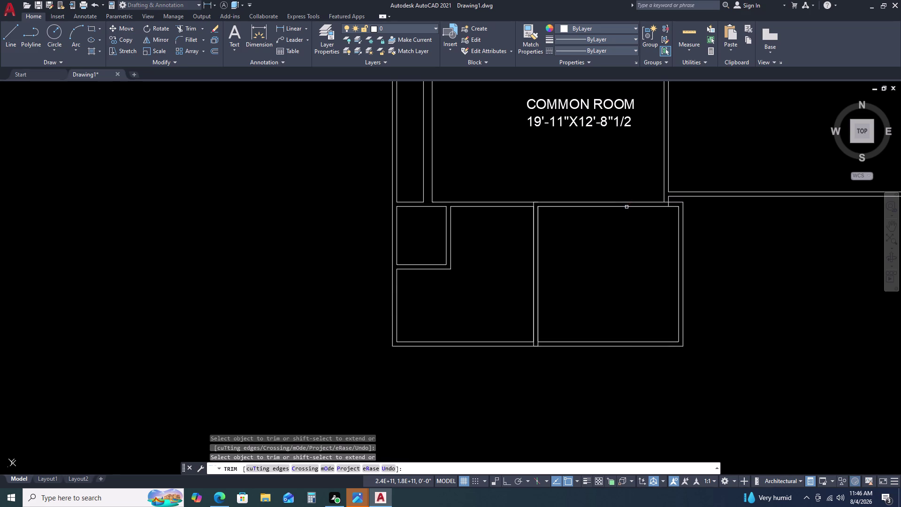
click(538, 232)
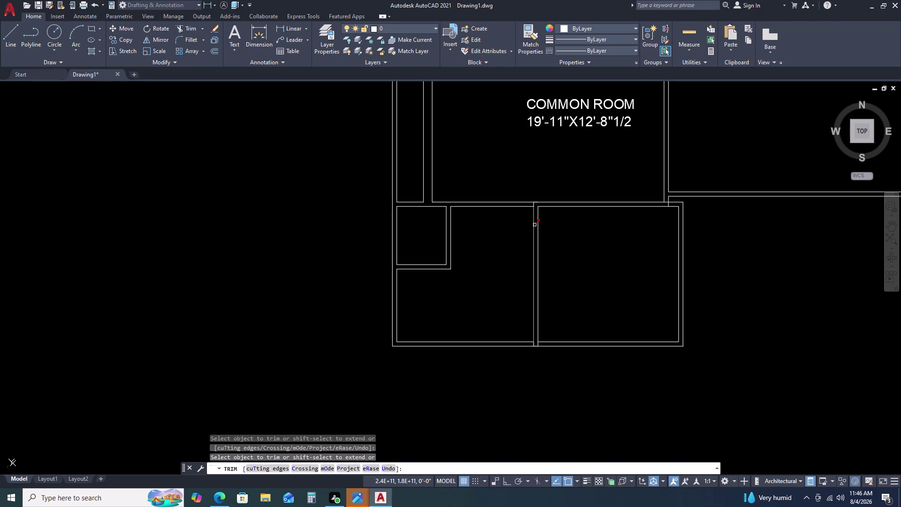
click(534, 225)
scroll(up, 3)
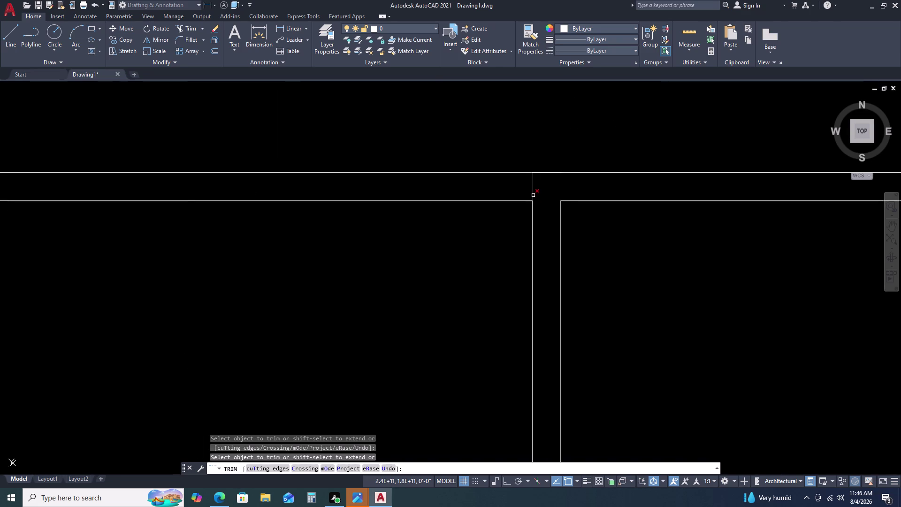
click(533, 190)
scroll(down, 3)
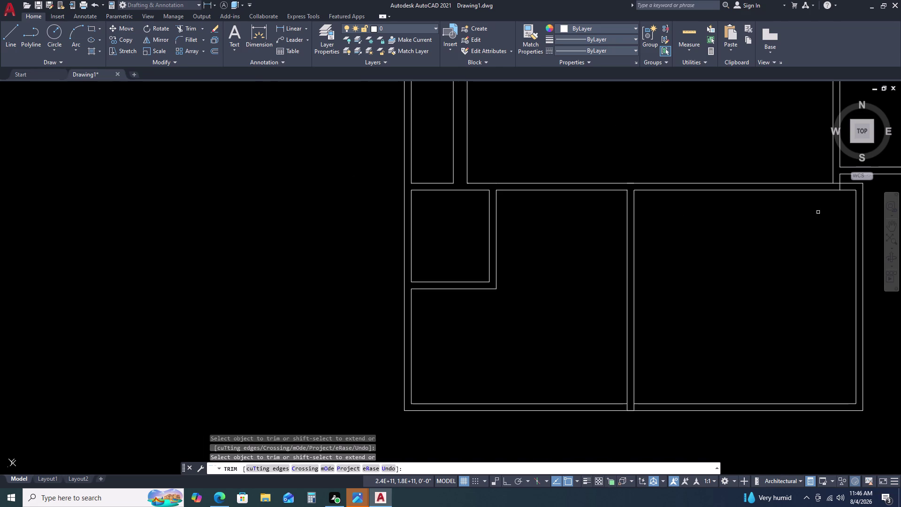
Trim the leftover wall line pieces at the new room's upper right corner.
middle_drag(723, 196, 547, 201)
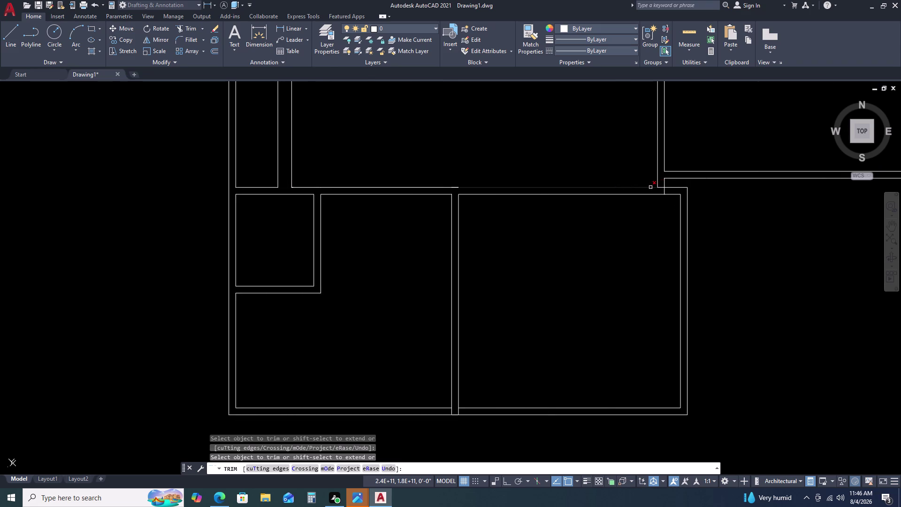
scroll(up, 3)
click(660, 174)
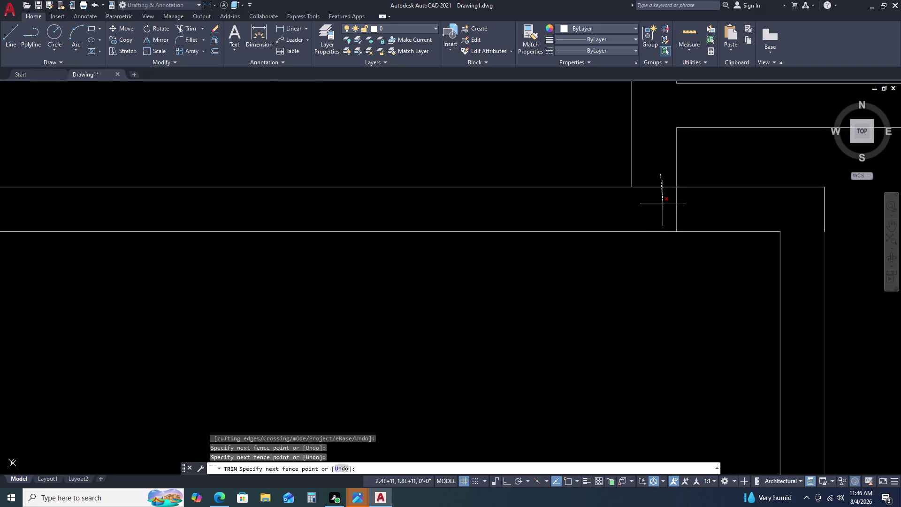
click(658, 179)
click(655, 187)
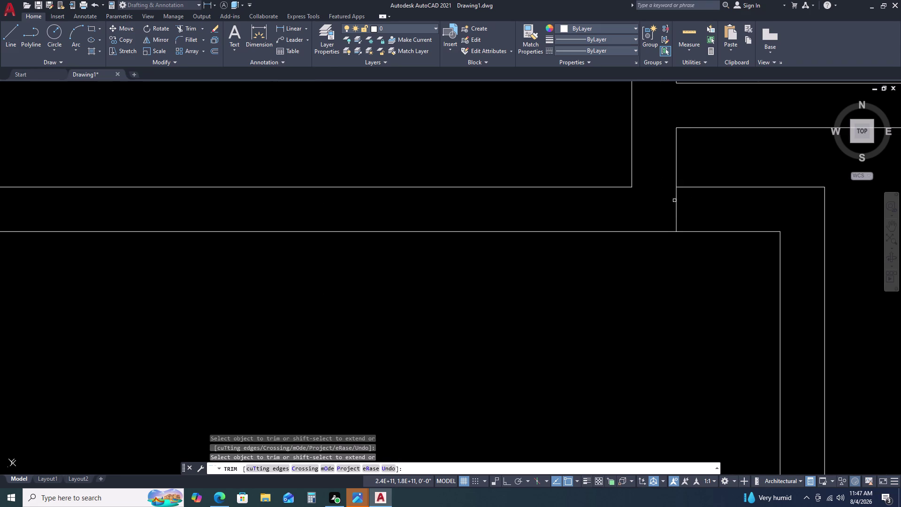
double_click(676, 200)
scroll(down, 3)
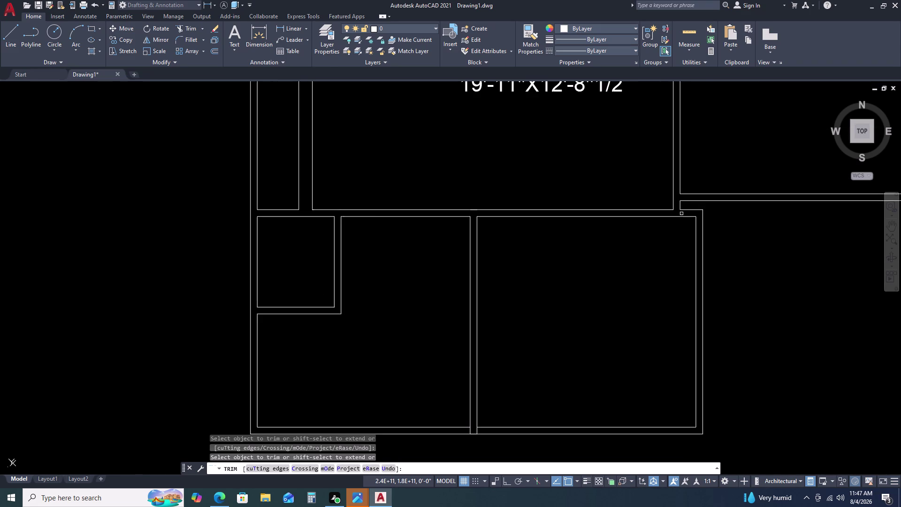
middle_drag(686, 241, 635, 148)
scroll(up, 3)
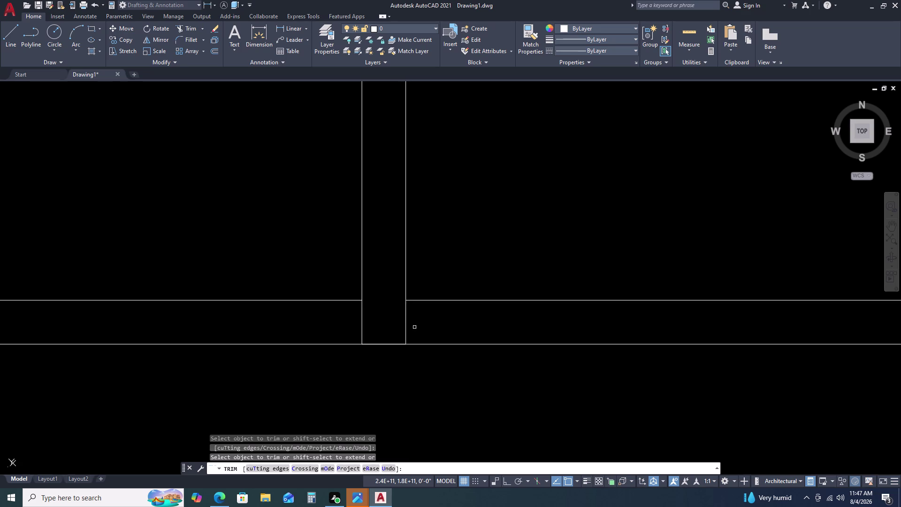
Trim the extra lines at the lower junction, review the plan, and end TRIM.
click(406, 317)
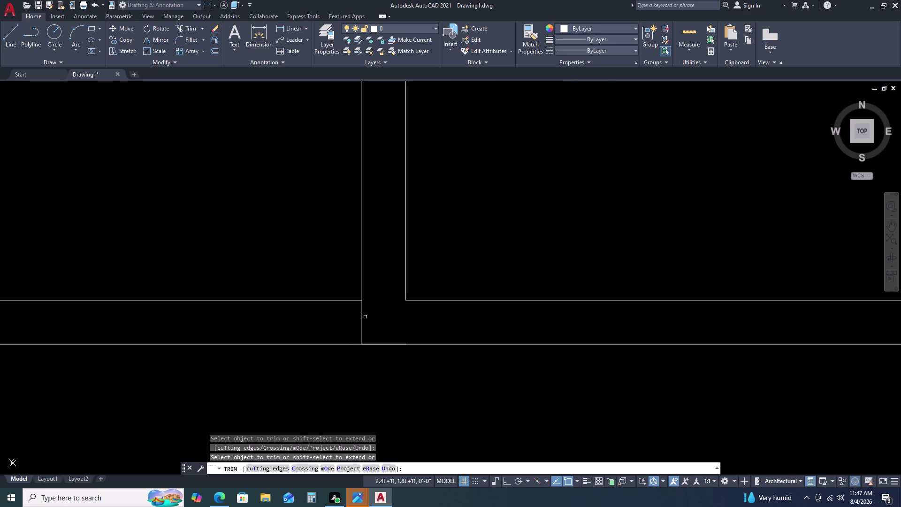
click(362, 318)
scroll(down, 3)
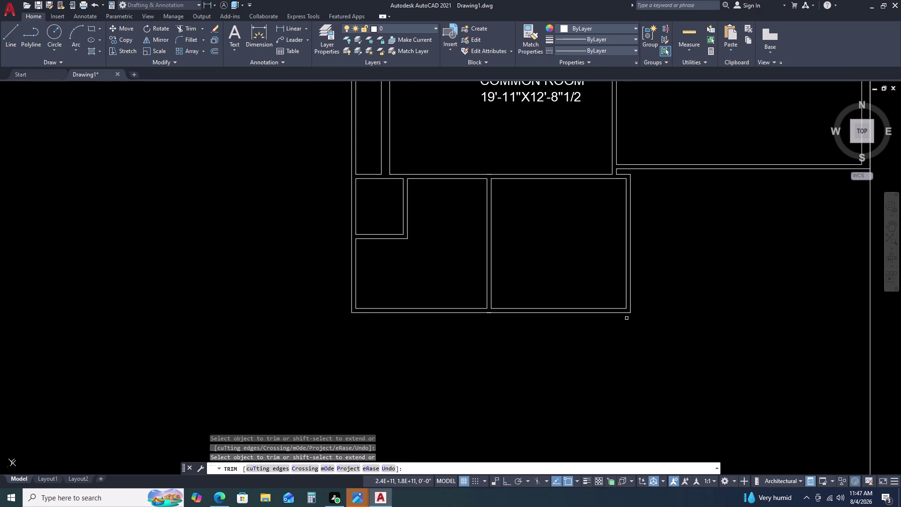
scroll(down, 3)
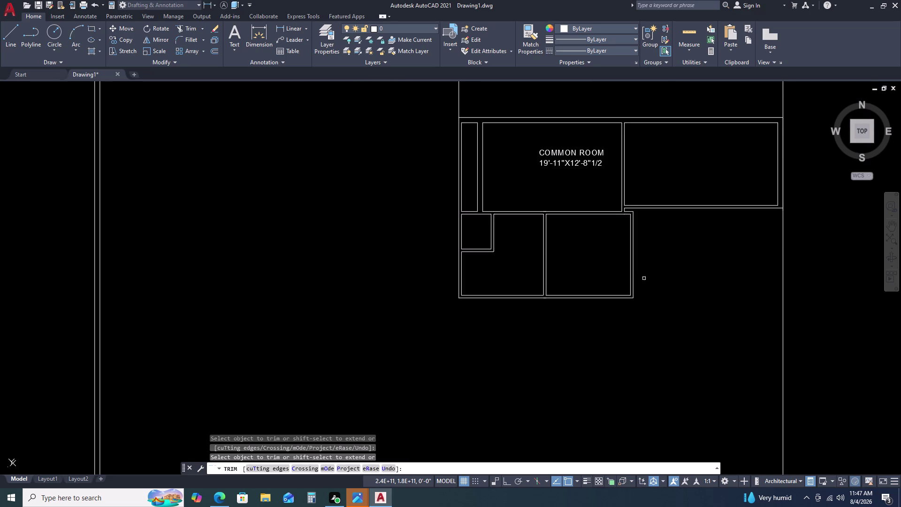
middle_drag(647, 295, 610, 245)
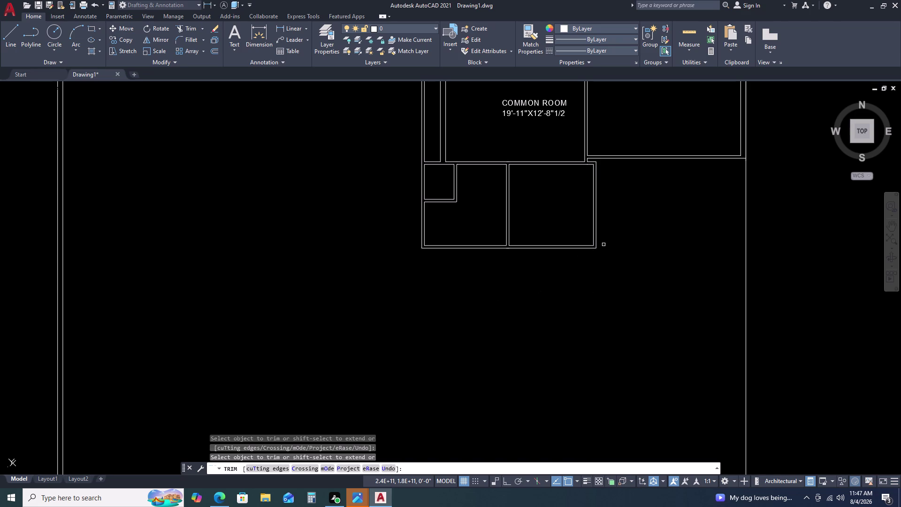
middle_drag(605, 242, 532, 239)
scroll(down, 3)
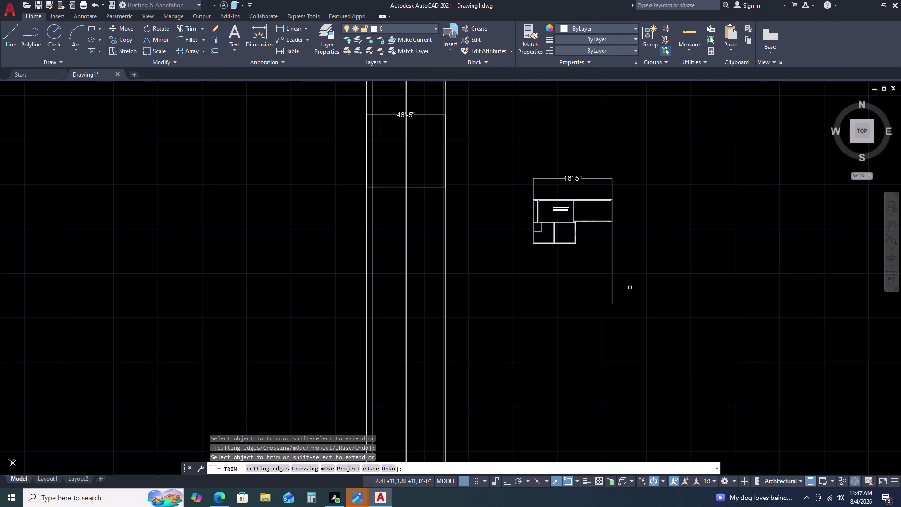
scroll(up, 3)
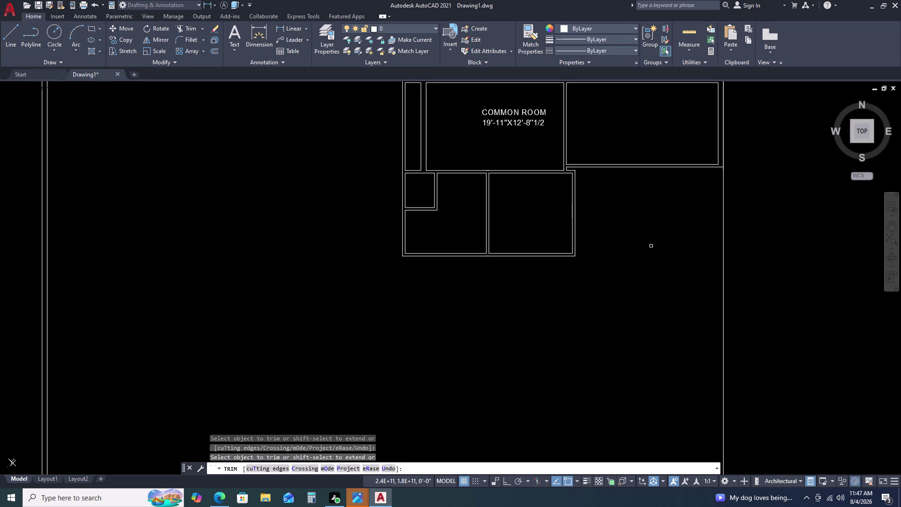
key(Escape)
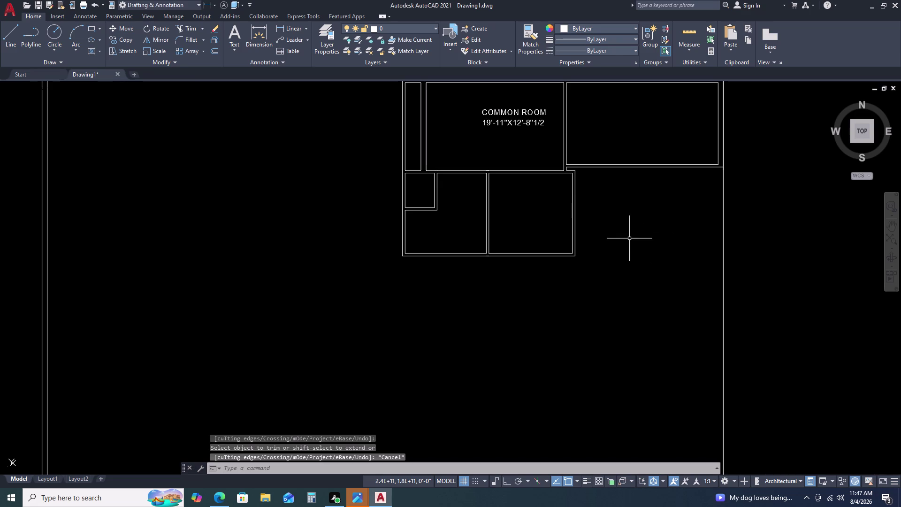
Window-select and delete the eight stray lines left of the floor plan.
scroll(up, 3)
scroll(down, 3)
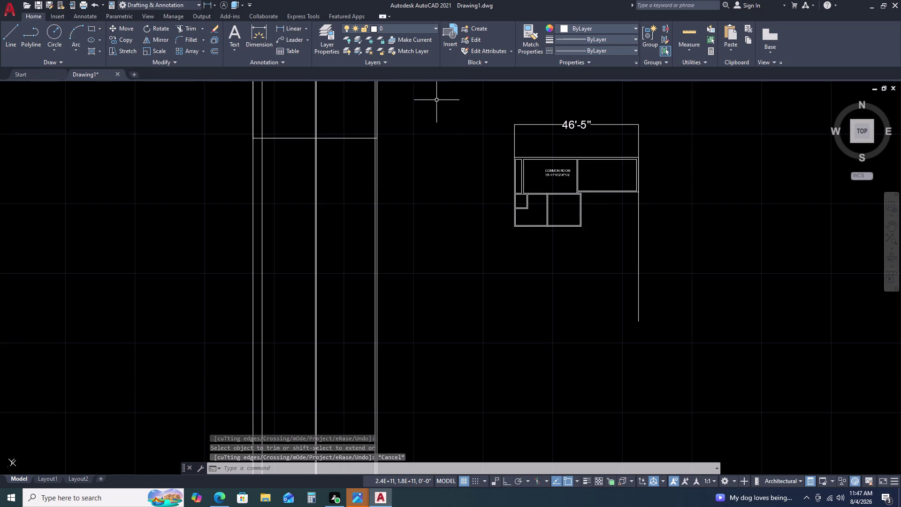
drag(411, 105, 386, 113)
click(171, 259)
key(Delete)
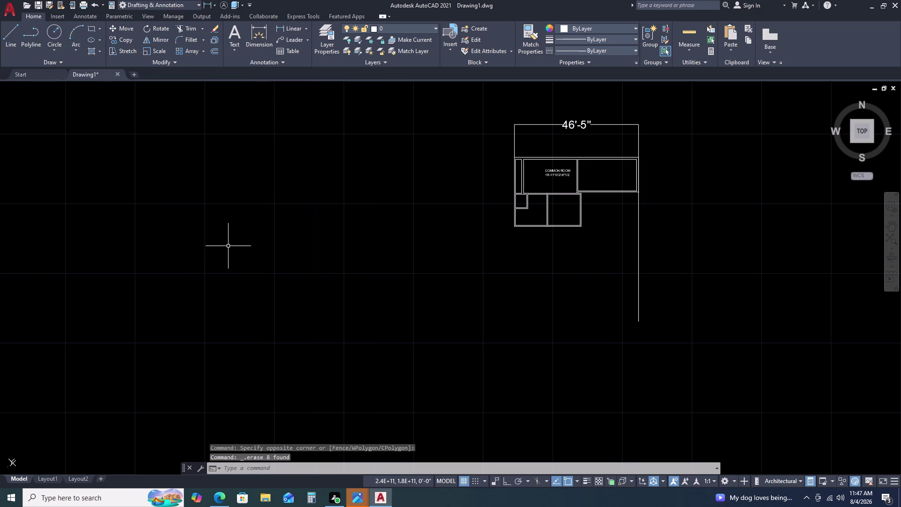
scroll(up, 3)
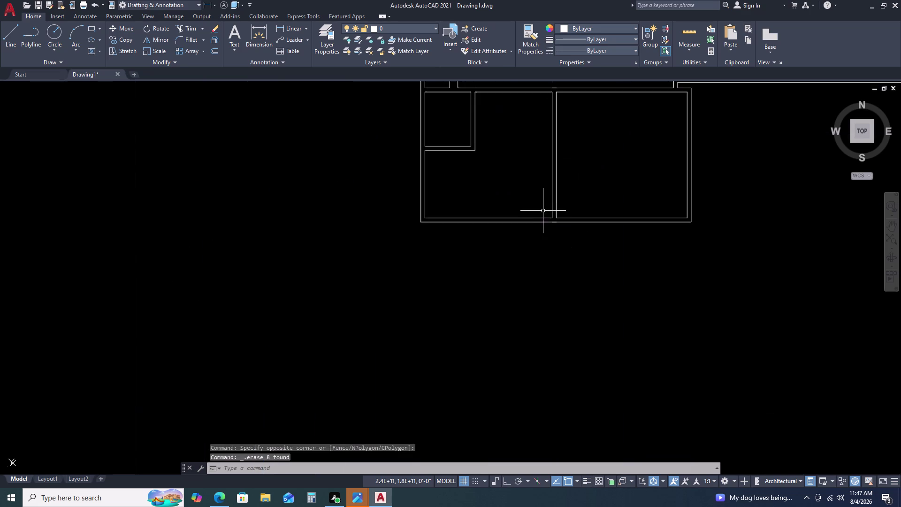
middle_drag(547, 210, 529, 227)
scroll(down, 3)
middle_drag(571, 232, 547, 186)
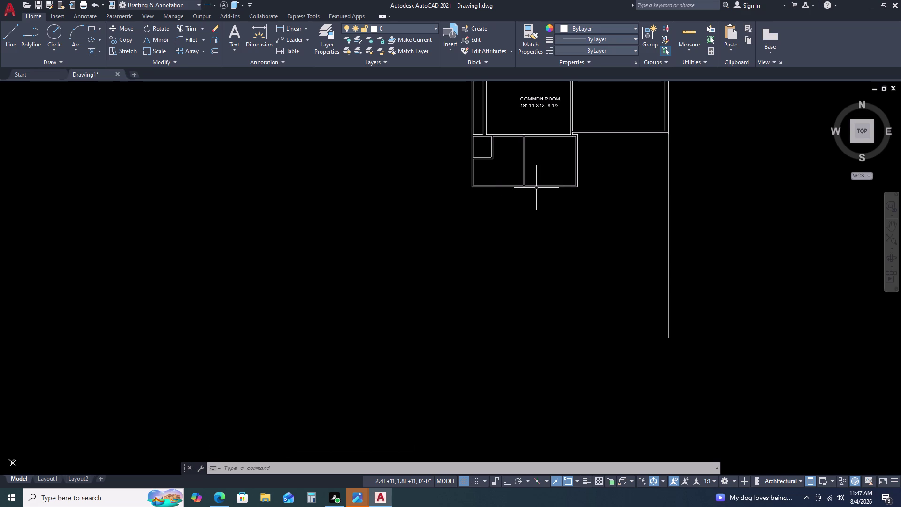
Draw a 5' by 4'8" rectangle below the lower rooms using REC Dimensions.
text(RE)
text(C)
key(space)
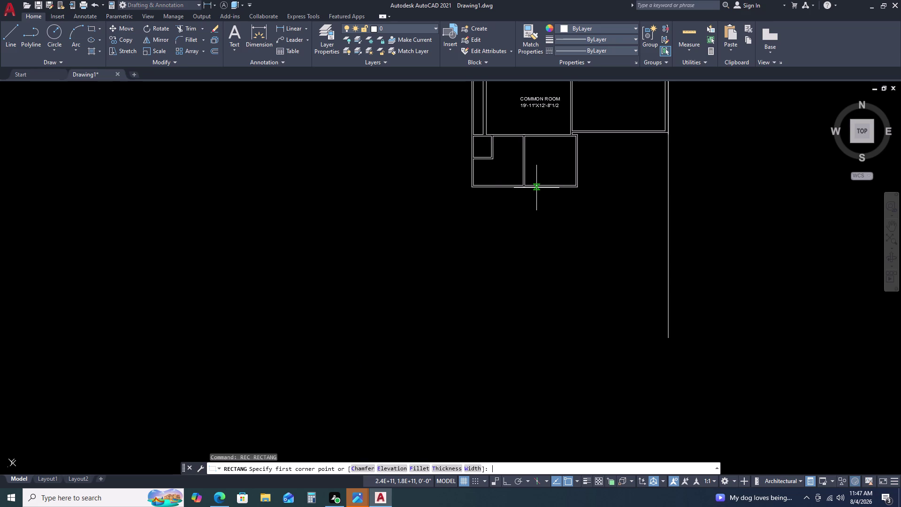
click(516, 214)
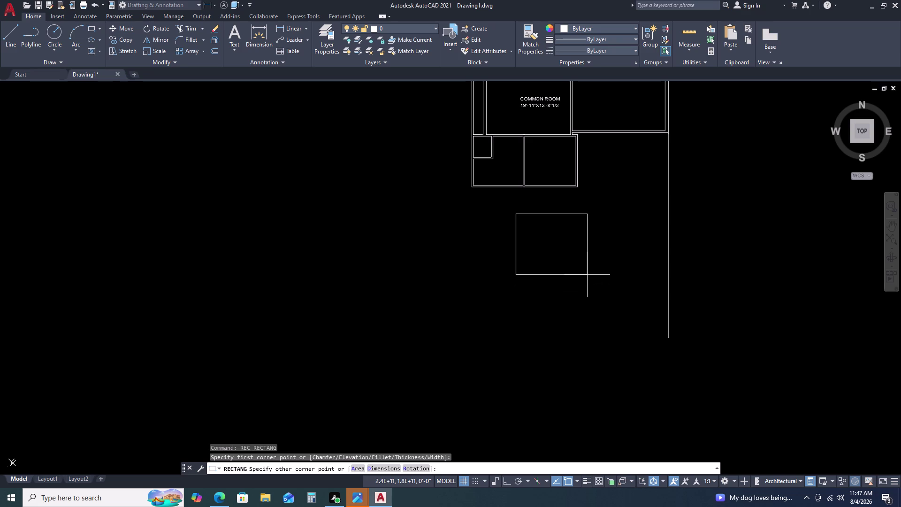
text(D)
key(space)
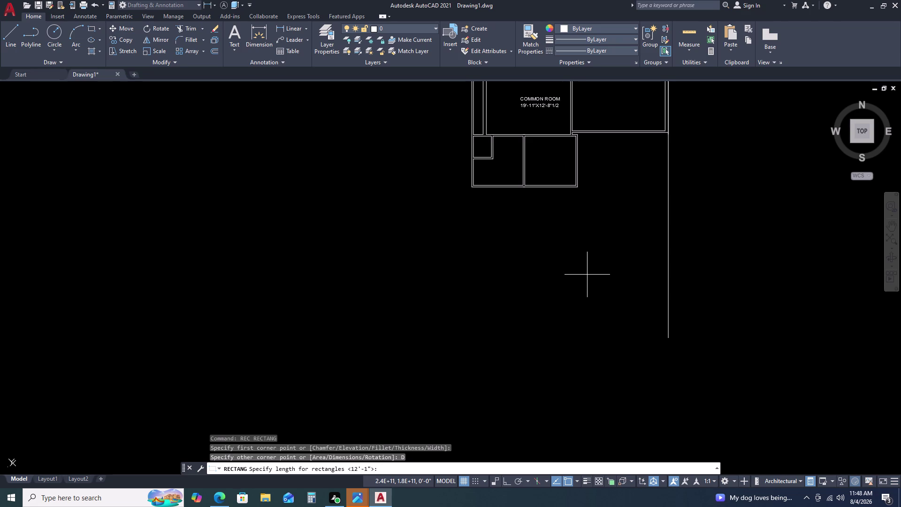
key(5)
key(apostrophe)
key(Return)
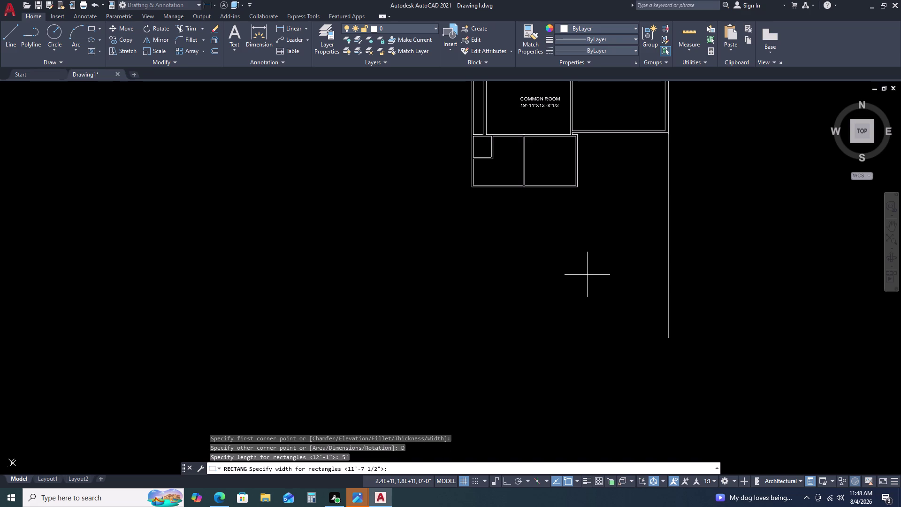
text(4')
text(8)
key(Return)
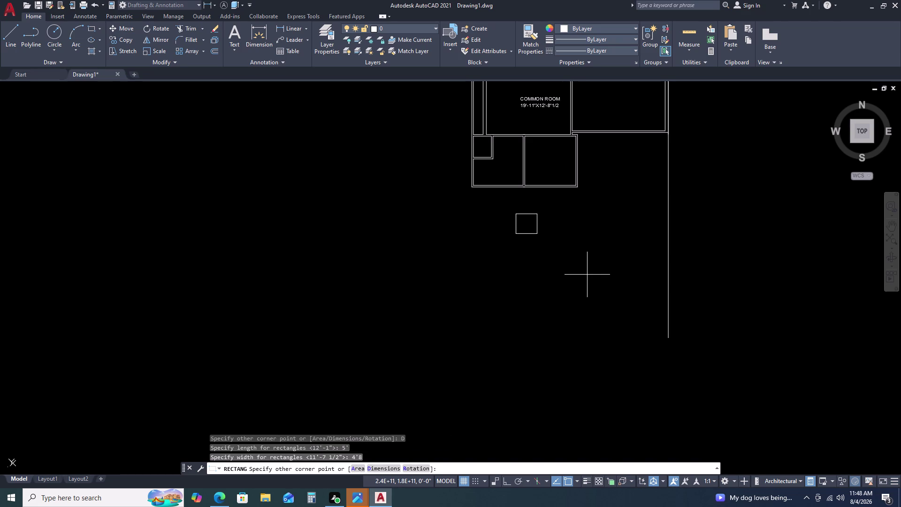
click(561, 270)
Select the new 5' by 4'8" rectangle.
click(533, 246)
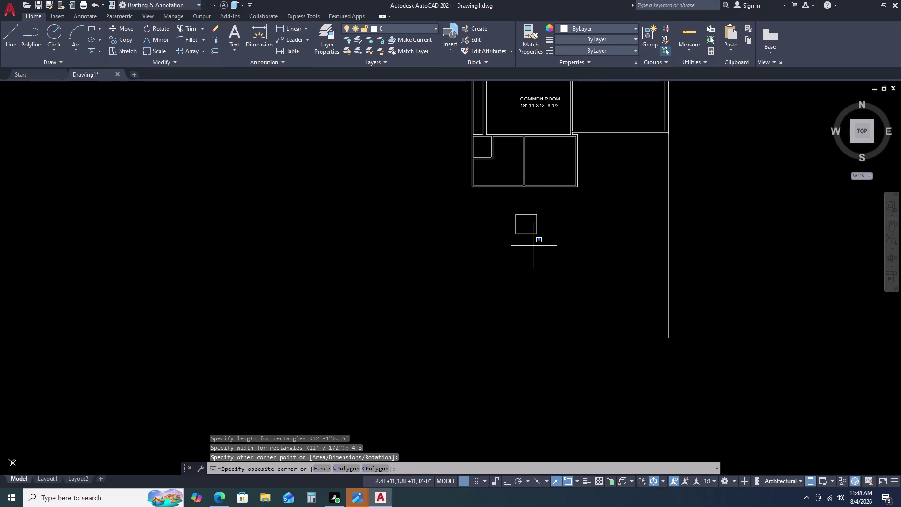
click(541, 214)
click(541, 211)
click(528, 234)
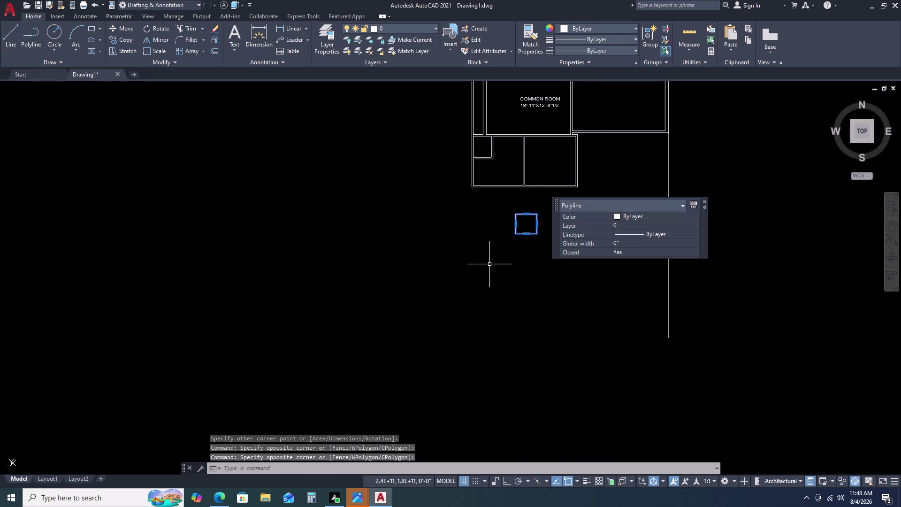
Move the rectangle by its lower-right corner to near the lower right room's corner.
text(M)
key(space)
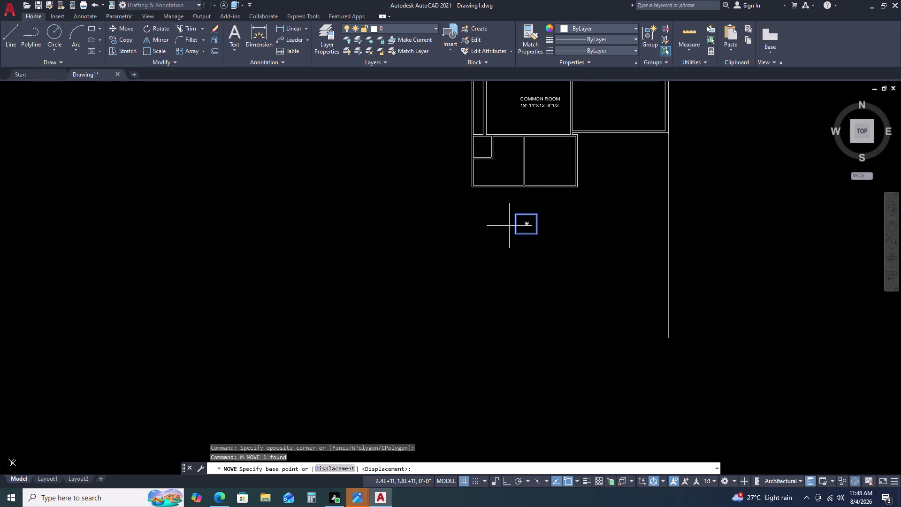
scroll(up, 3)
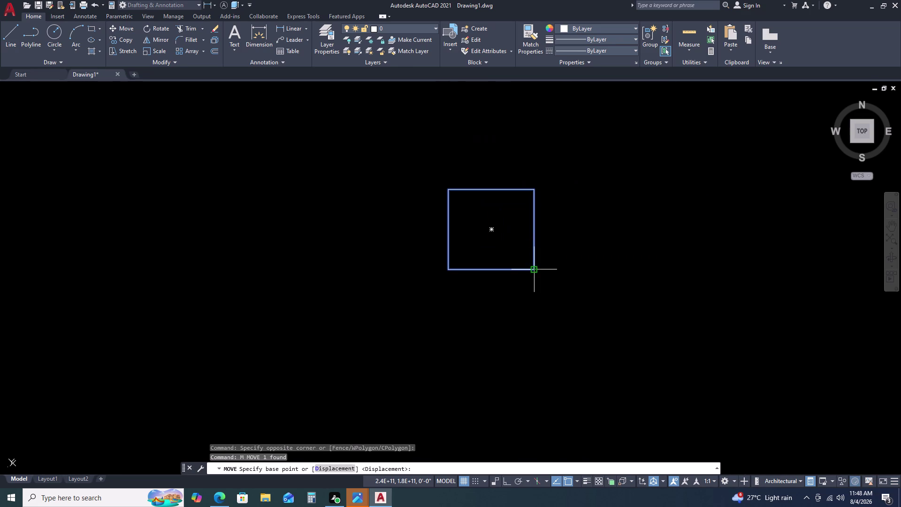
drag(547, 266, 557, 259)
scroll(down, 3)
scroll(up, 3)
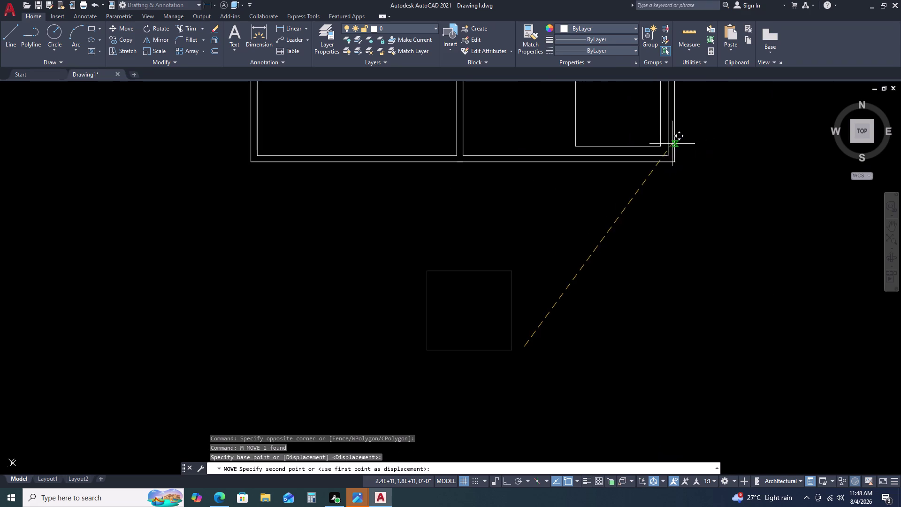
click(651, 269)
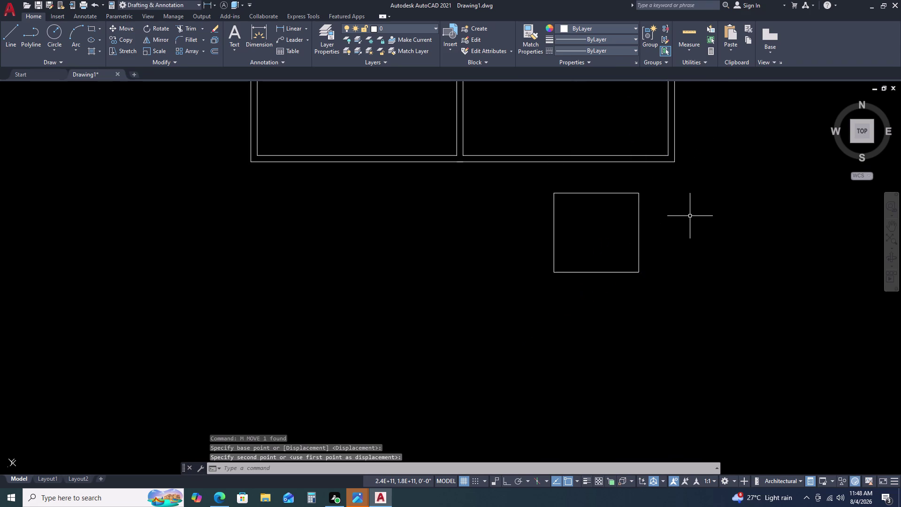
Move the rectangle again, snapping its lower-right corner to the room's inner bottom-right corner.
click(643, 241)
click(605, 286)
text(M)
key(space)
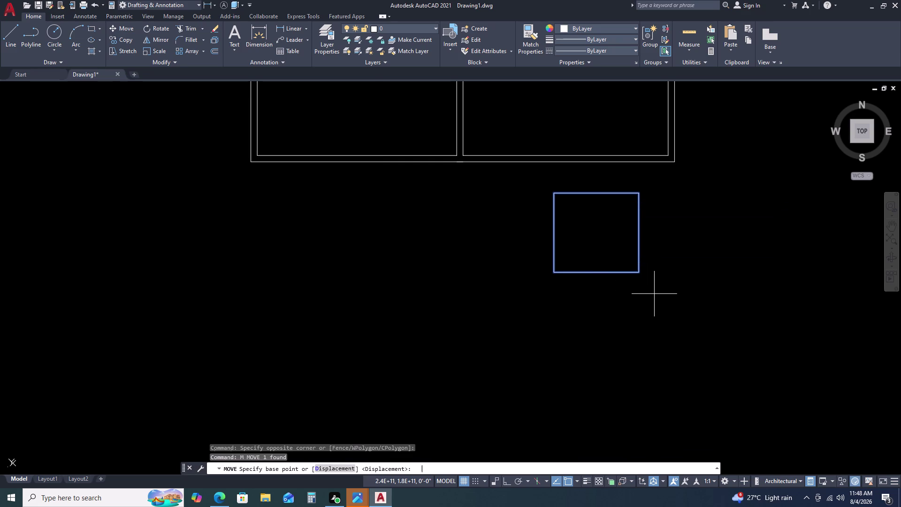
click(638, 274)
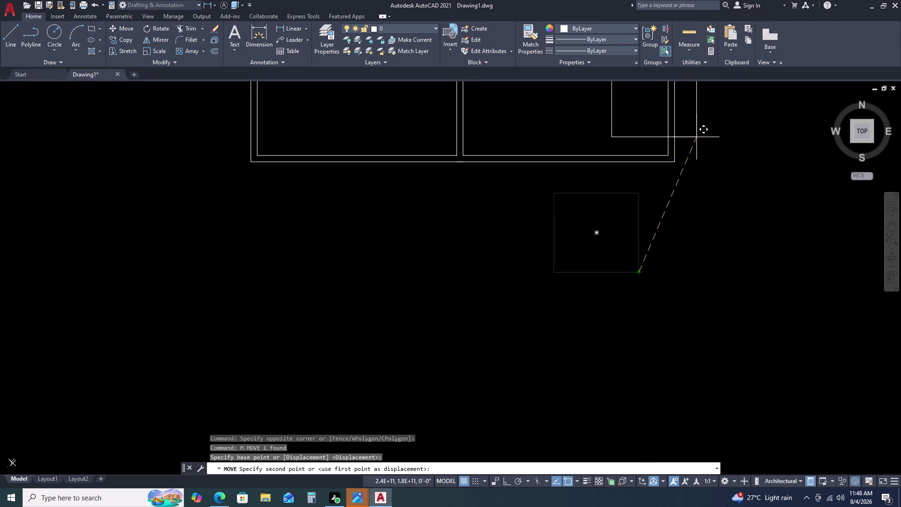
click(668, 154)
scroll(down, 3)
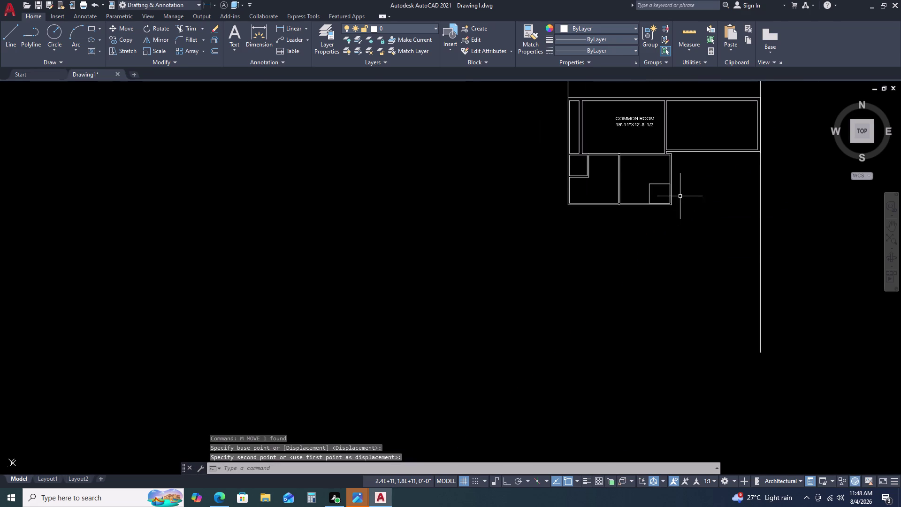
middle_drag(681, 195, 625, 200)
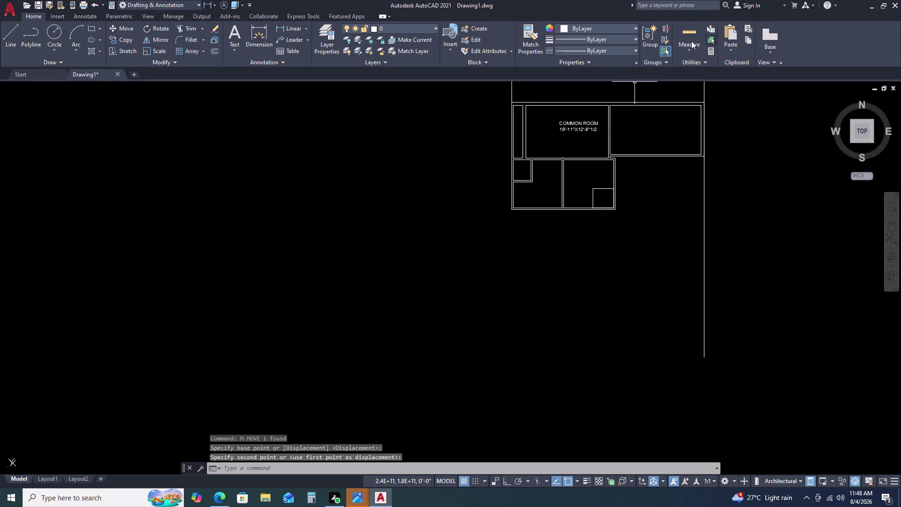
click(691, 41)
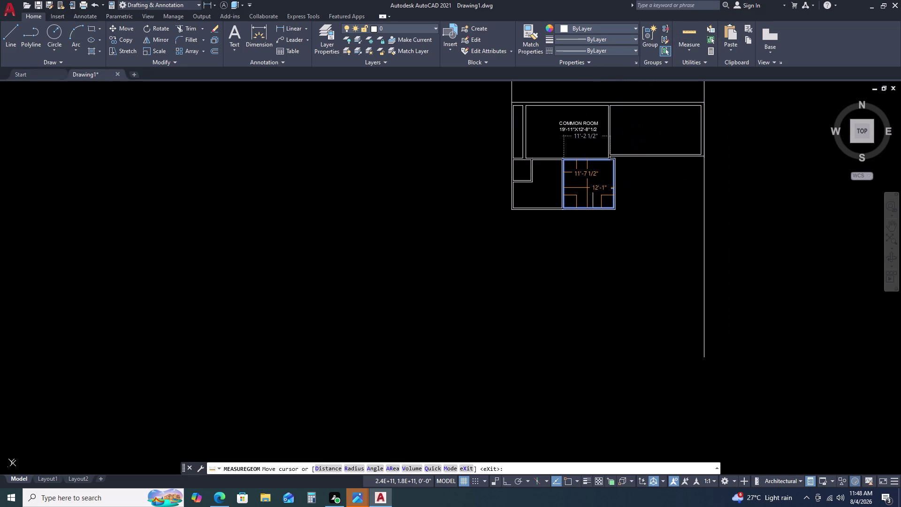
scroll(up, 3)
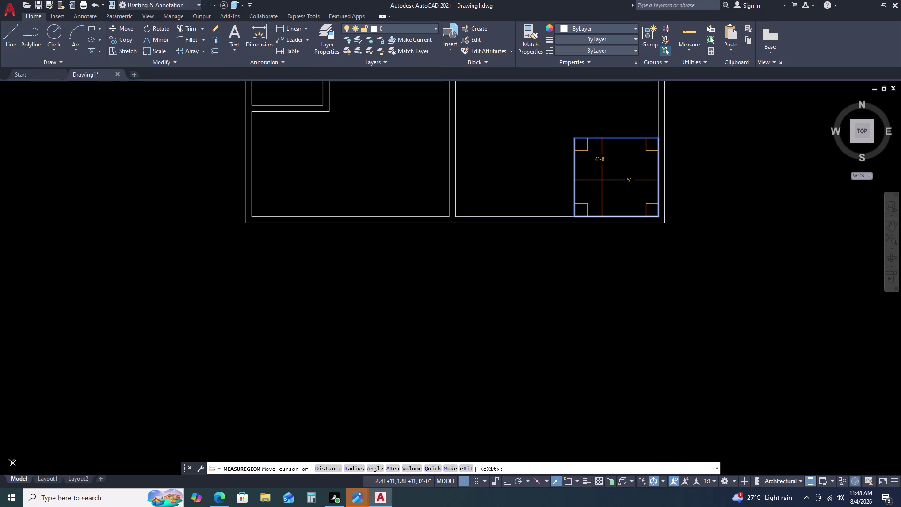
scroll(down, 3)
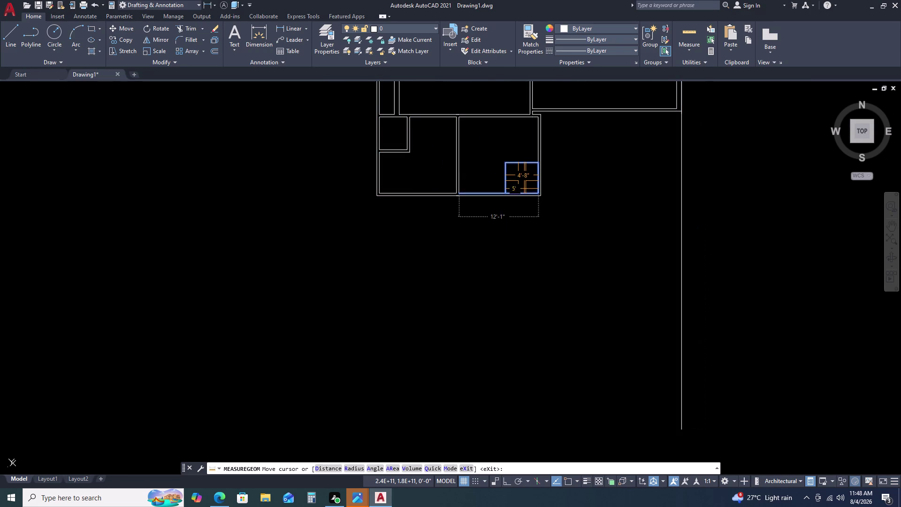
scroll(up, 3)
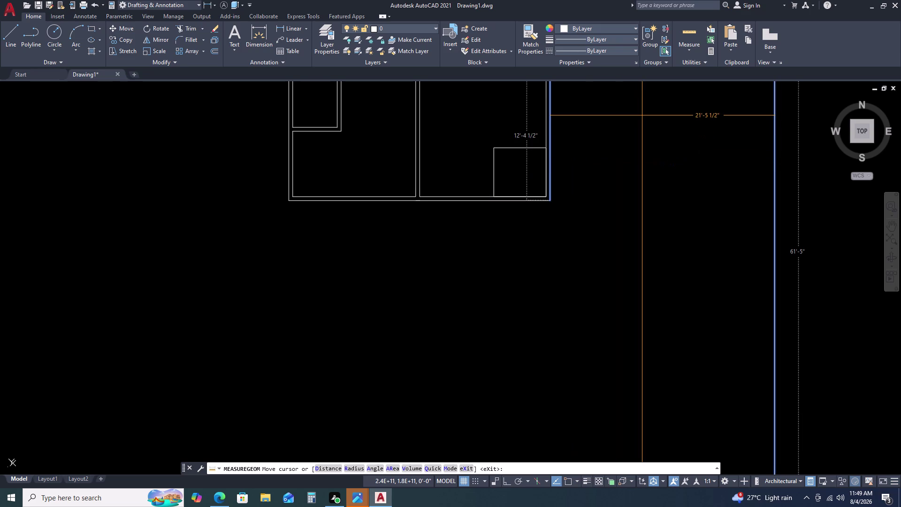
key(Escape)
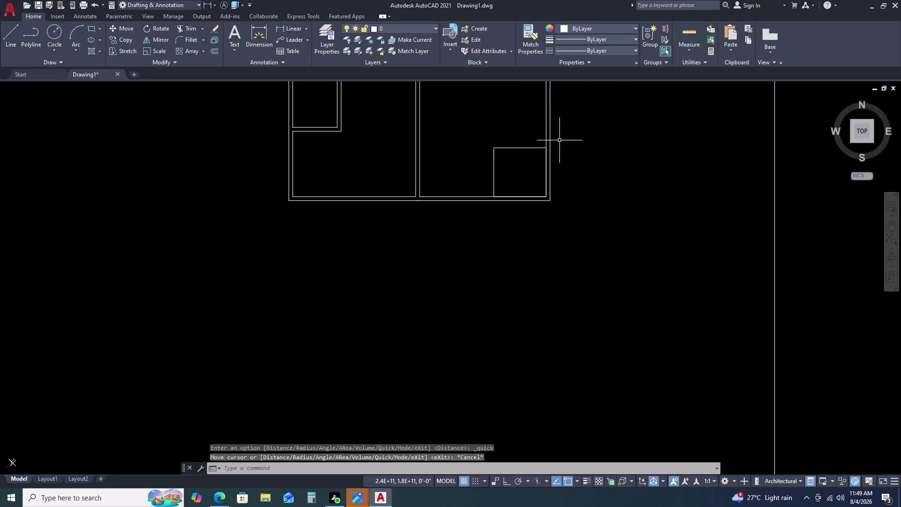
Explode the small corner room's rectangle outline into separate lines.
click(527, 147)
text(X)
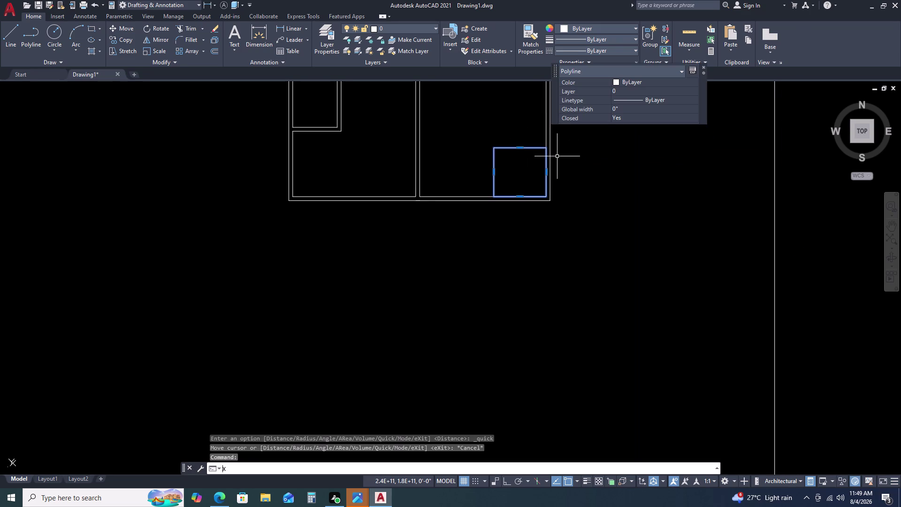
key(space)
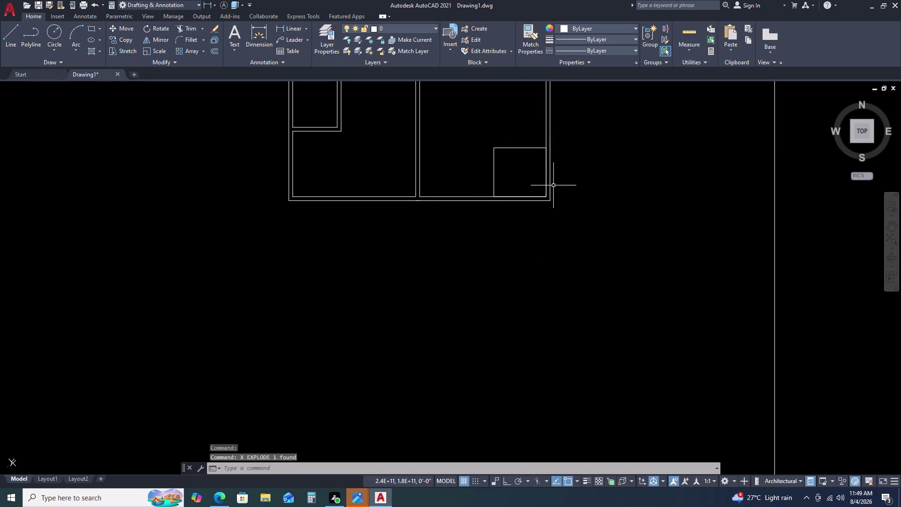
Delete the small room's right and bottom edges that overlap the existing wall.
click(545, 181)
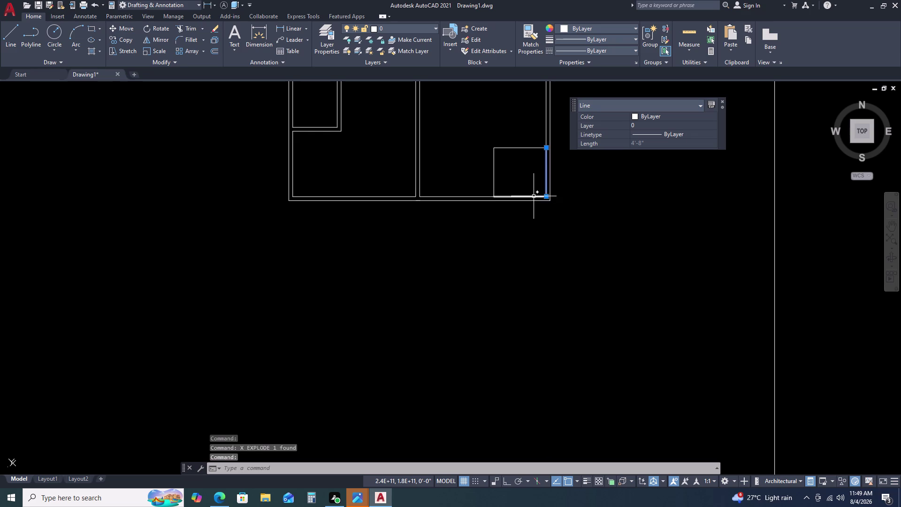
click(534, 197)
key(Delete)
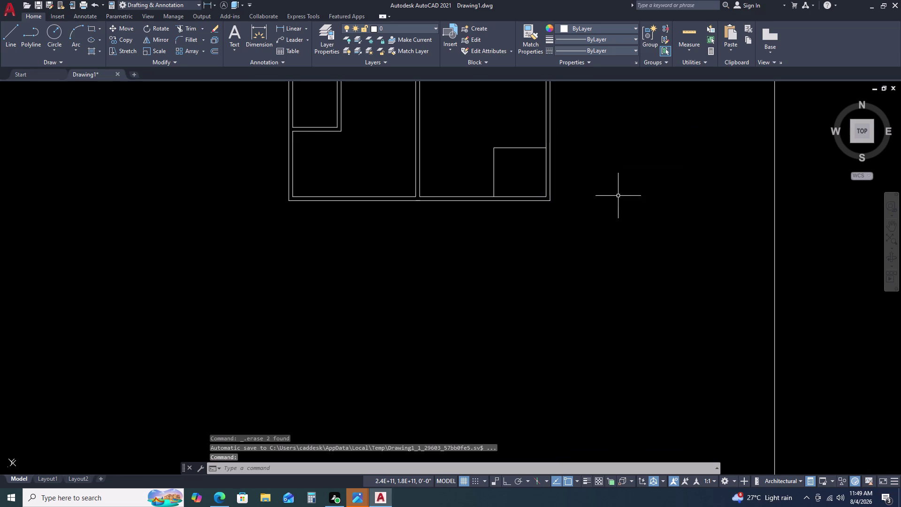
click(522, 146)
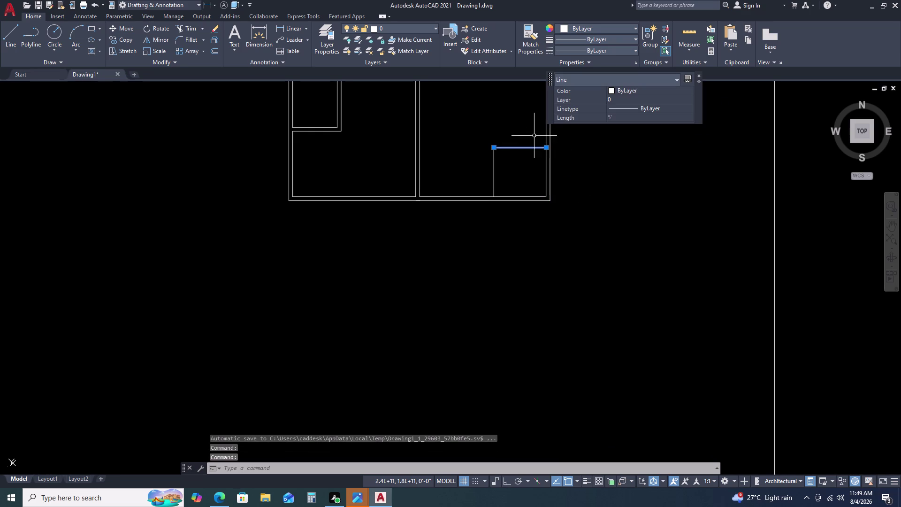
key(o)
key(space)
Offset the small room's top and left edges outward by 4.5 inches.
text(4)
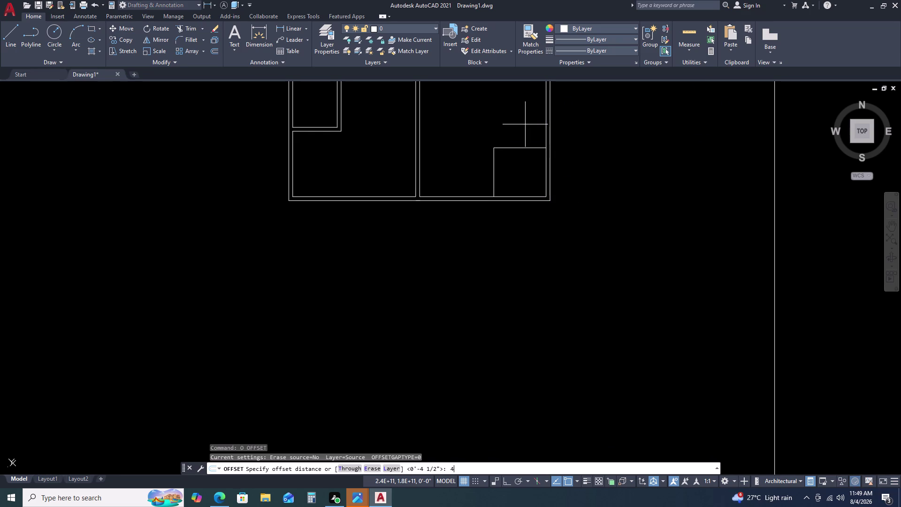
text(.5)
key(Return)
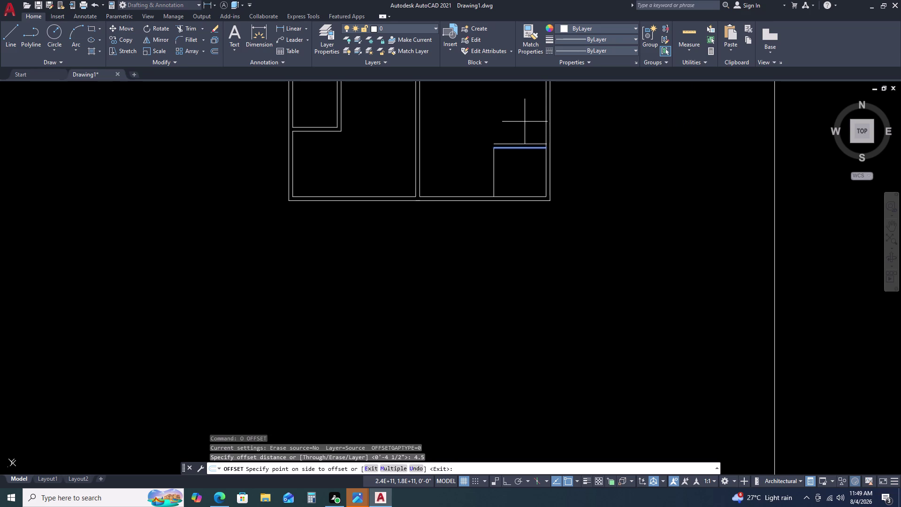
click(518, 120)
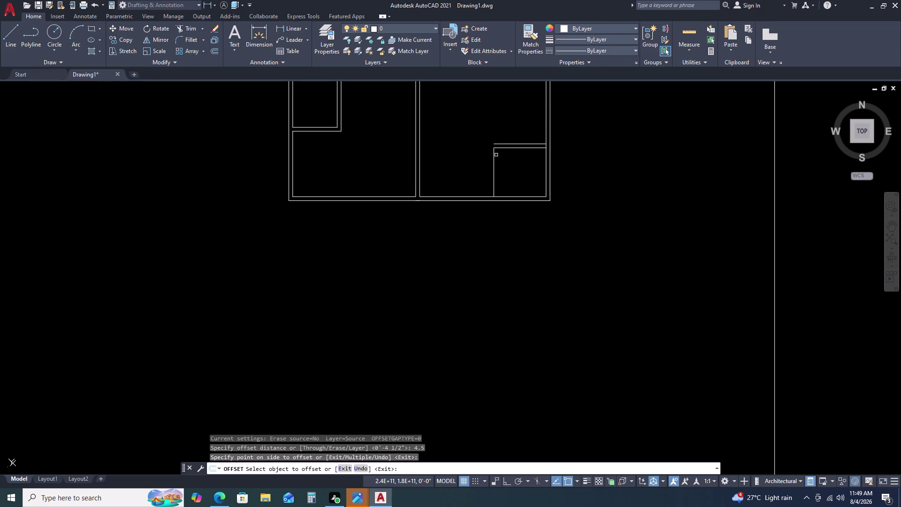
click(494, 155)
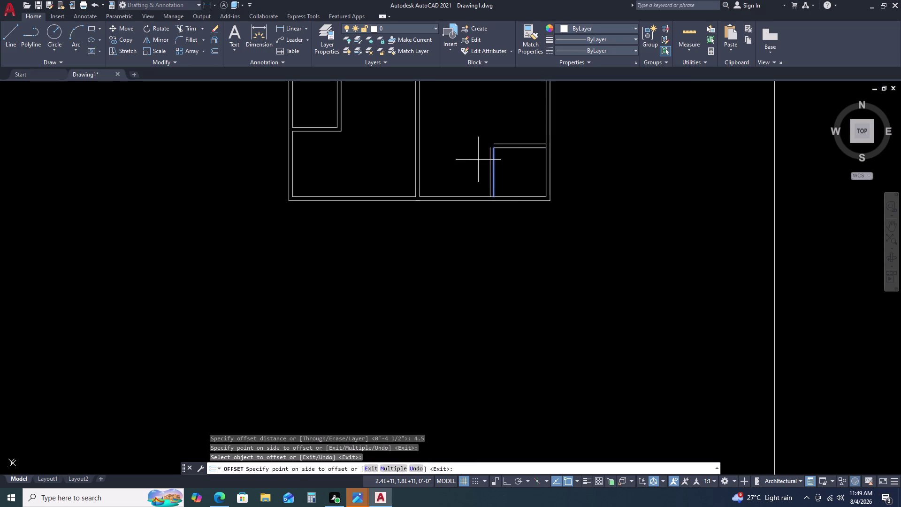
click(477, 135)
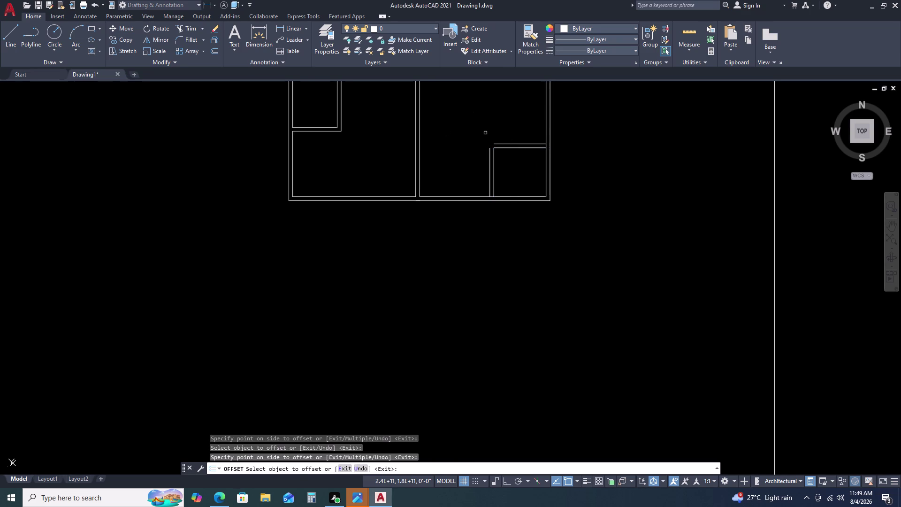
key(Escape)
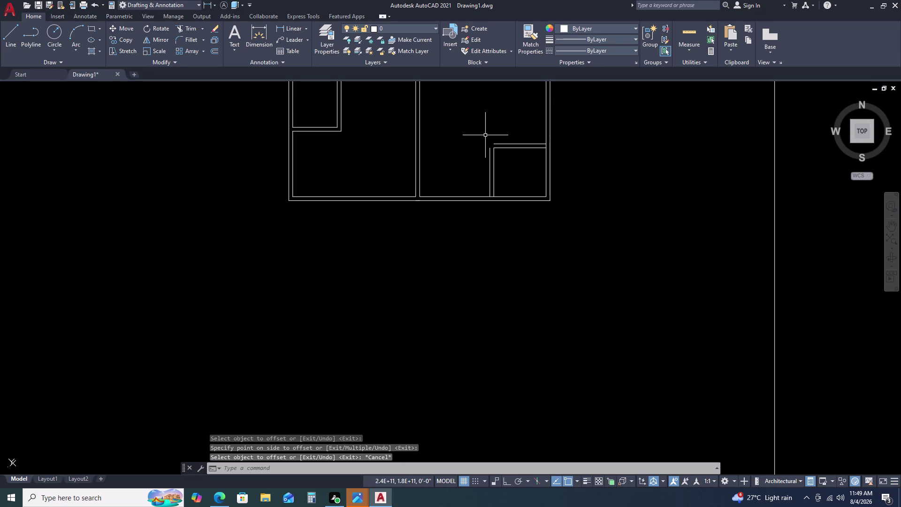
Fillet the new outer top and left wall lines into a closed corner.
text(F)
key(space)
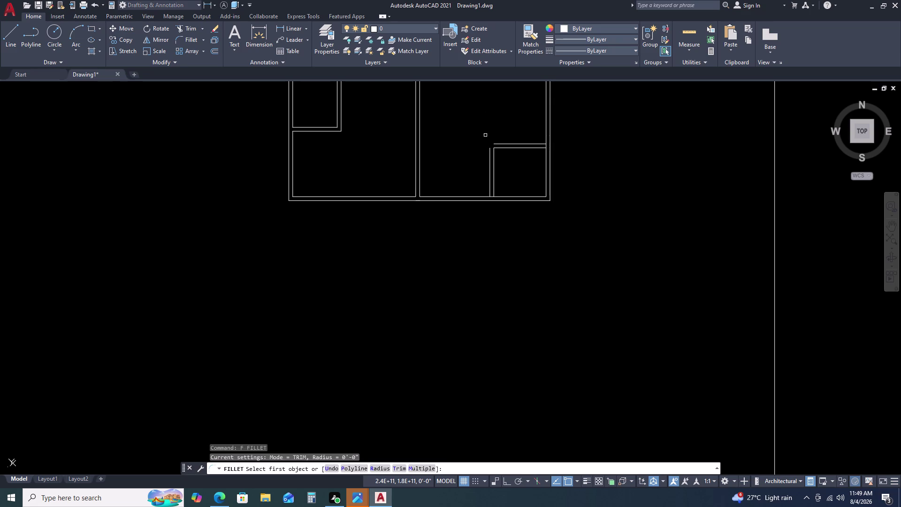
click(508, 143)
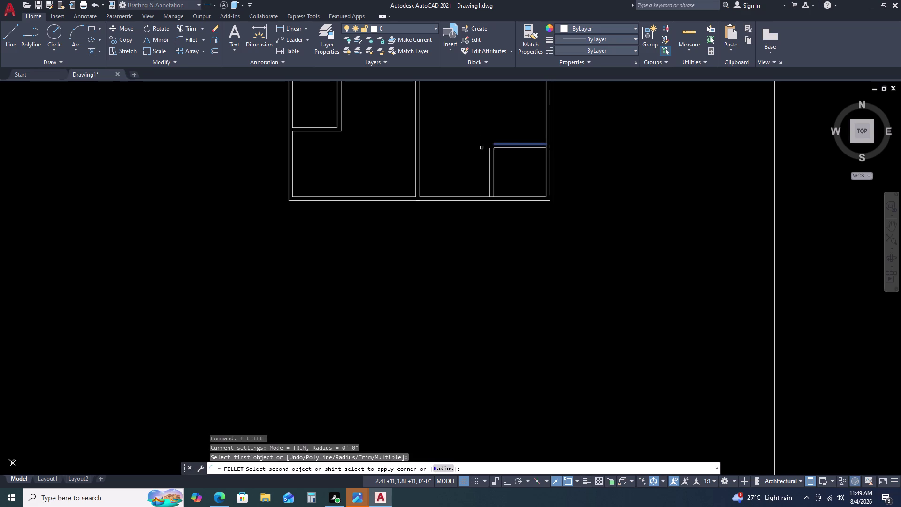
click(489, 148)
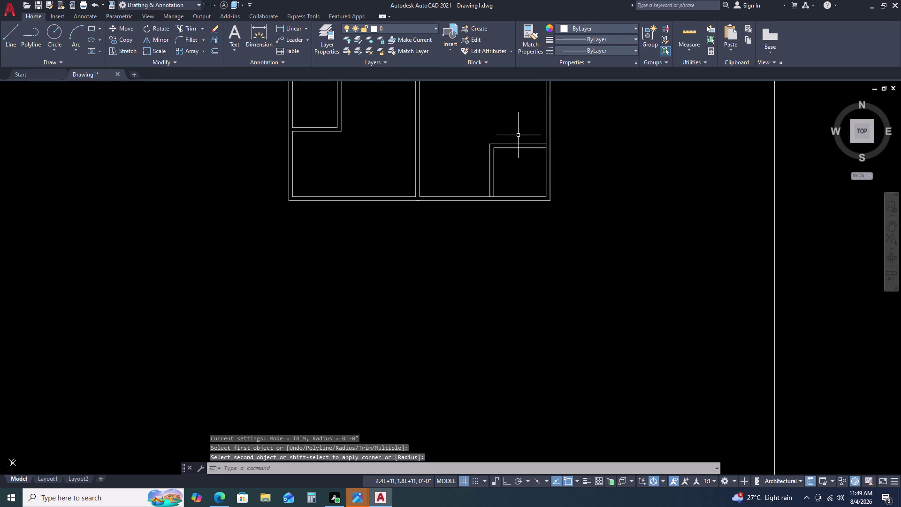
scroll(down, 3)
middle_drag(509, 176, 422, 199)
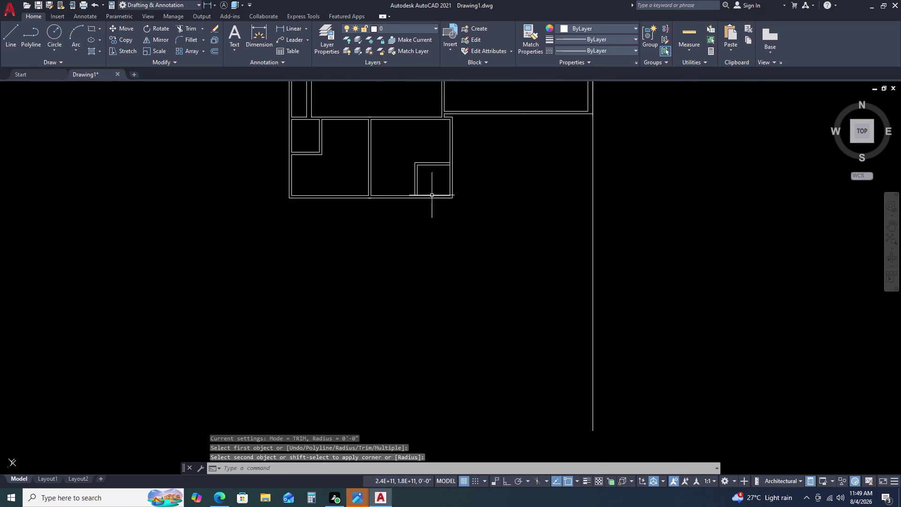
scroll(down, 3)
scroll(up, 3)
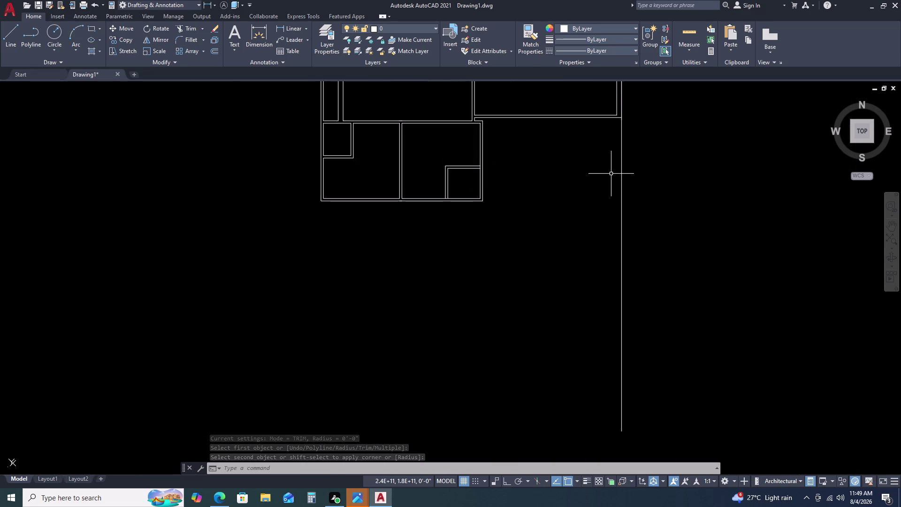
Trim the wall lines where the new walls meet the existing bottom wall.
text(TR)
key(space)
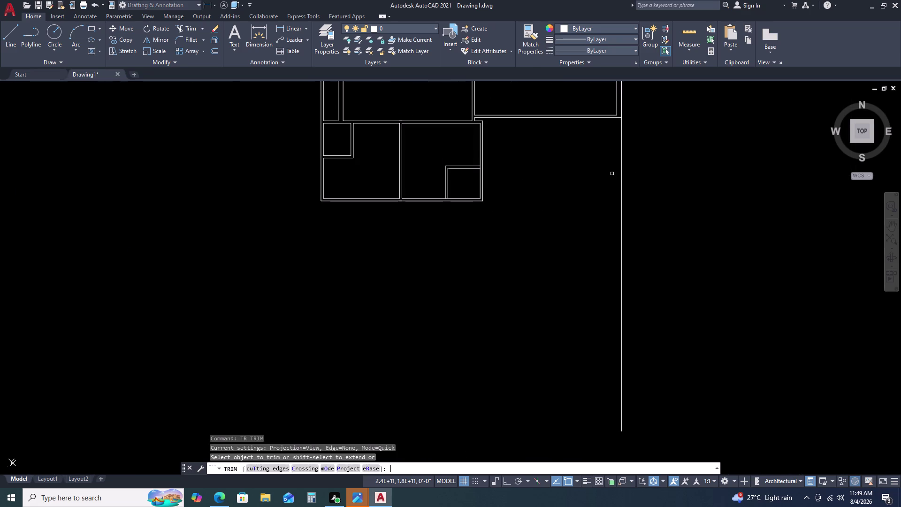
scroll(up, 3)
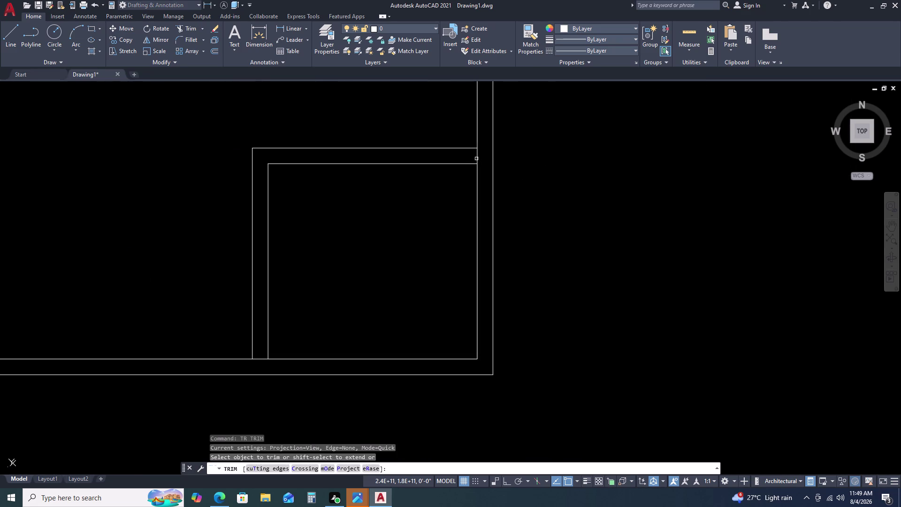
click(476, 156)
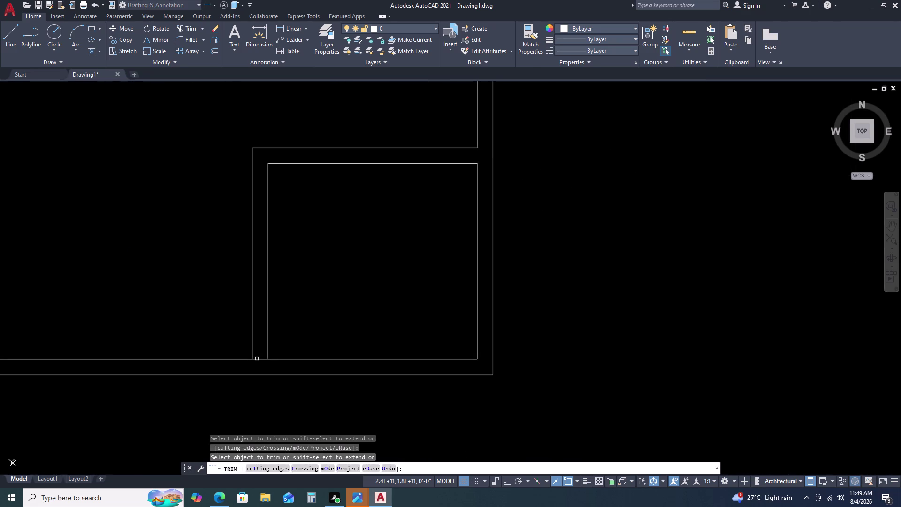
click(261, 360)
scroll(down, 3)
middle_drag(559, 205, 546, 199)
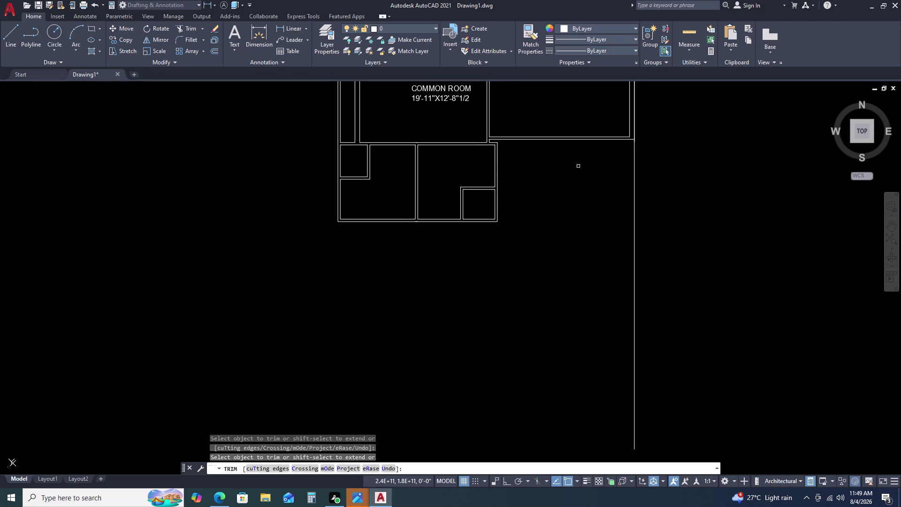
key(Escape)
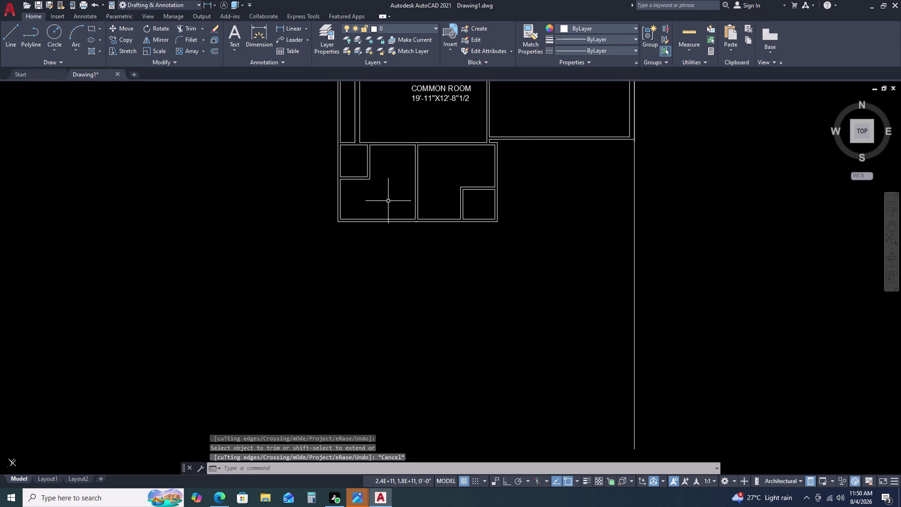
scroll(up, 3)
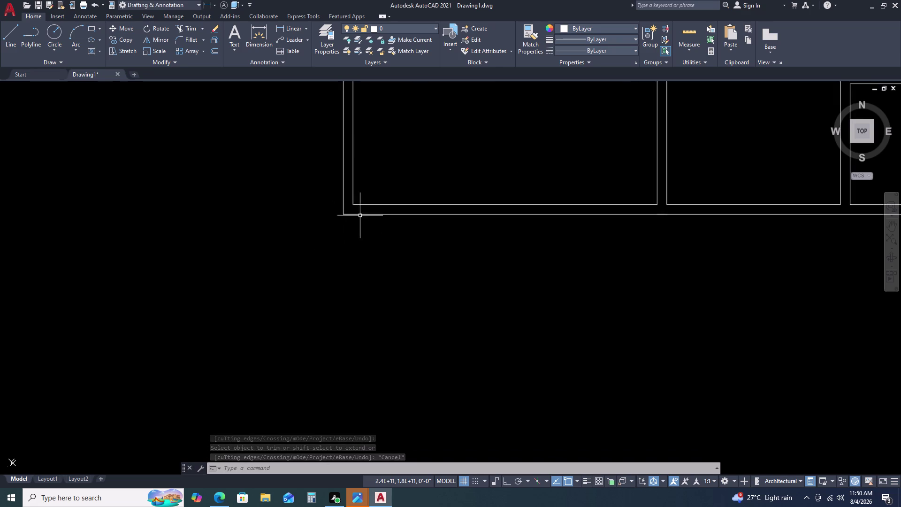
middle_drag(379, 205, 385, 178)
scroll(down, 3)
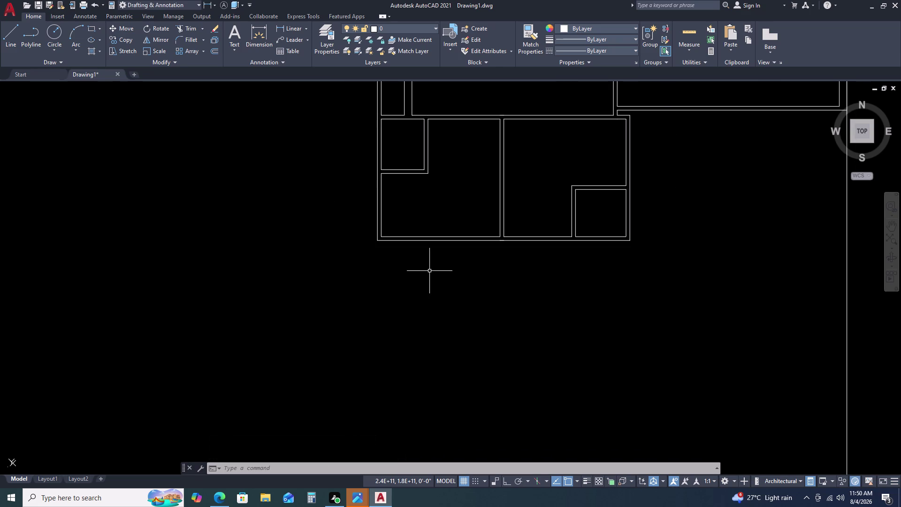
Draw a 6' by 5' rectangle below the floor plan using the Dimensions option.
text(REC)
key(space)
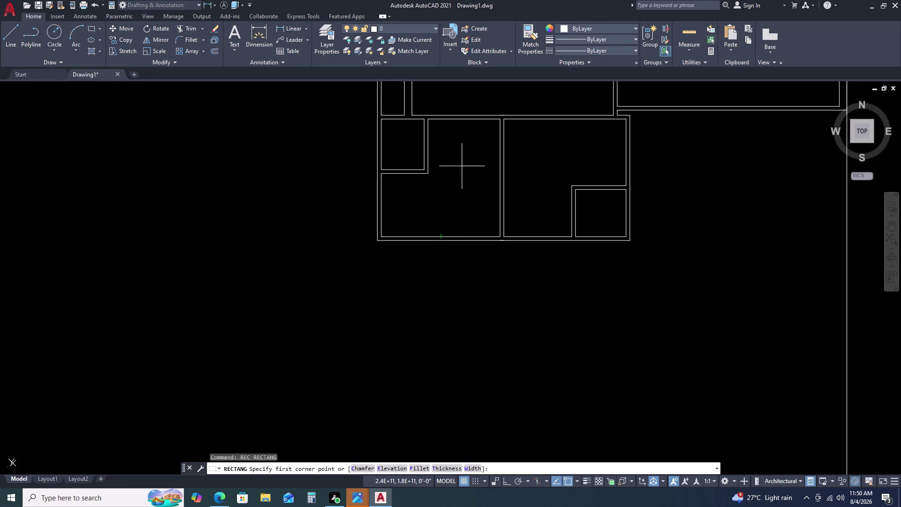
click(376, 282)
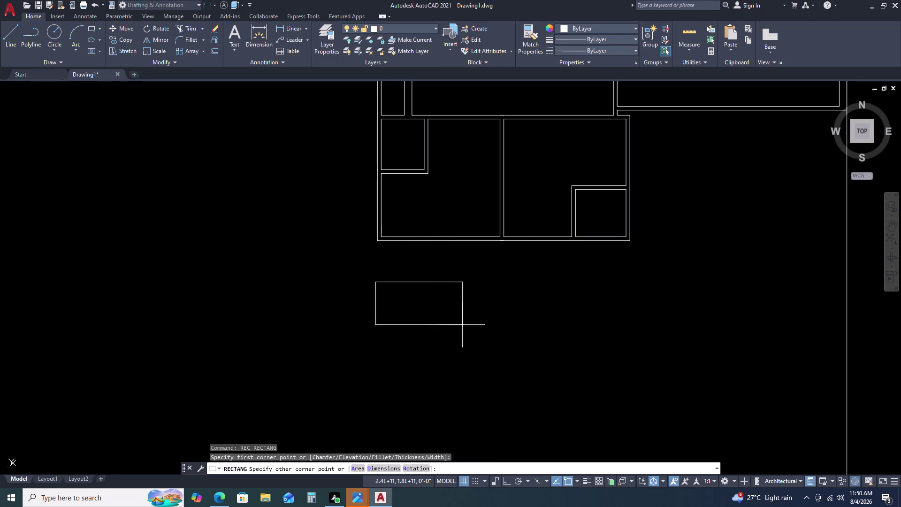
text(D)
key(space)
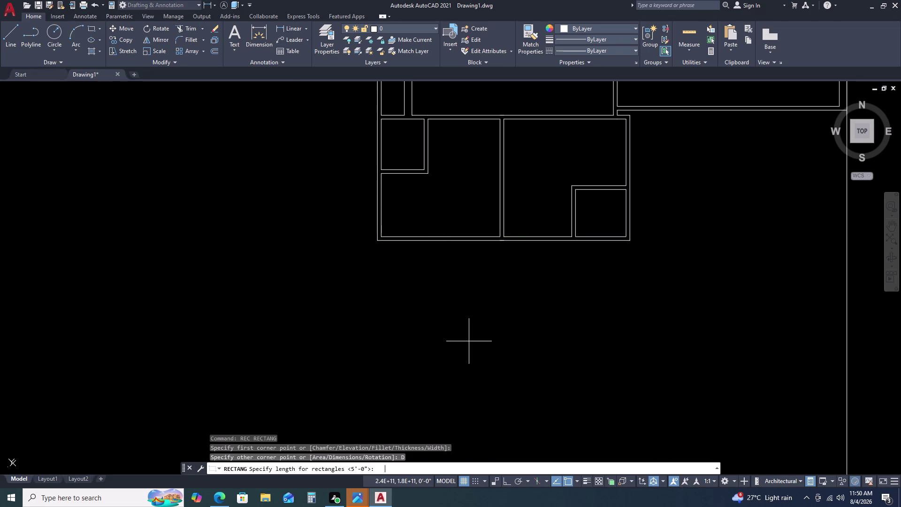
text(6')
key(Return)
key(5)
key(apostrophe)
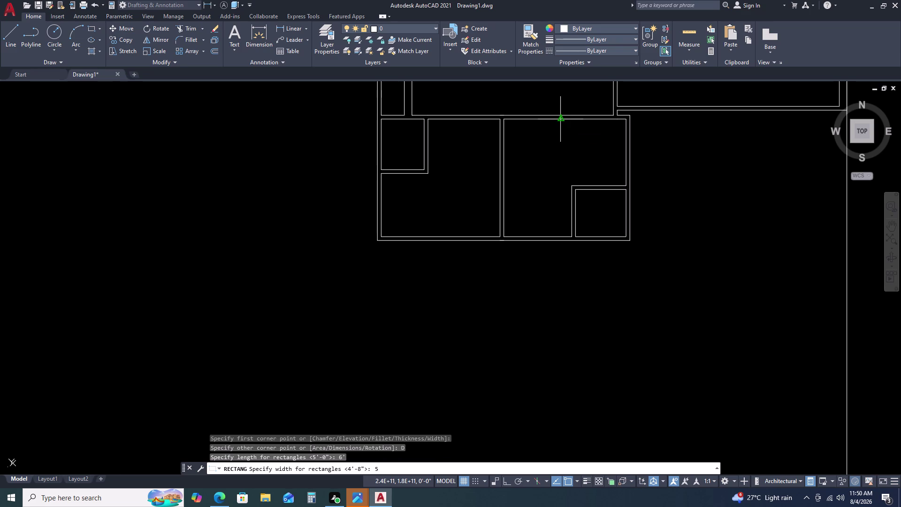
key(Return)
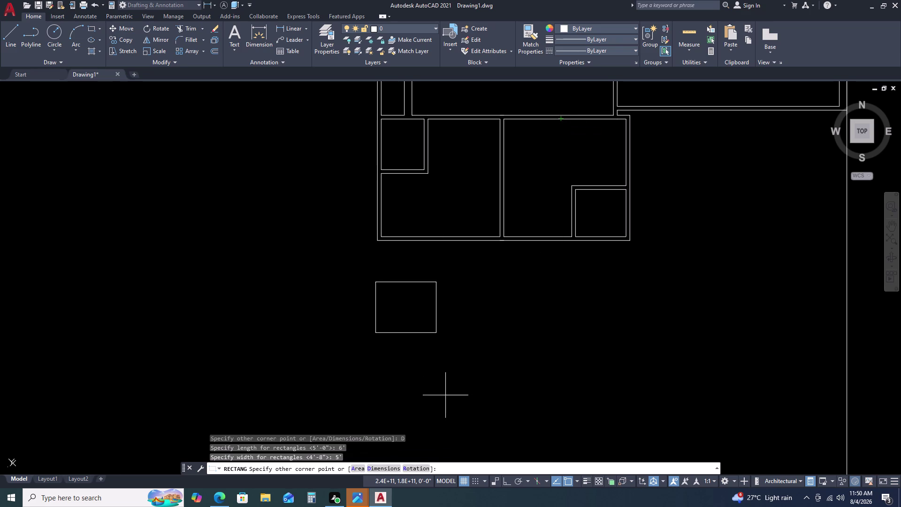
click(475, 378)
Select the newly drawn 6' by 5' rectangle.
click(482, 381)
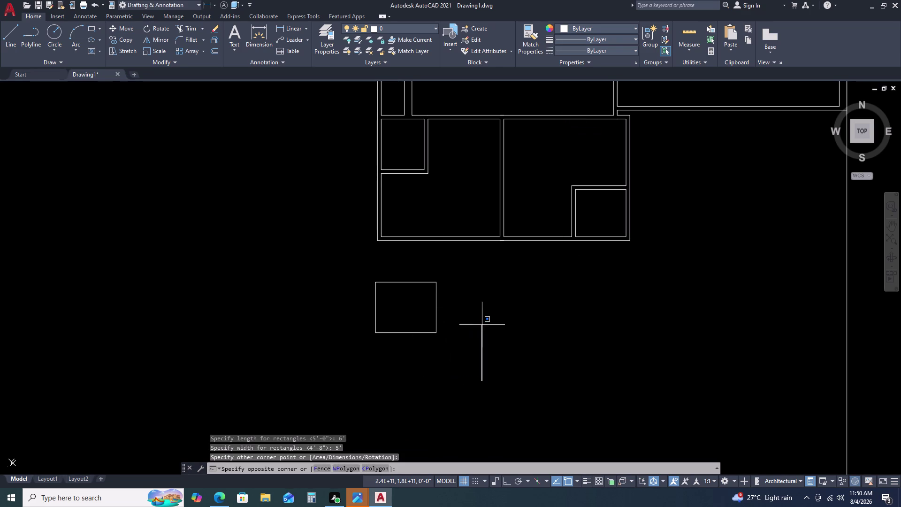
drag(501, 325, 522, 313)
drag(547, 307, 559, 305)
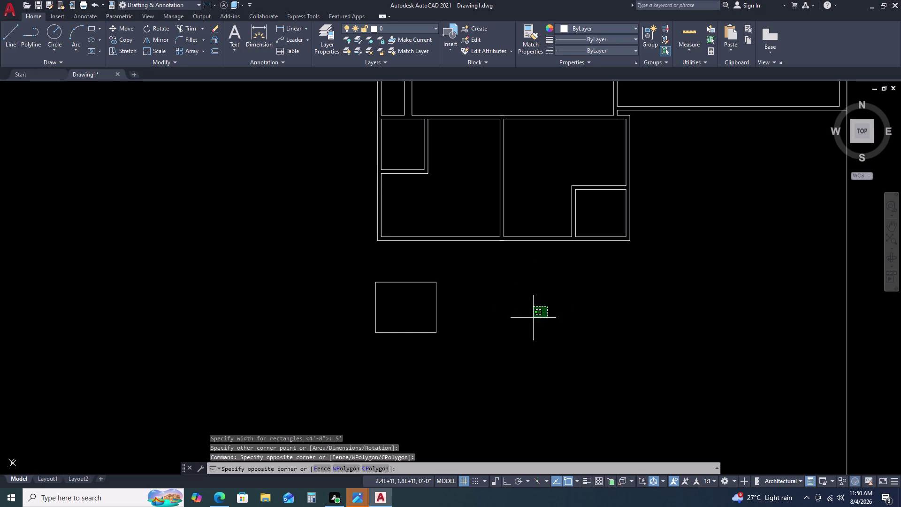
click(416, 275)
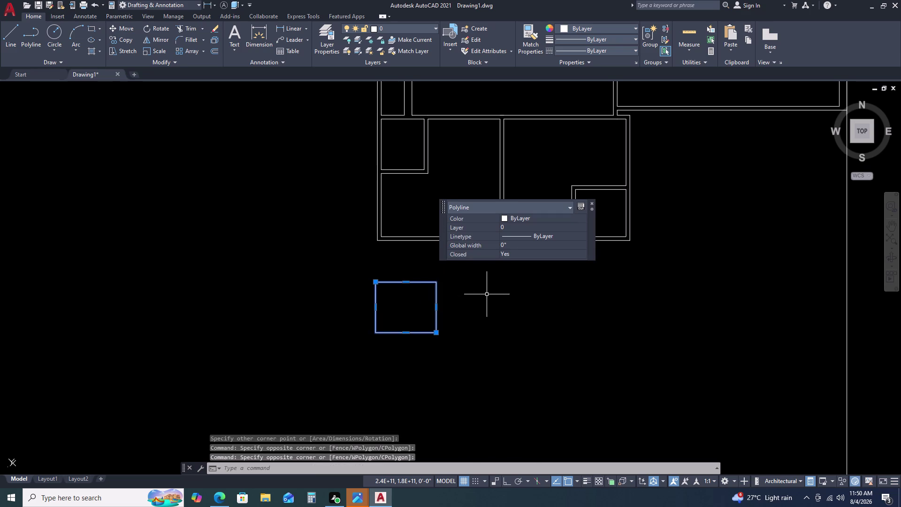
Offset the 6' by 5' rectangle outward by 4.5 to form a double wall.
text(O)
key(space)
text(4)
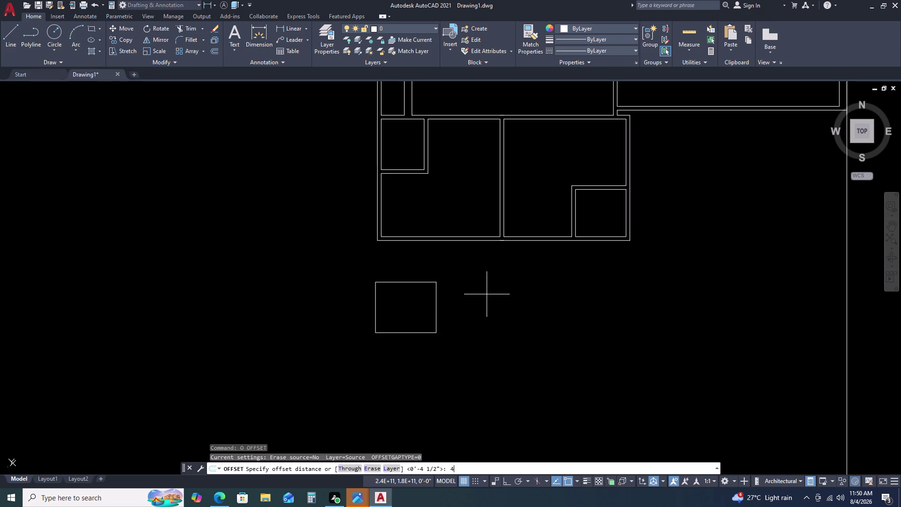
text(.5)
key(Return)
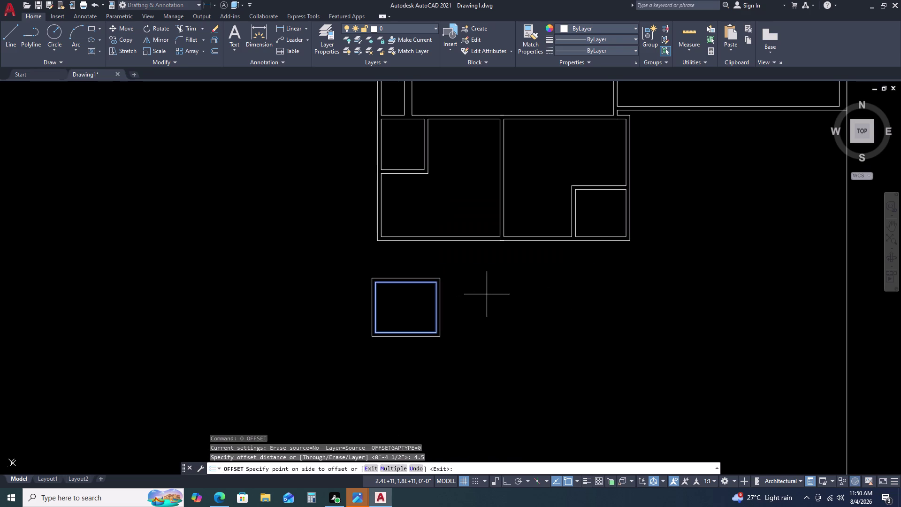
click(485, 291)
drag(493, 291, 512, 292)
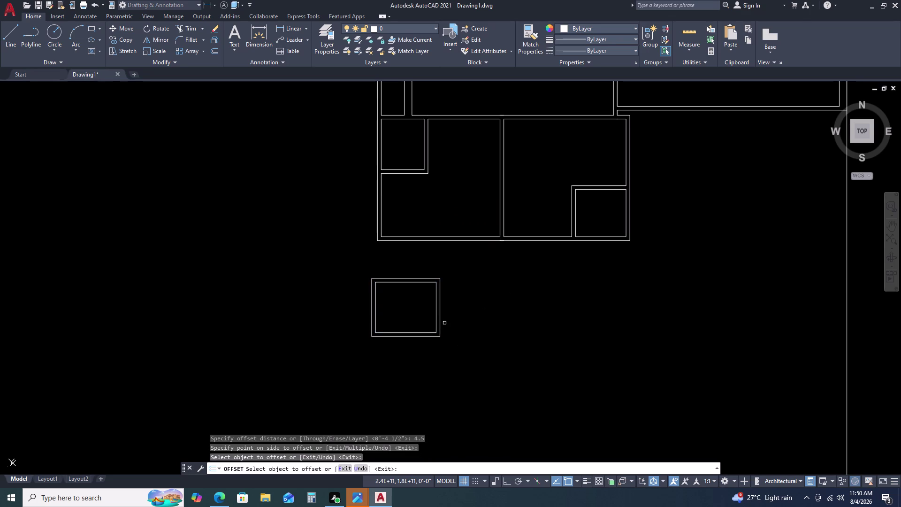
key(Escape)
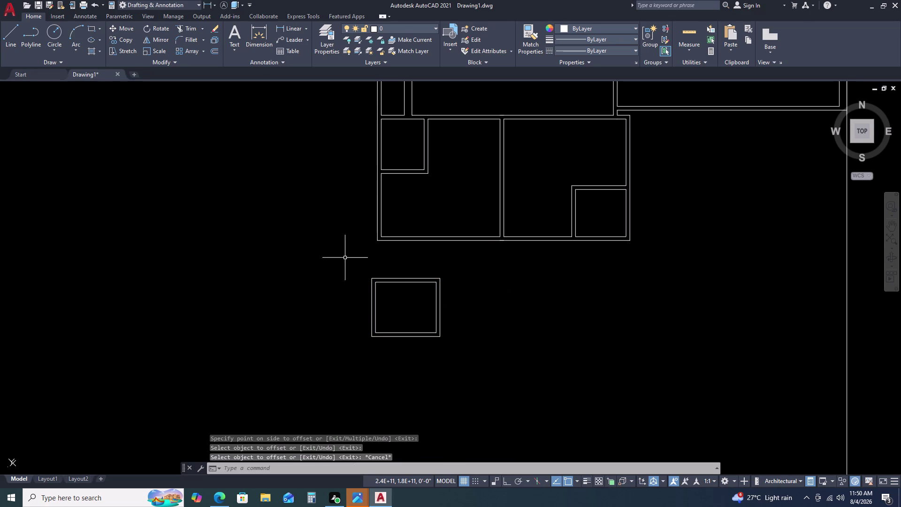
scroll(up, 3)
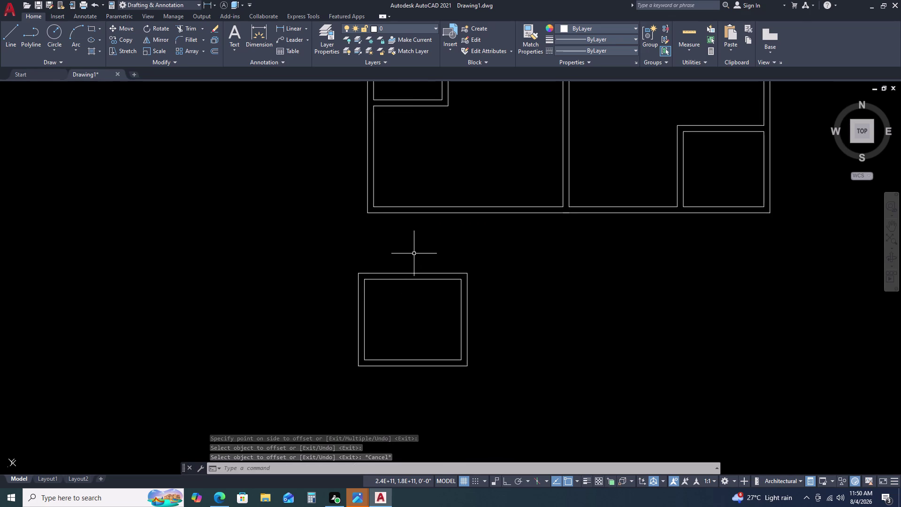
Try a trim fence across the room walls, then cancel it.
text(TR)
key(space)
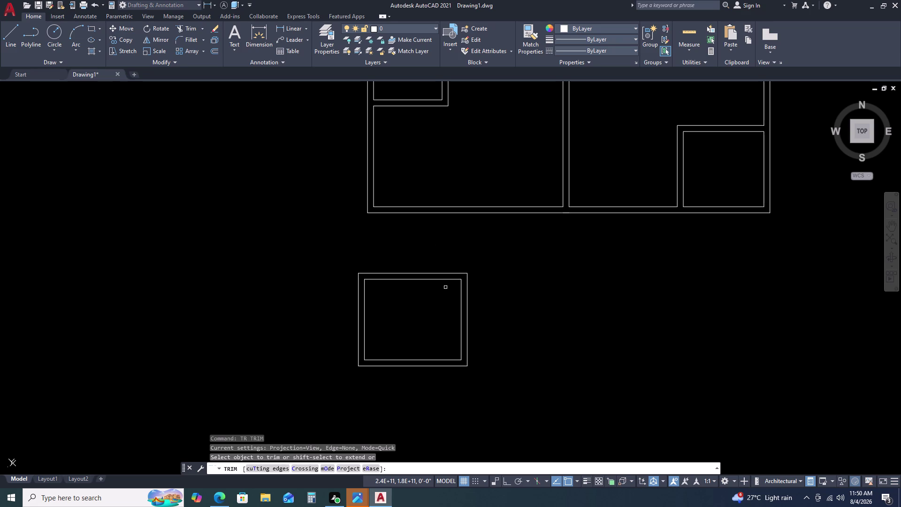
click(431, 255)
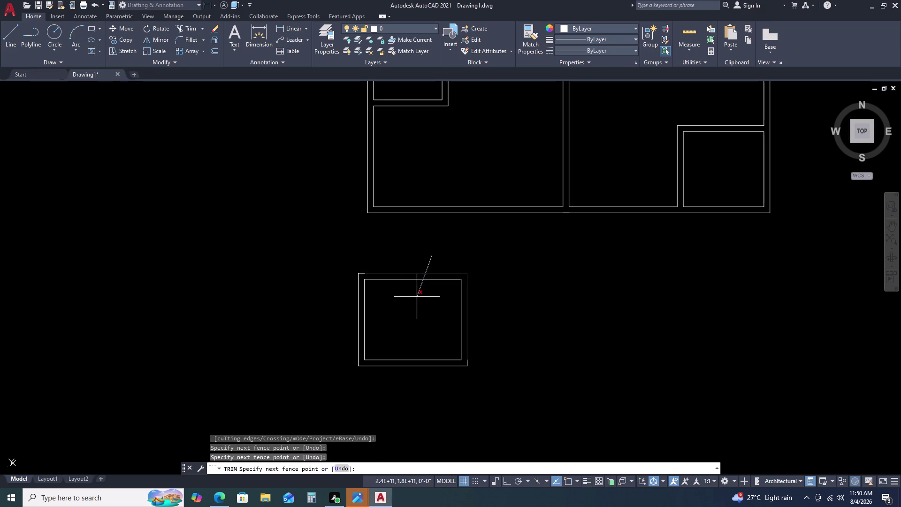
click(449, 254)
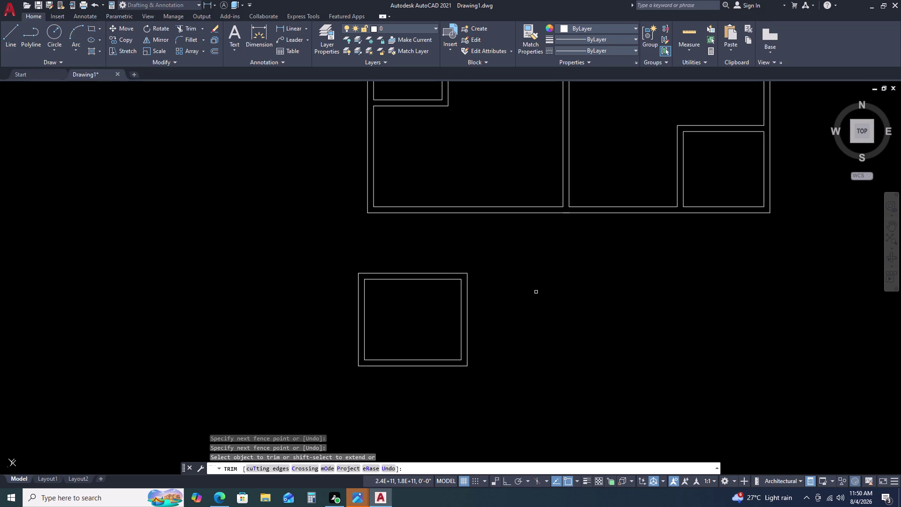
key(Escape)
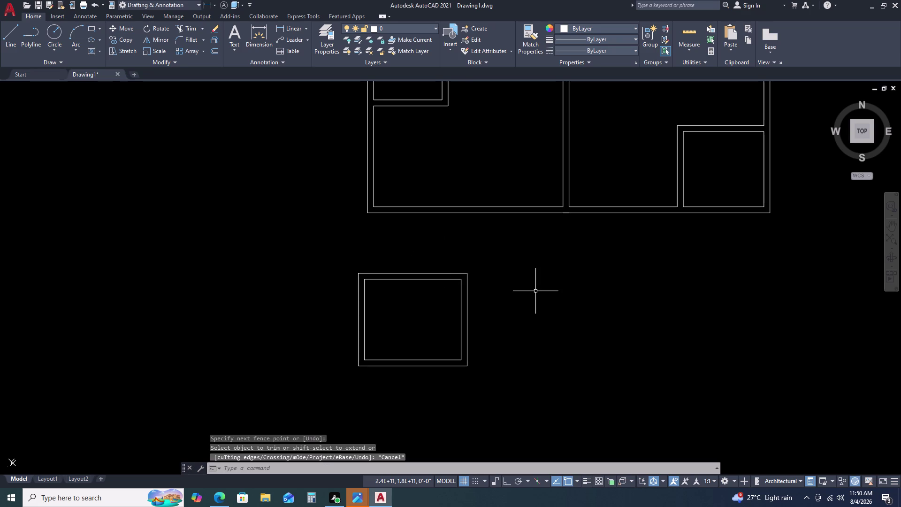
Explode both the inner and outer room outlines into separate lines.
drag(530, 288, 510, 289)
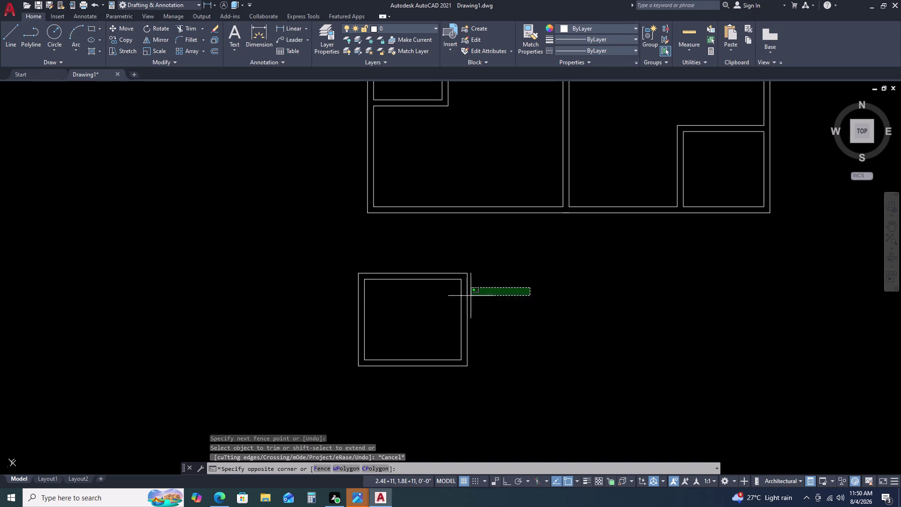
click(424, 319)
text(X)
key(space)
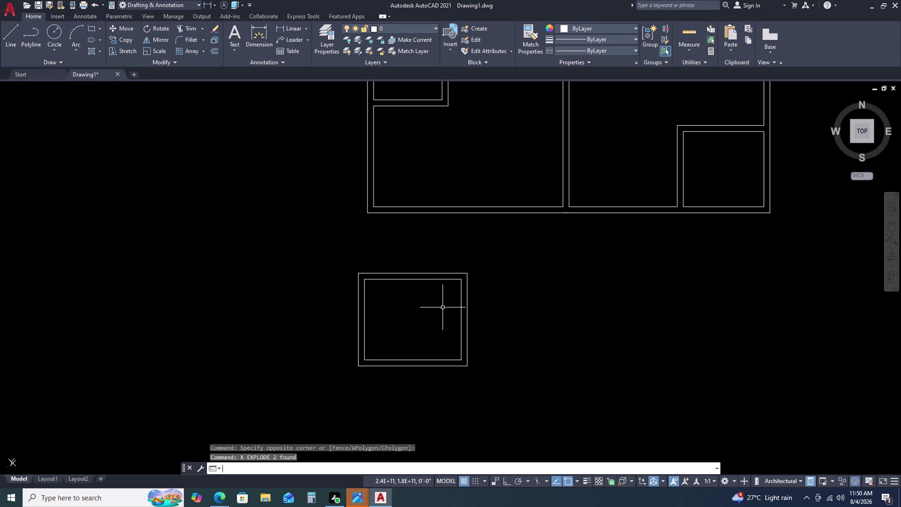
text(T)
text(RB)
key(space)
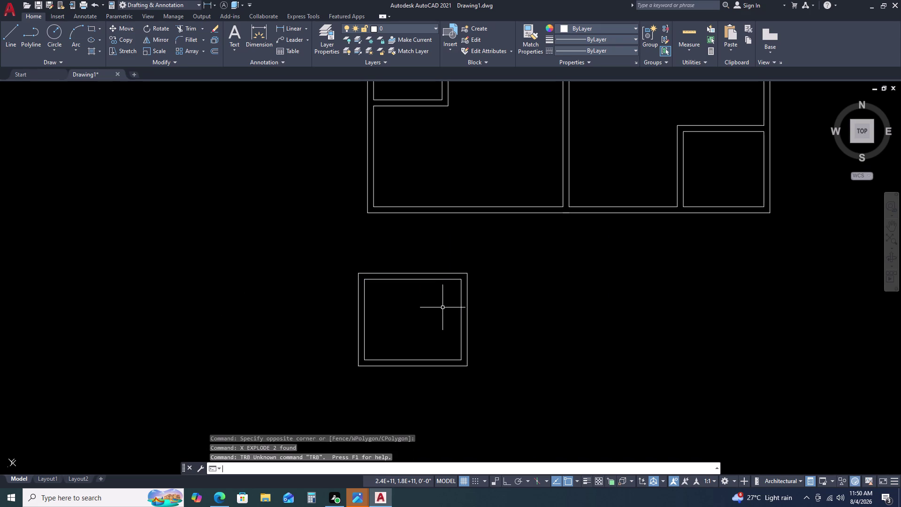
text(TR)
key(space)
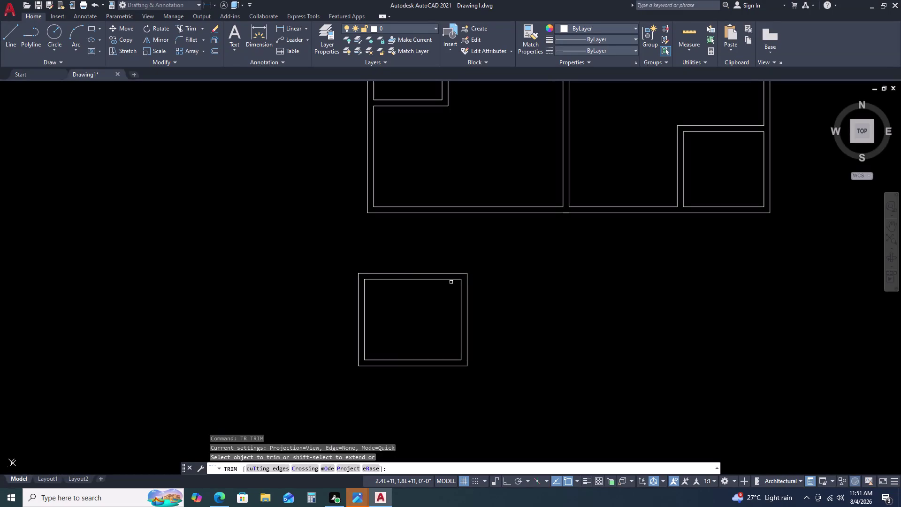
Move the new room's wall lines by their top-left corner up below the plan's bottom wall.
click(505, 262)
key(Escape)
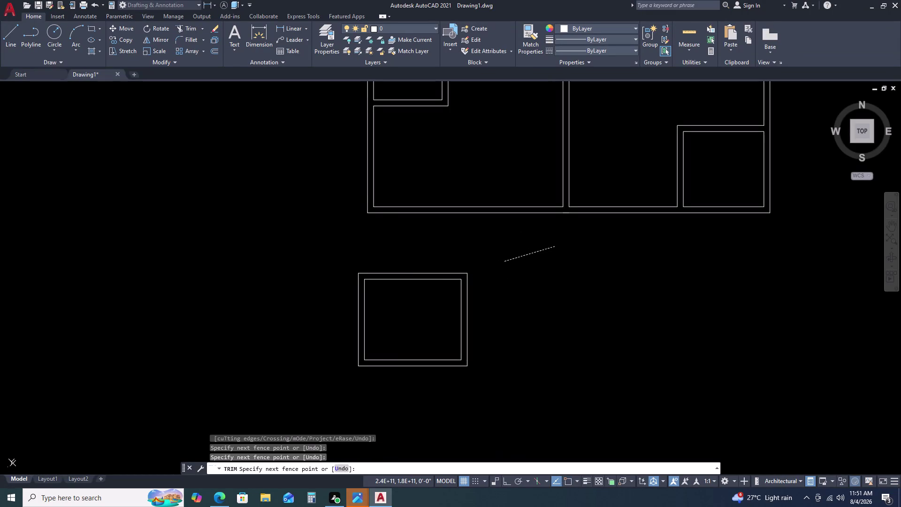
key(Escape)
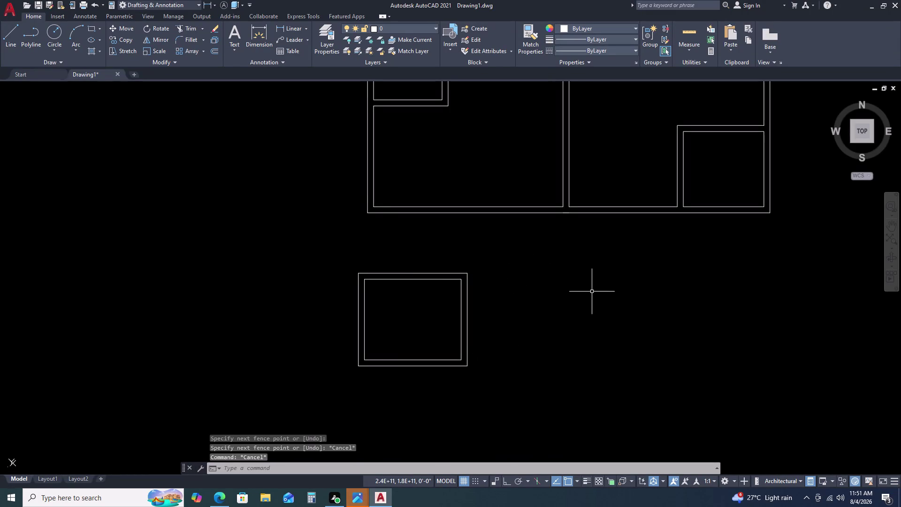
drag(515, 249, 509, 254)
click(331, 385)
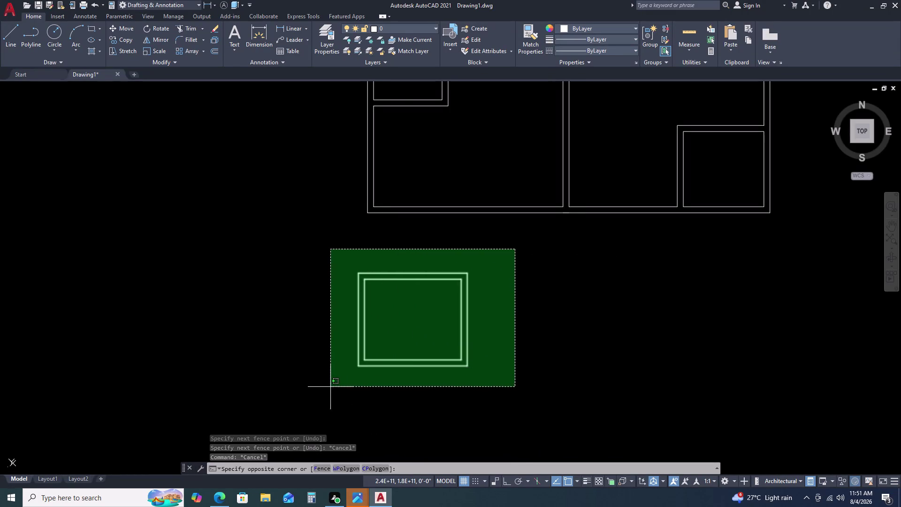
text(M)
key(space)
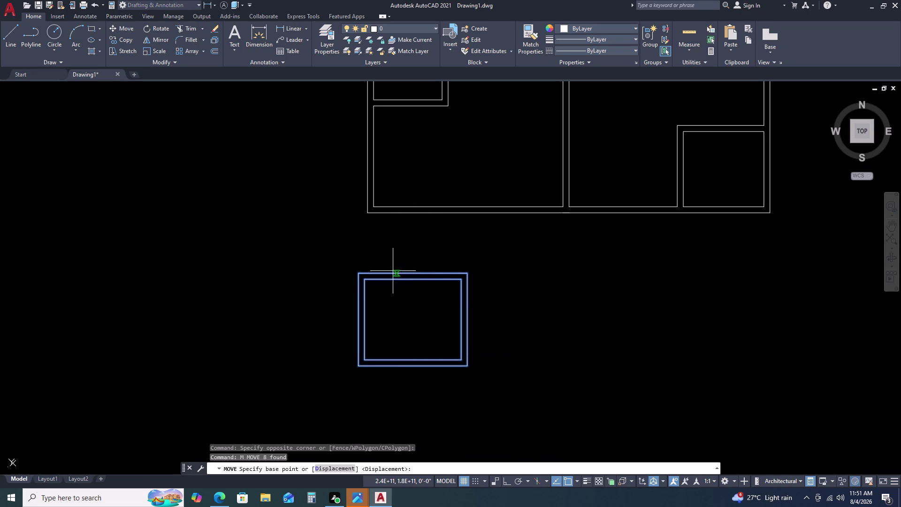
drag(358, 274, 361, 269)
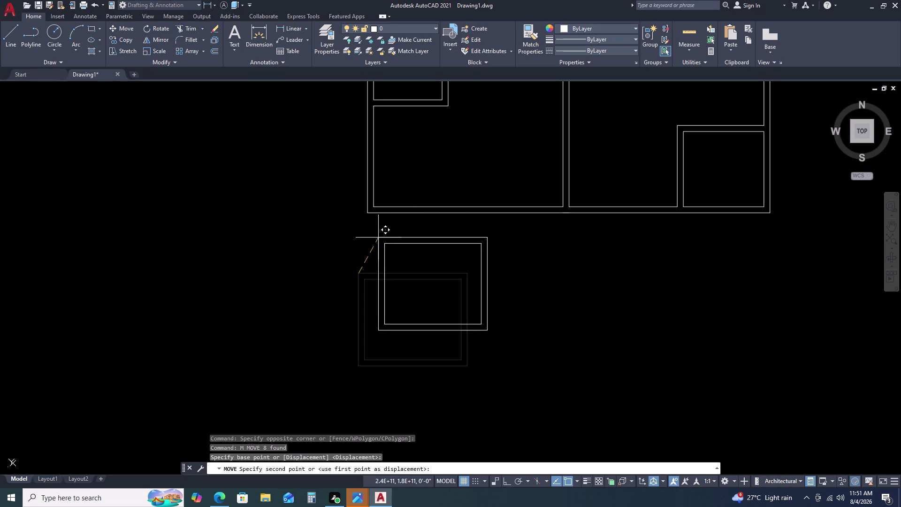
scroll(up, 3)
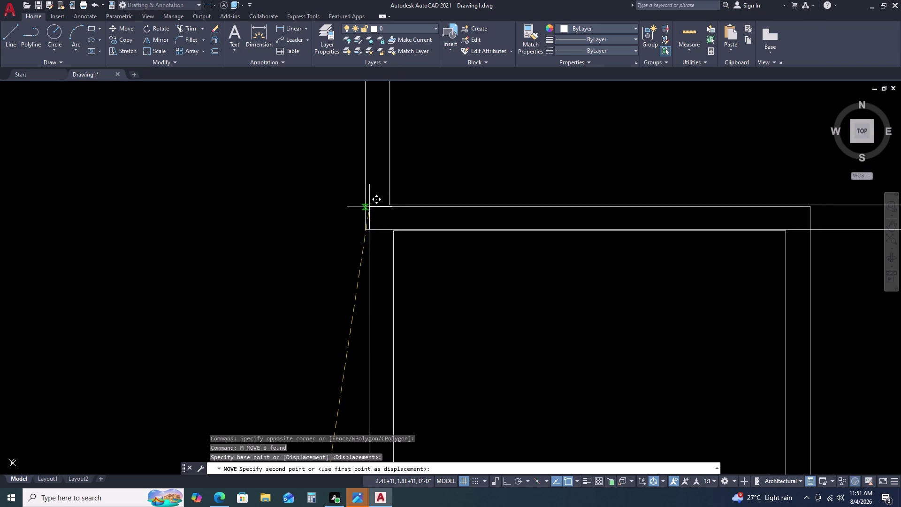
click(326, 271)
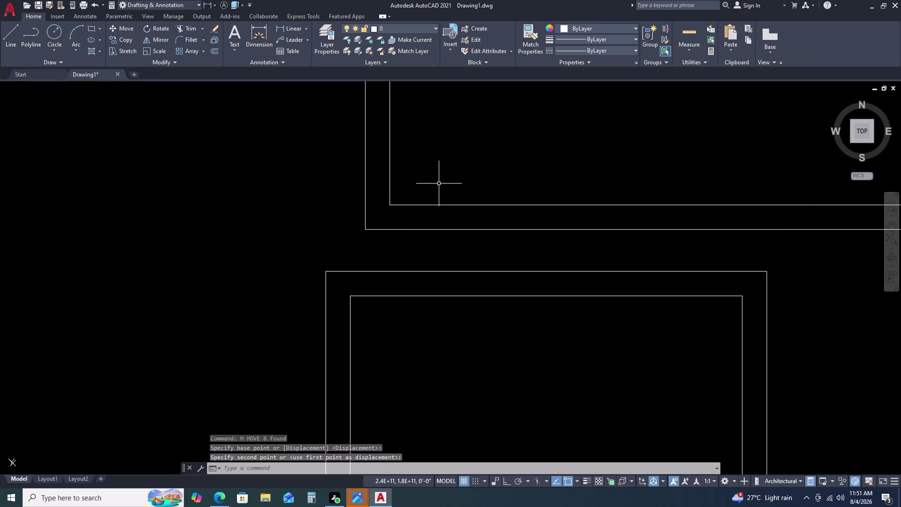
Start a line from the wall corner, then cancel it.
text(L)
key(space)
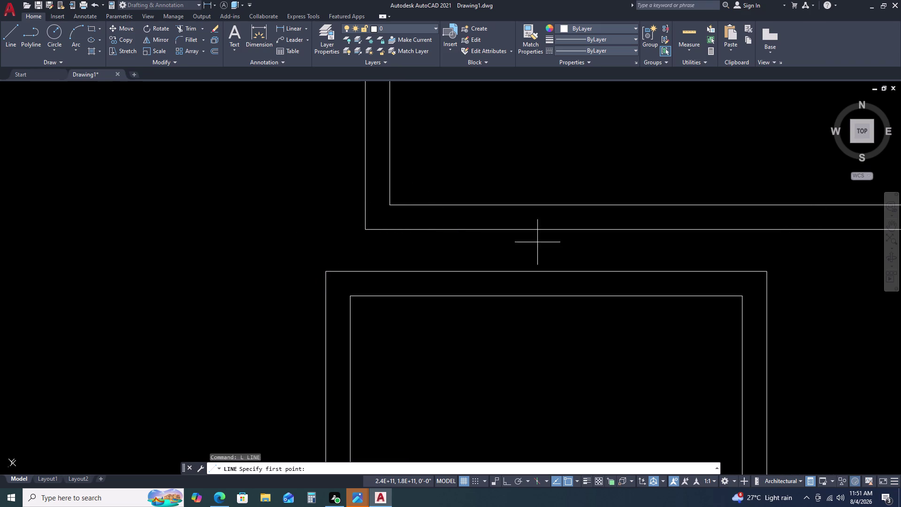
click(389, 207)
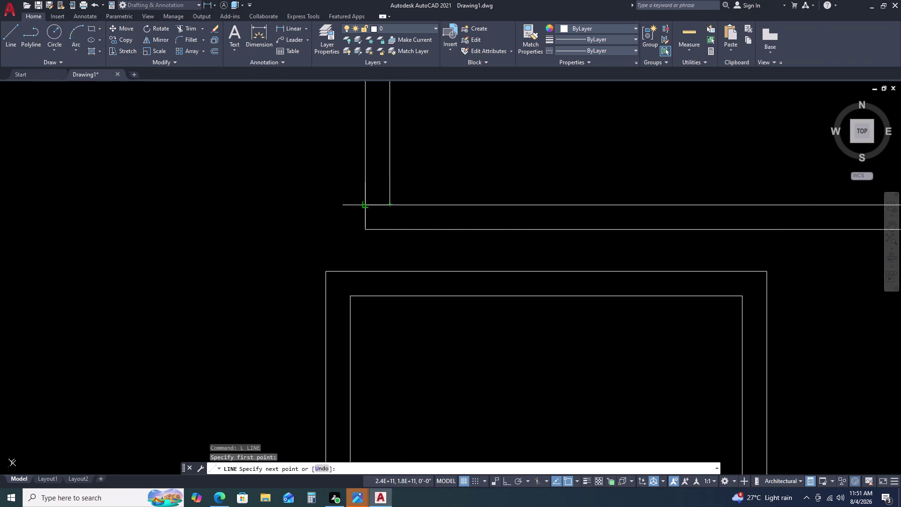
click(365, 205)
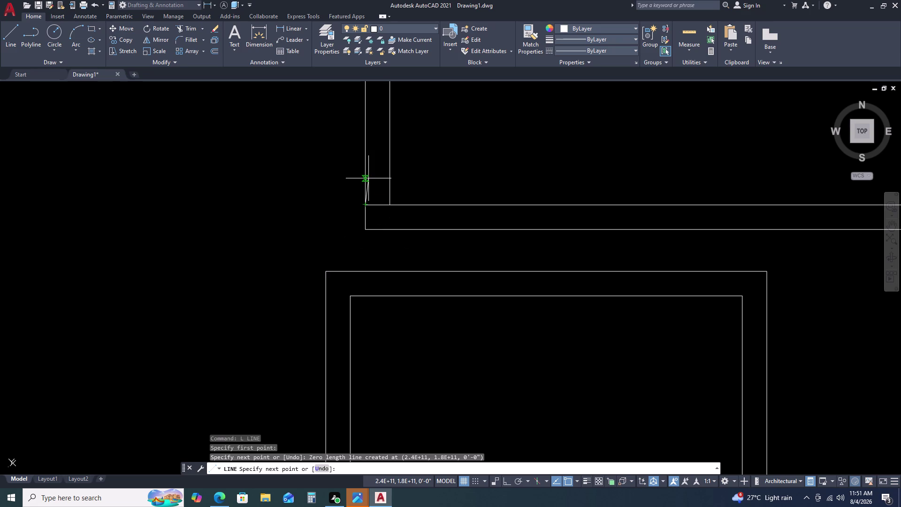
key(Escape)
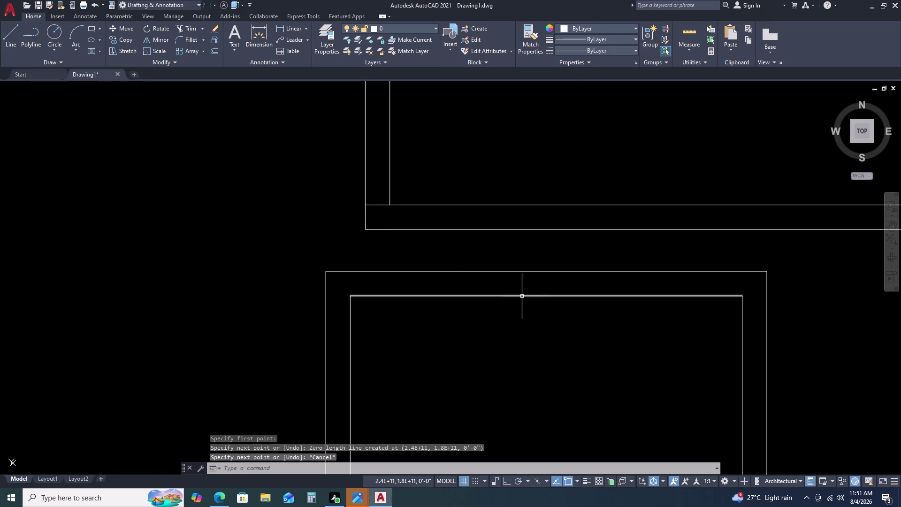
Move all eight room lines from their outer top-left corner onto the plan's outer bottom-left corner.
scroll(down, 3)
drag(624, 278, 623, 282)
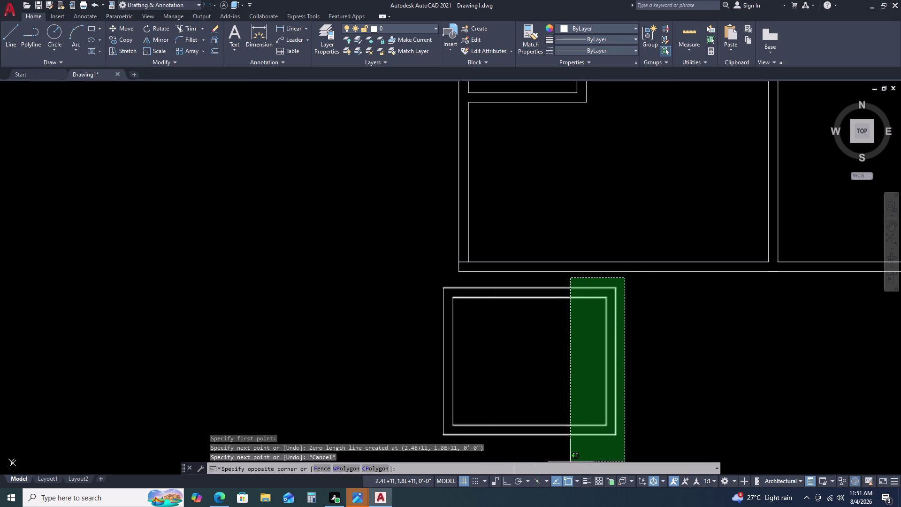
click(413, 443)
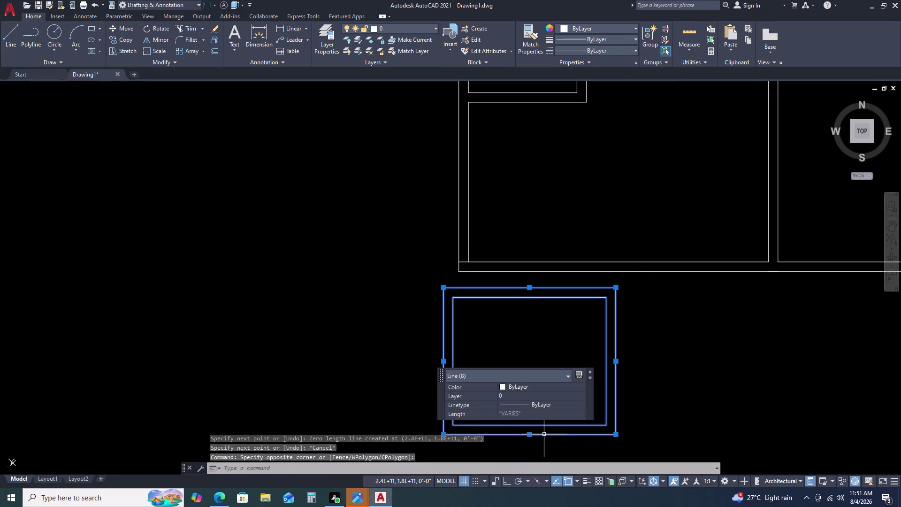
text(M)
key(space)
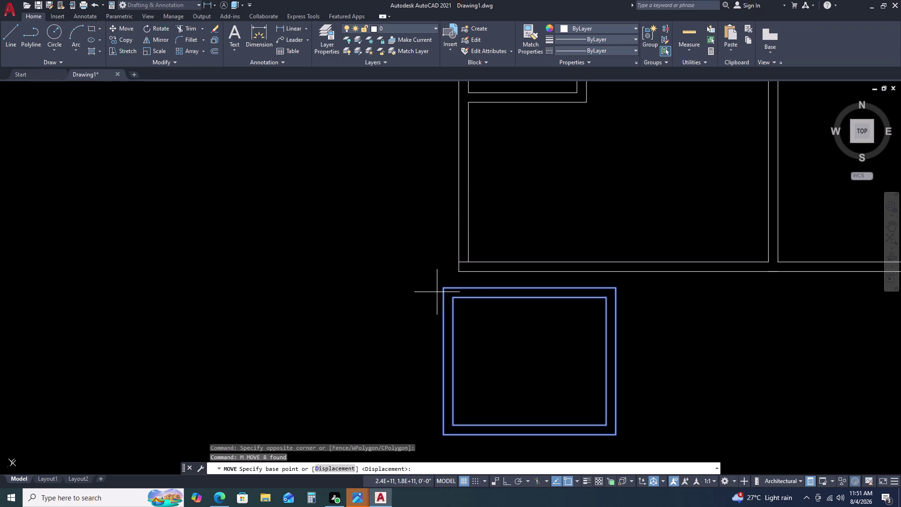
click(443, 287)
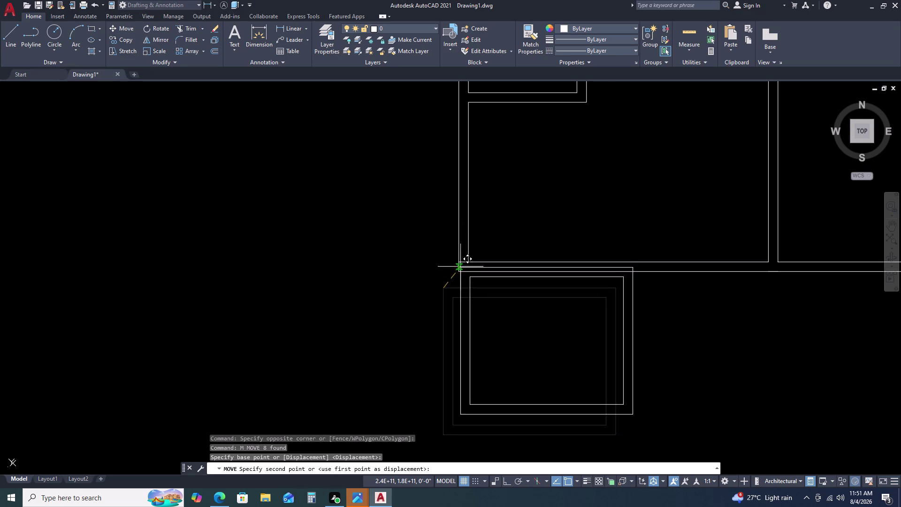
scroll(up, 3)
click(451, 267)
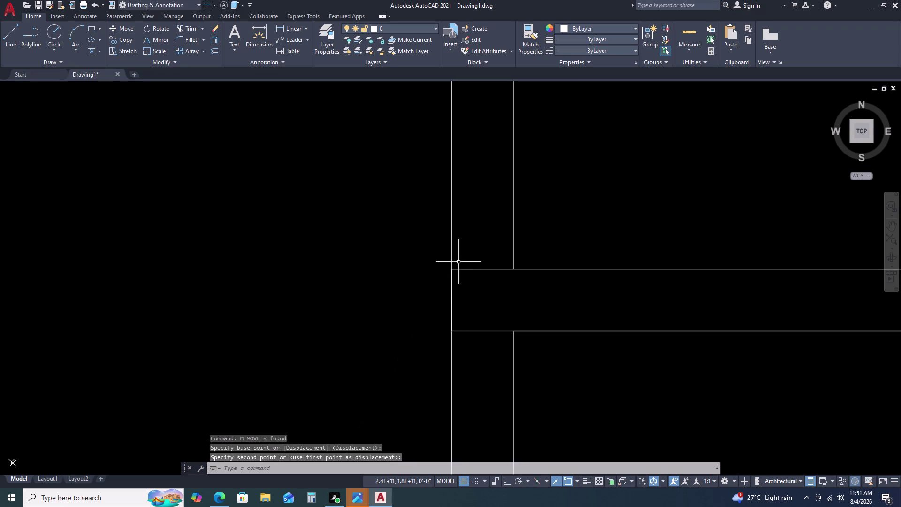
scroll(down, 3)
middle_drag(637, 227, 487, 180)
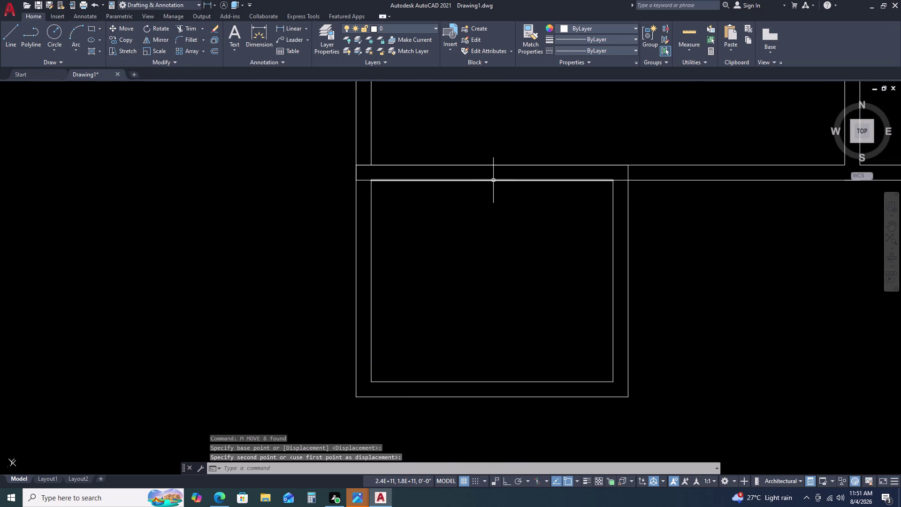
click(493, 180)
Erase the duplicate wall line and the extra line along the top wall.
key(Delete)
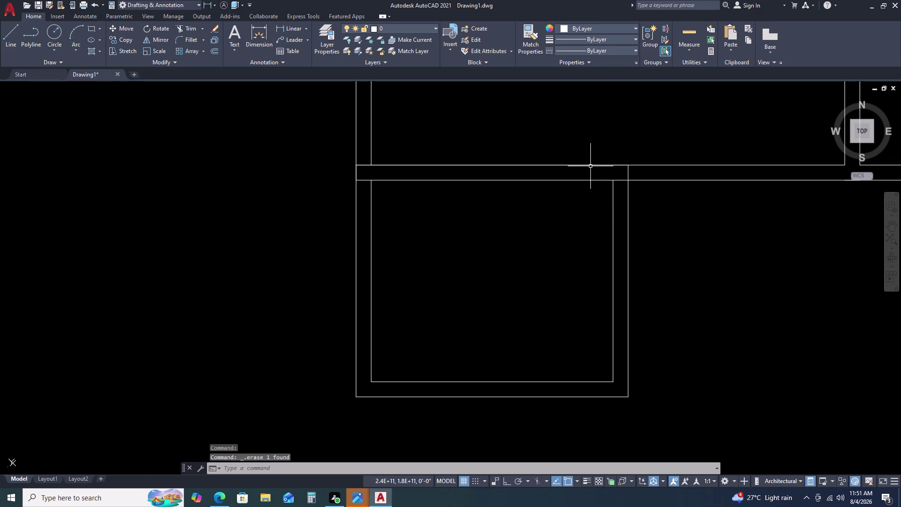
key(Delete)
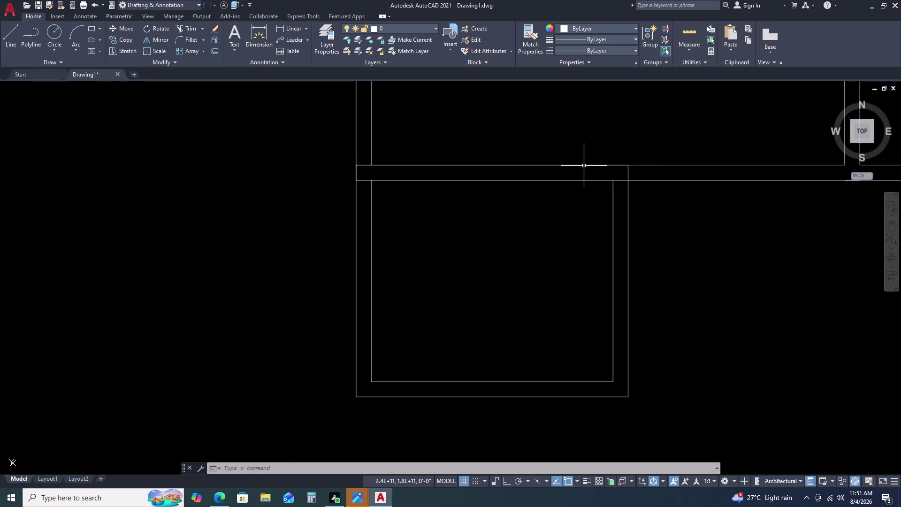
click(584, 165)
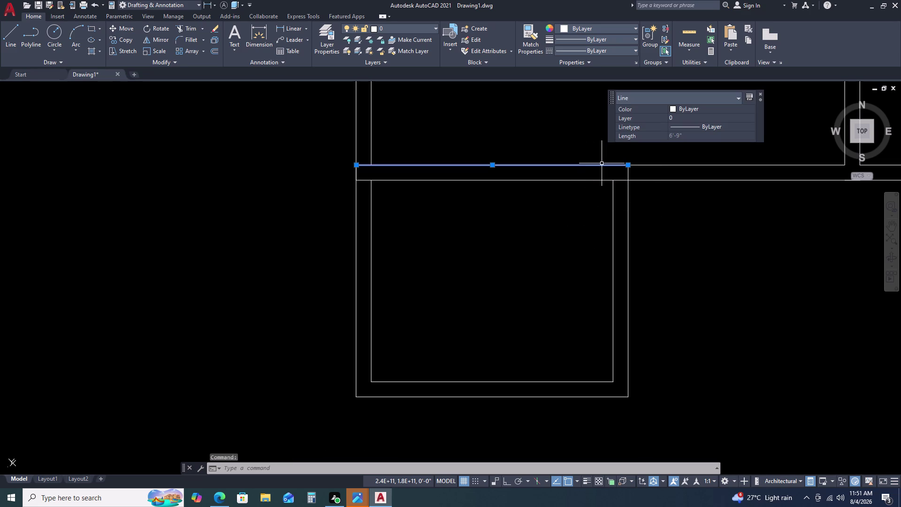
key(Delete)
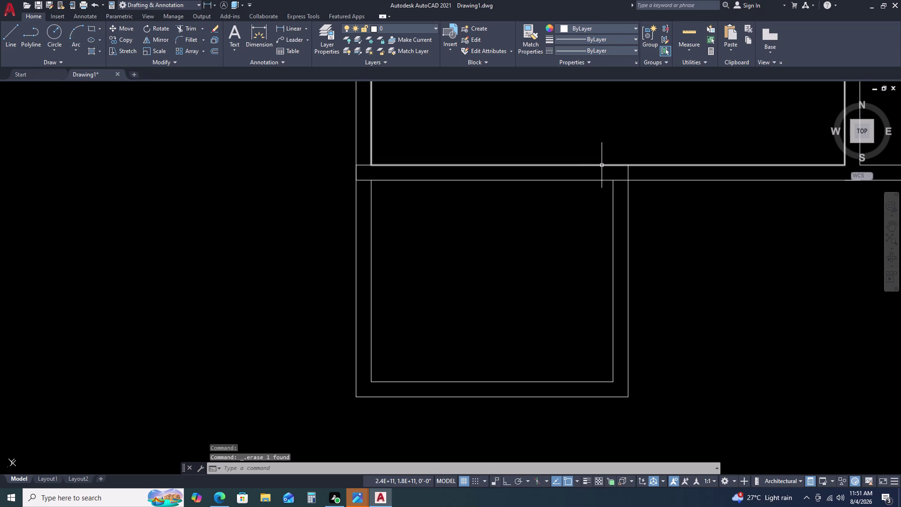
click(602, 165)
scroll(down, 3)
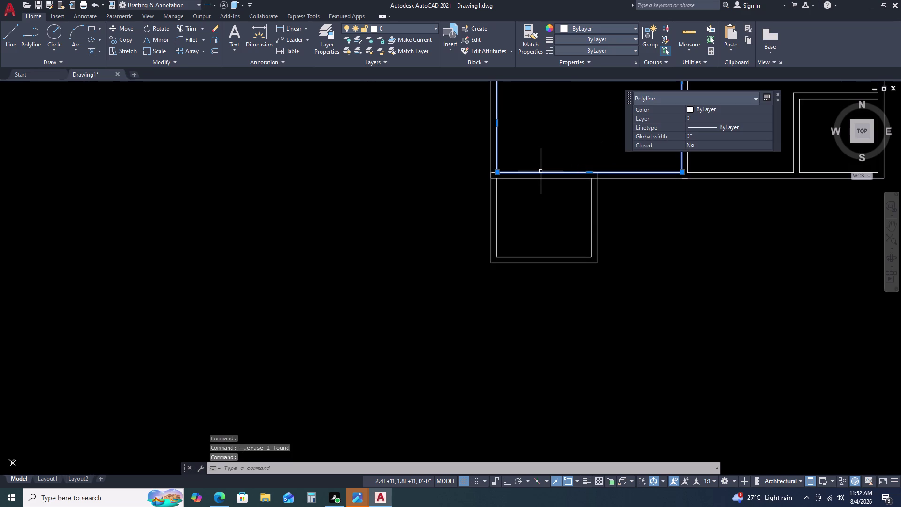
key(Escape)
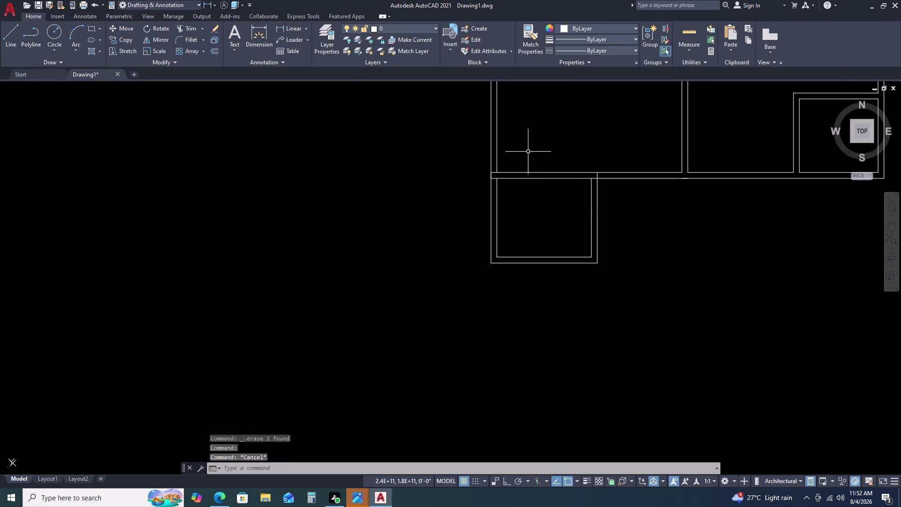
Erase the small leftover wall piece at the corner and inspect the wall polyline.
scroll(up, 3)
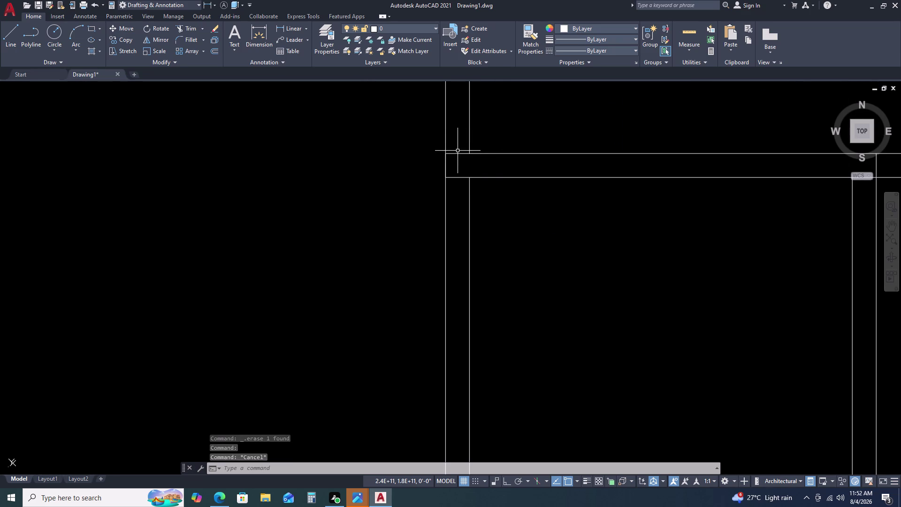
double_click(457, 150)
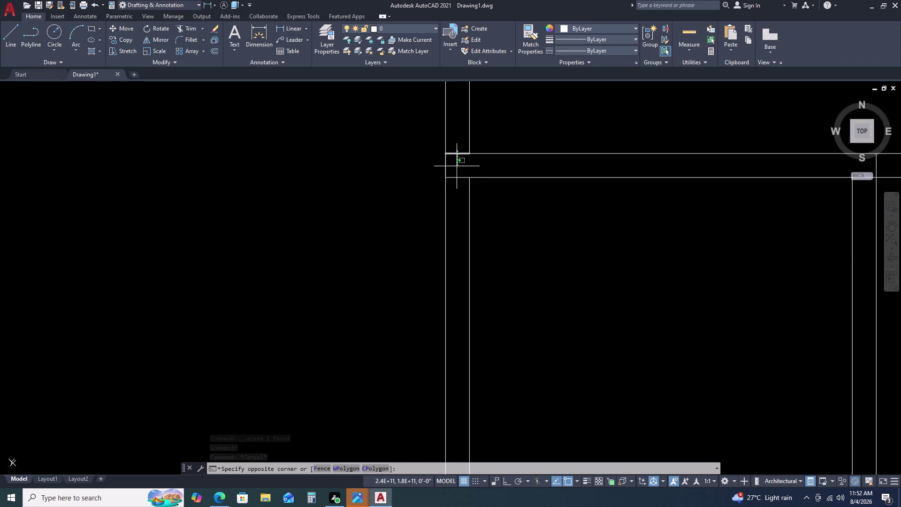
click(456, 166)
key(Delete)
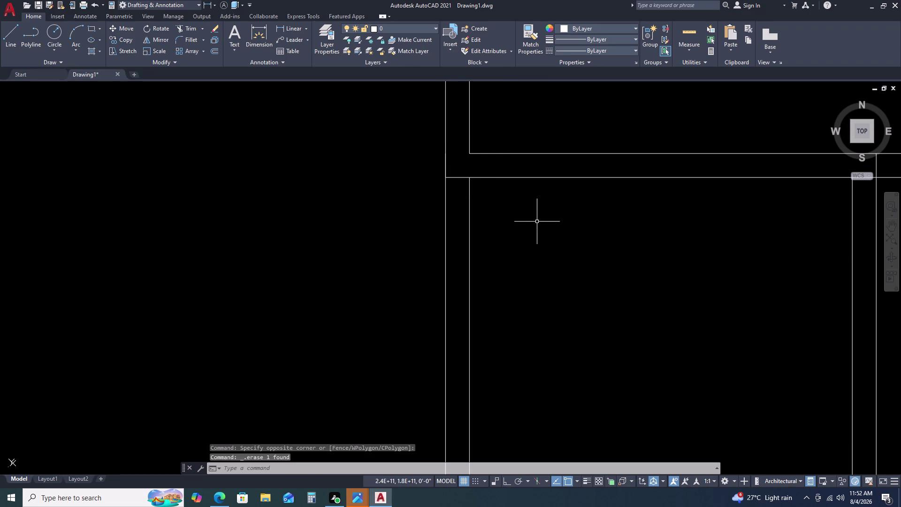
click(570, 177)
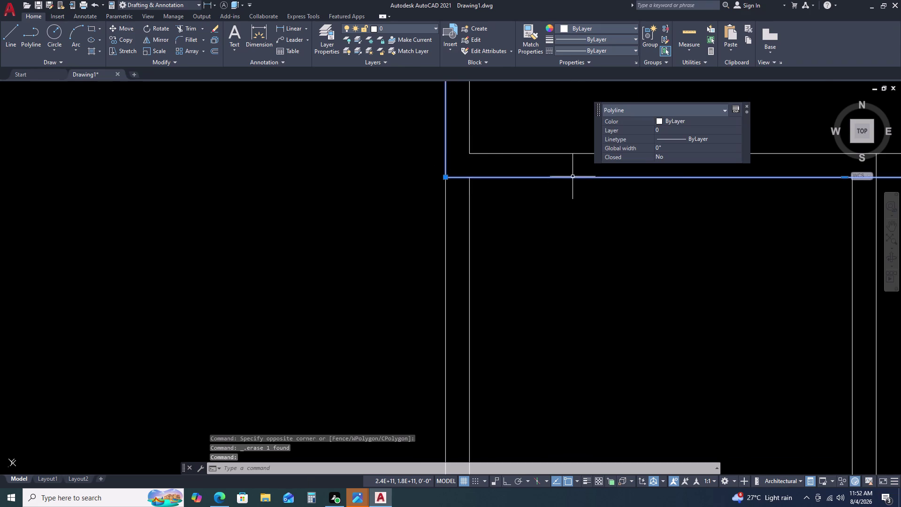
scroll(down, 3)
middle_drag(604, 196, 366, 193)
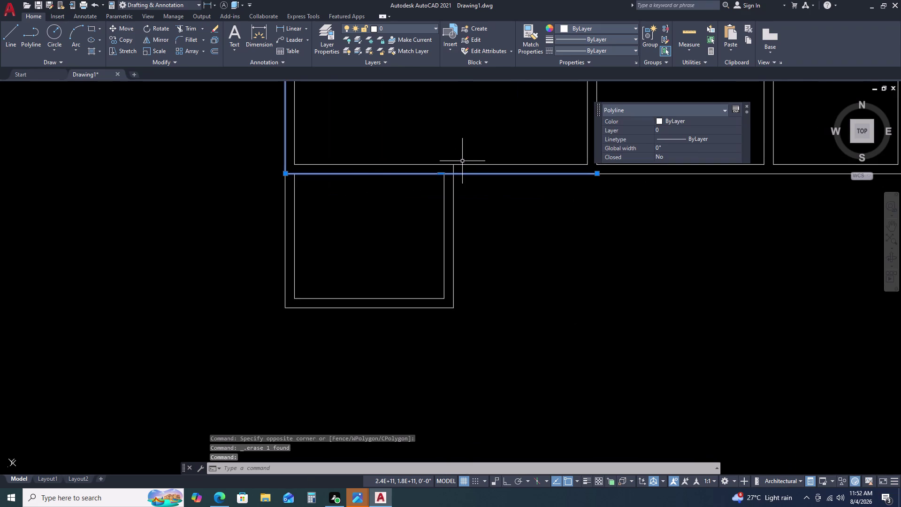
key(Escape)
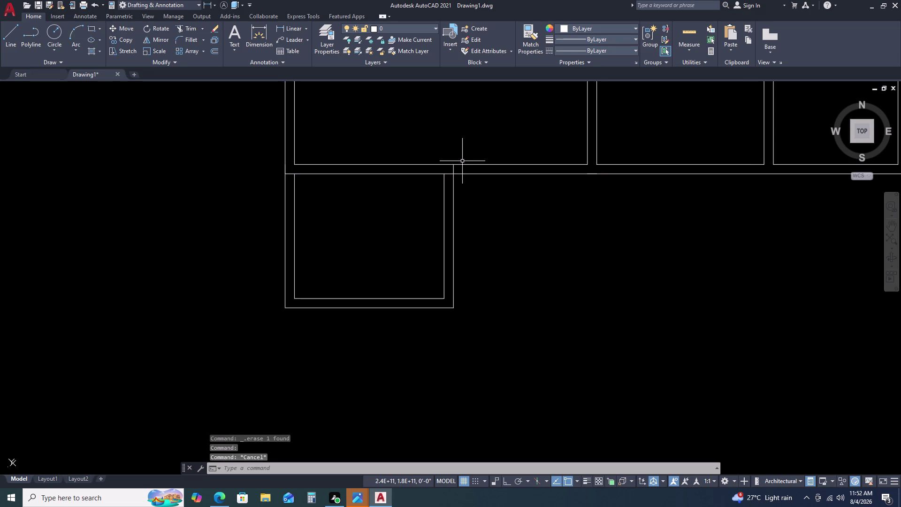
Trim the short overlapping wall line at the first junction corner.
text(TR)
key(space)
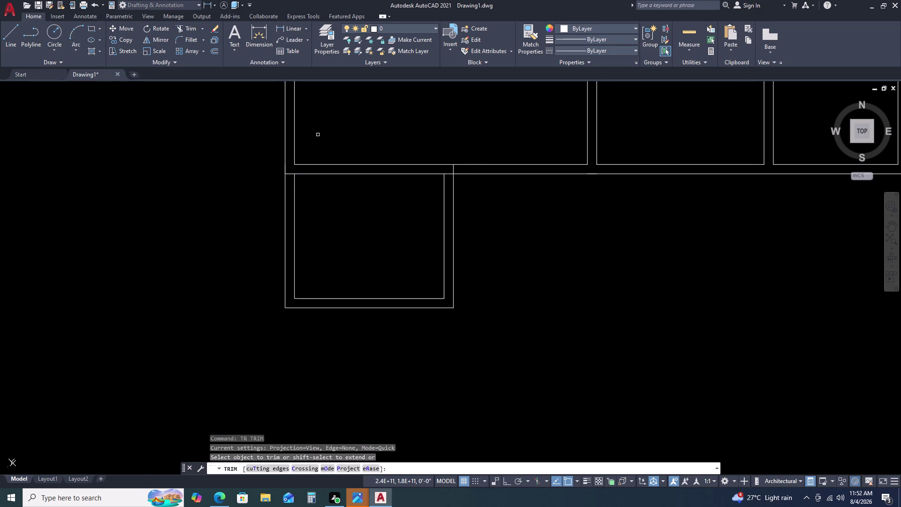
scroll(up, 3)
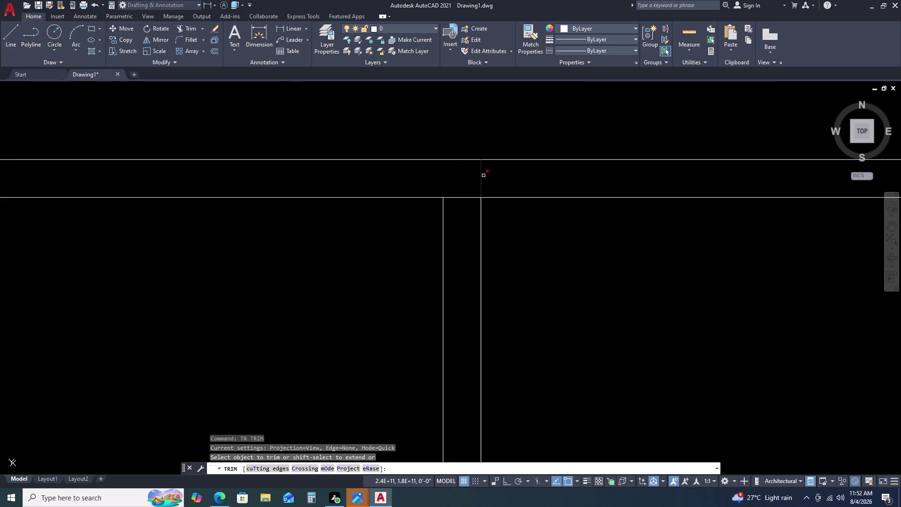
click(483, 176)
click(489, 178)
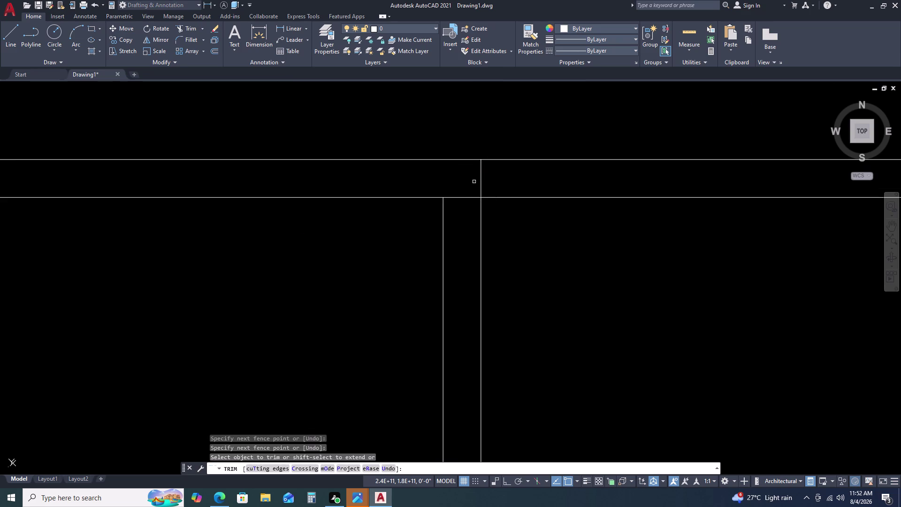
click(481, 174)
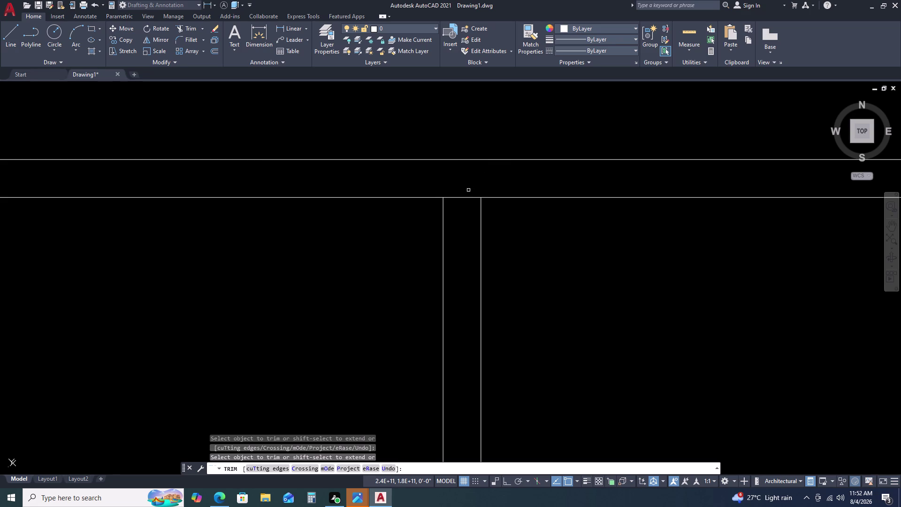
click(458, 198)
Fence-trim the crossing wall lines at the second corner, then end the trim.
scroll(down, 3)
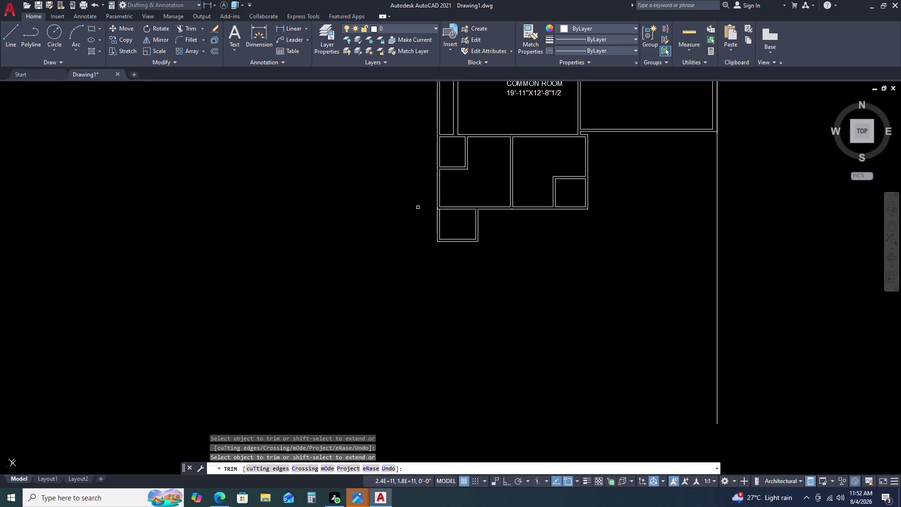
scroll(up, 3)
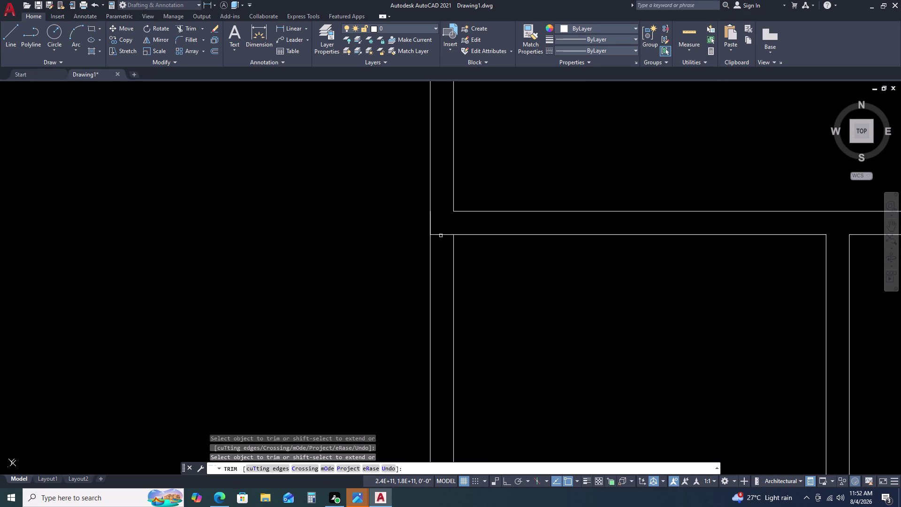
click(442, 234)
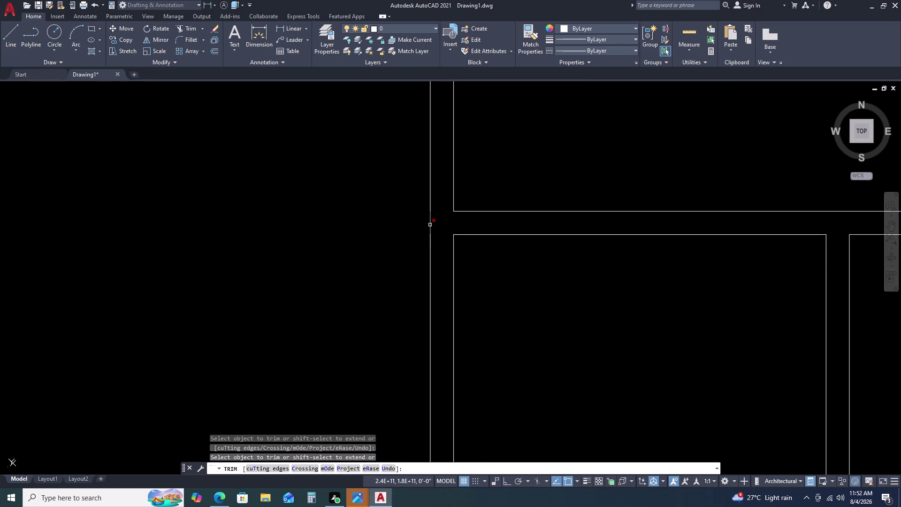
click(430, 224)
click(440, 229)
click(443, 240)
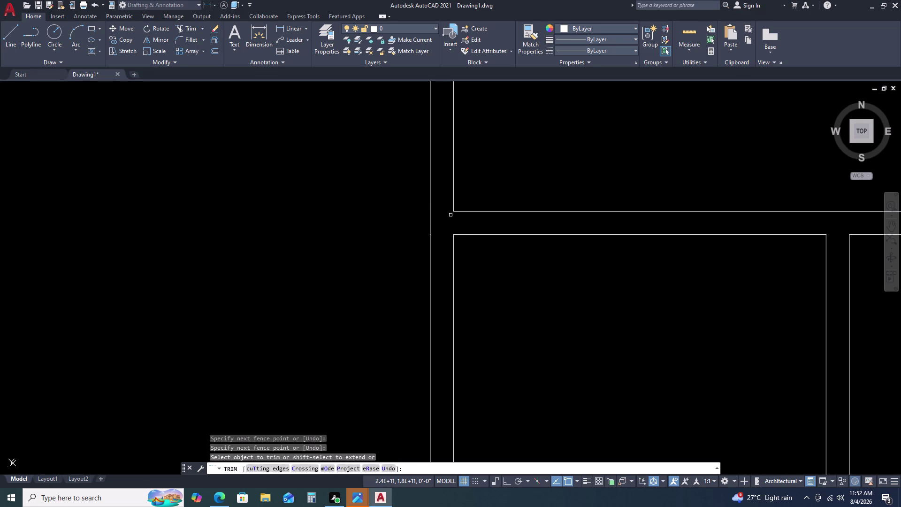
scroll(down, 3)
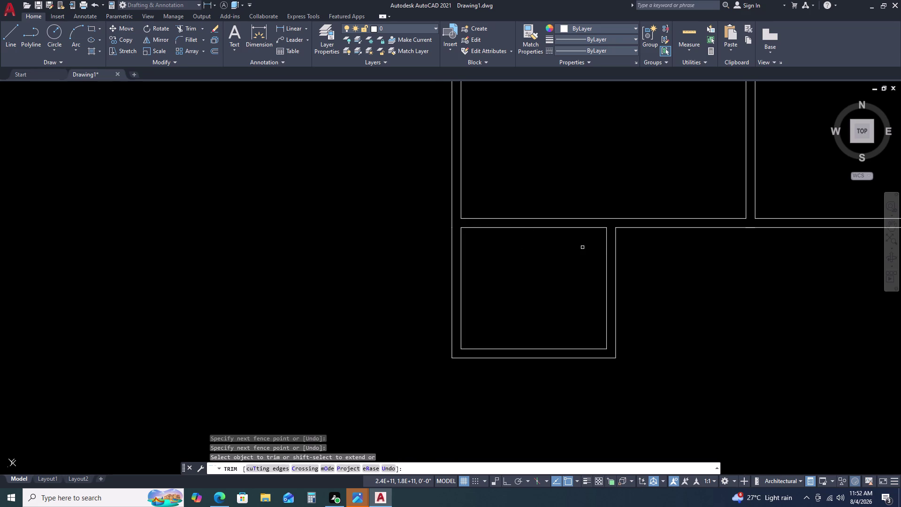
key(Escape)
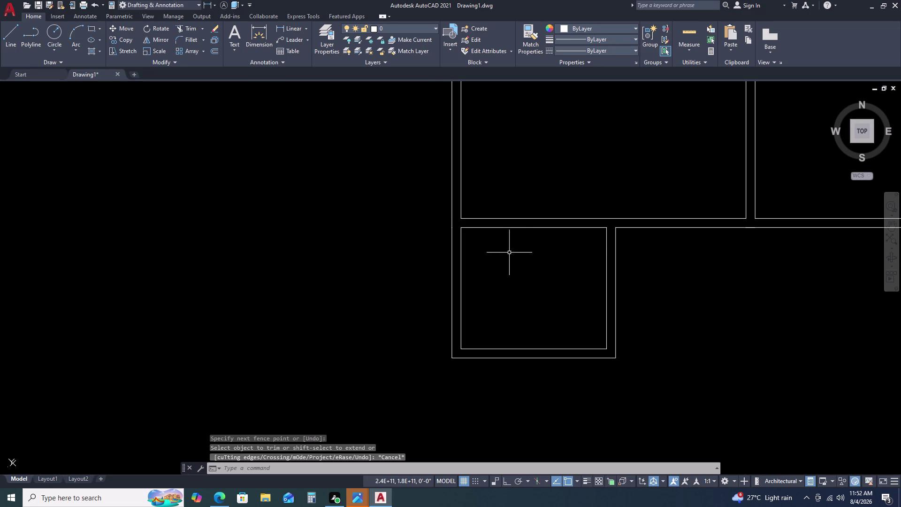
drag(440, 221, 446, 233)
click(481, 311)
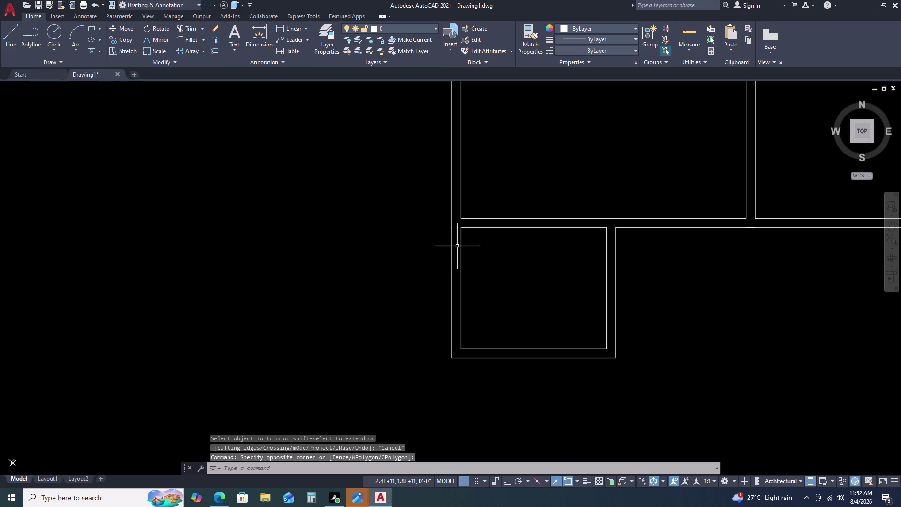
scroll(up, 3)
click(440, 218)
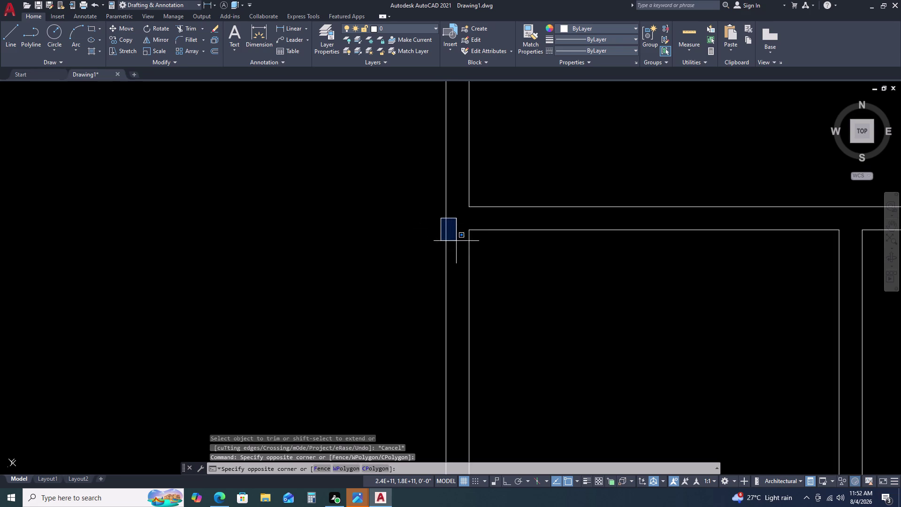
click(457, 258)
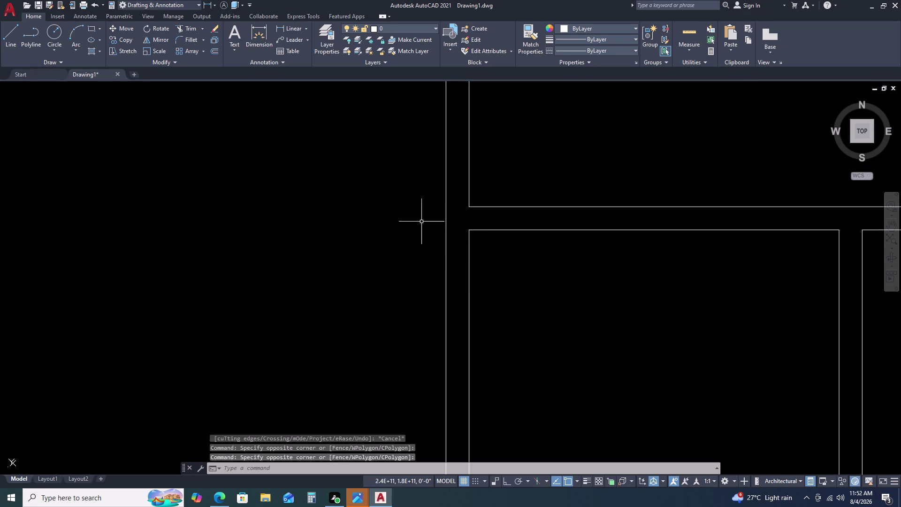
drag(394, 141, 407, 149)
click(595, 383)
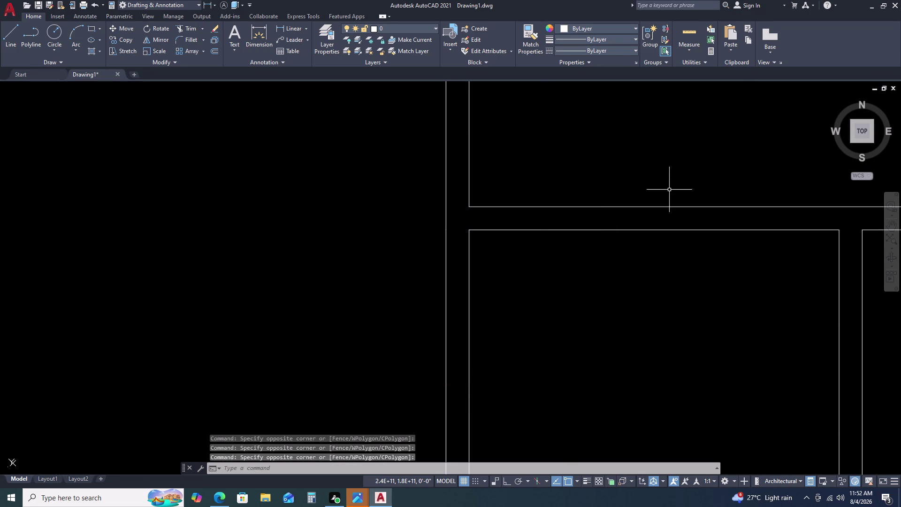
scroll(down, 3)
middle_drag(758, 297, 618, 240)
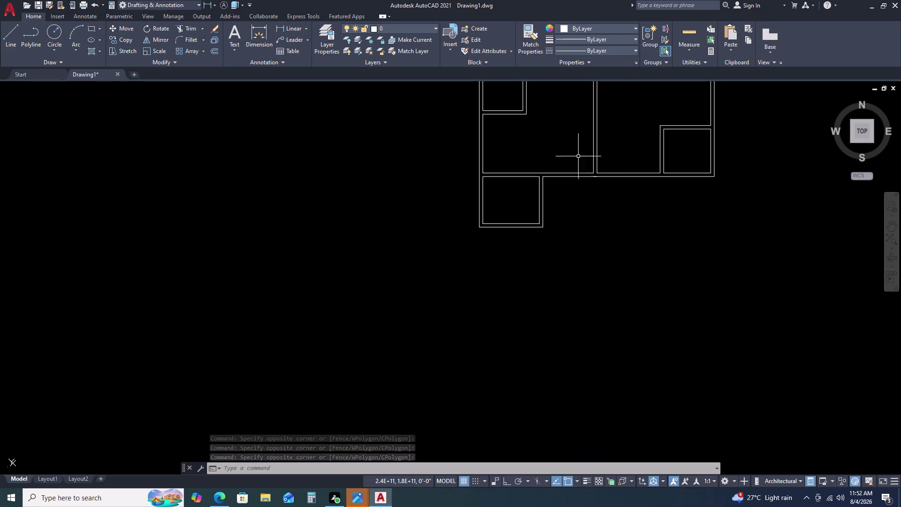
click(570, 137)
click(611, 203)
scroll(up, 3)
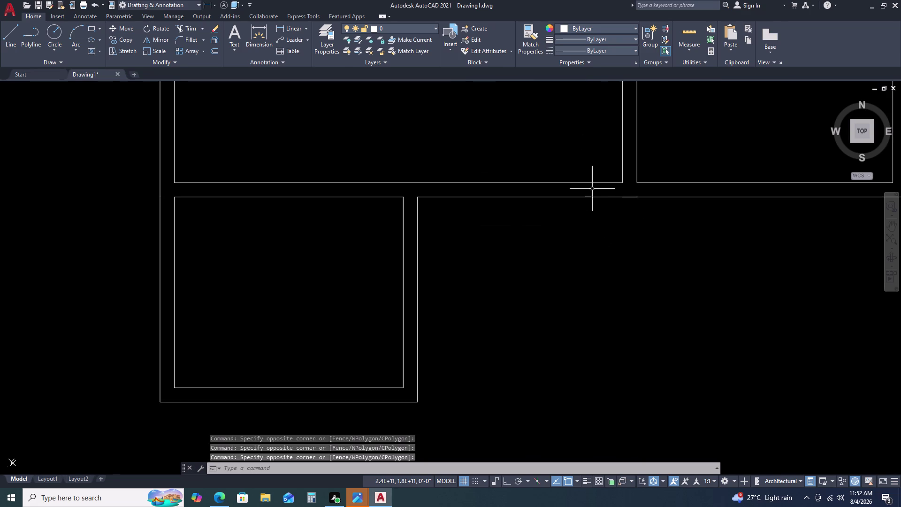
click(630, 196)
scroll(down, 3)
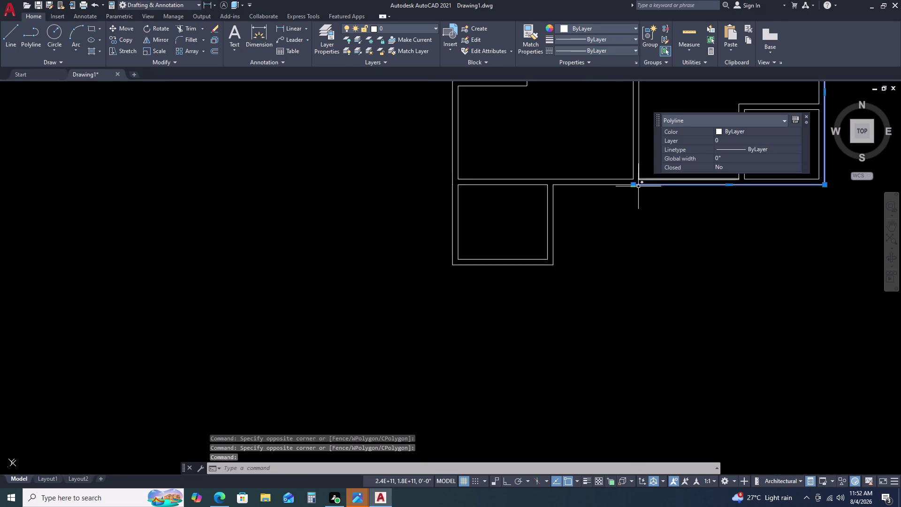
middle_drag(679, 203, 586, 246)
middle_drag(580, 248, 576, 249)
scroll(up, 3)
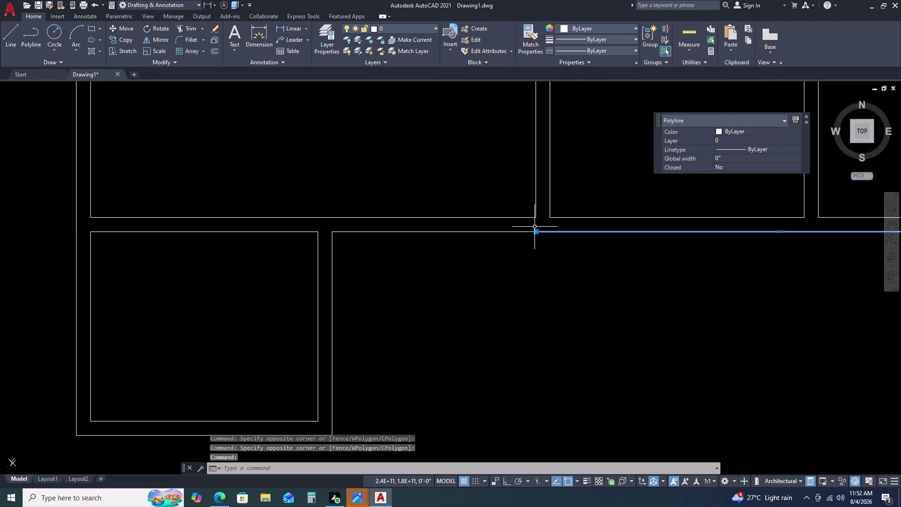
scroll(down, 3)
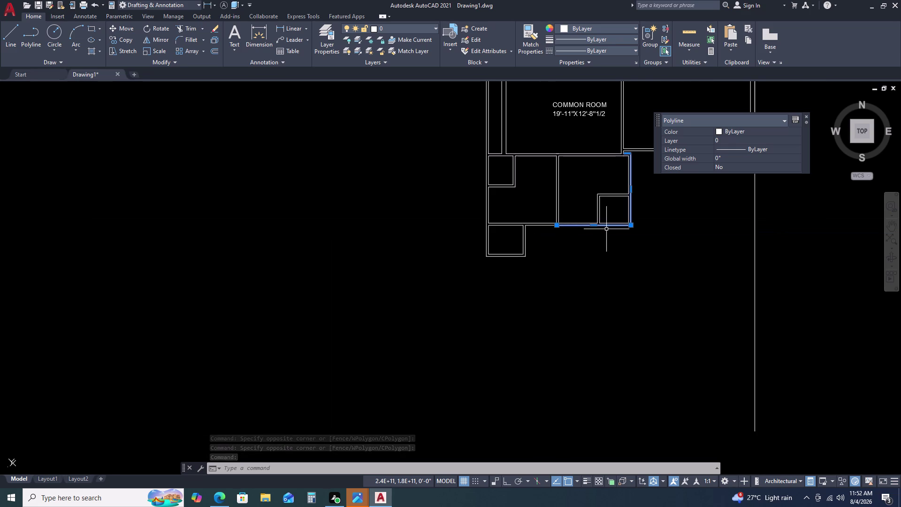
key(Escape)
key(Escape)
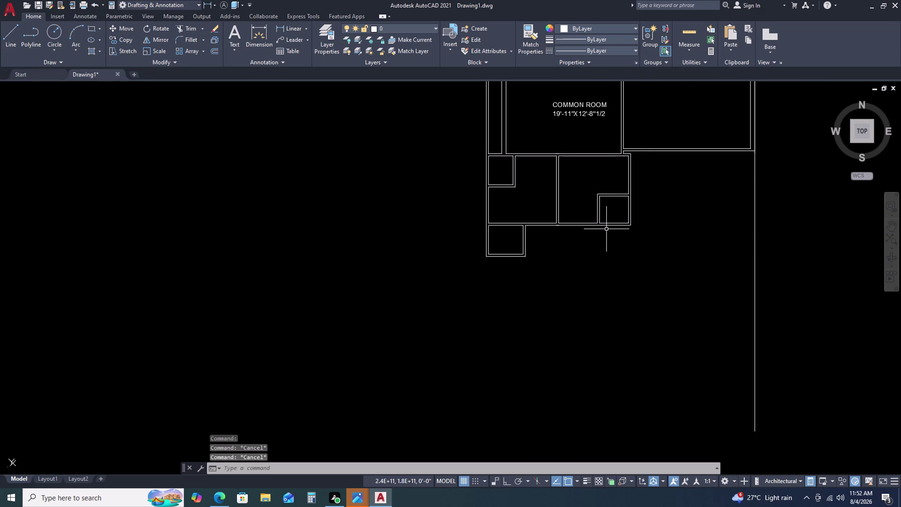
text(TR)
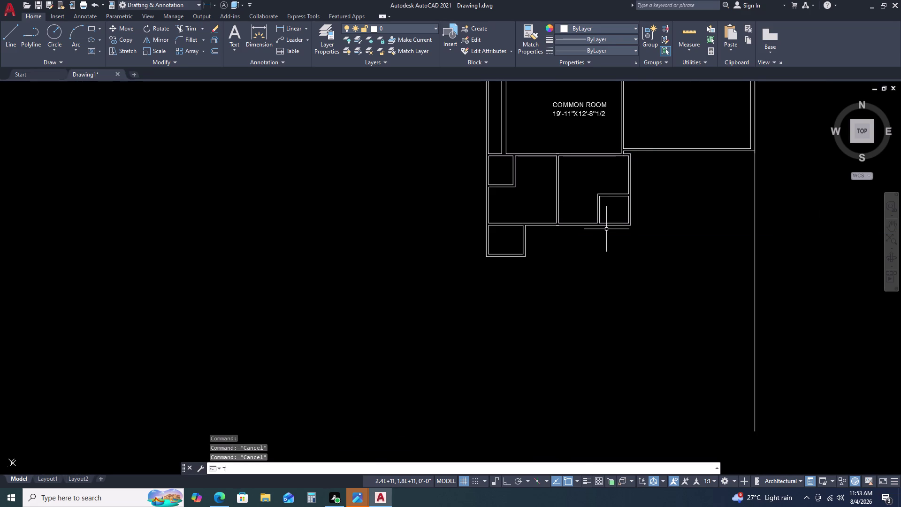
Trim away the last leftover wall line segment and end the trim.
key(space)
scroll(up, 3)
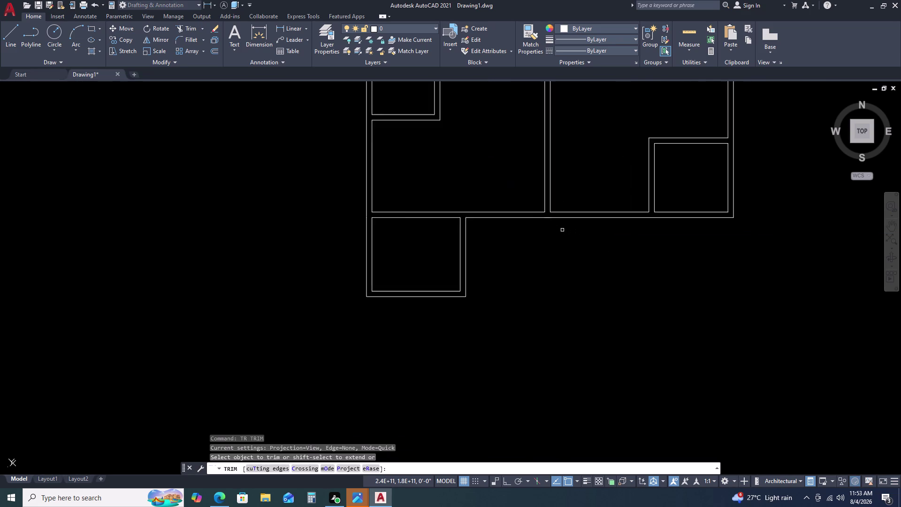
scroll(up, 3)
click(538, 211)
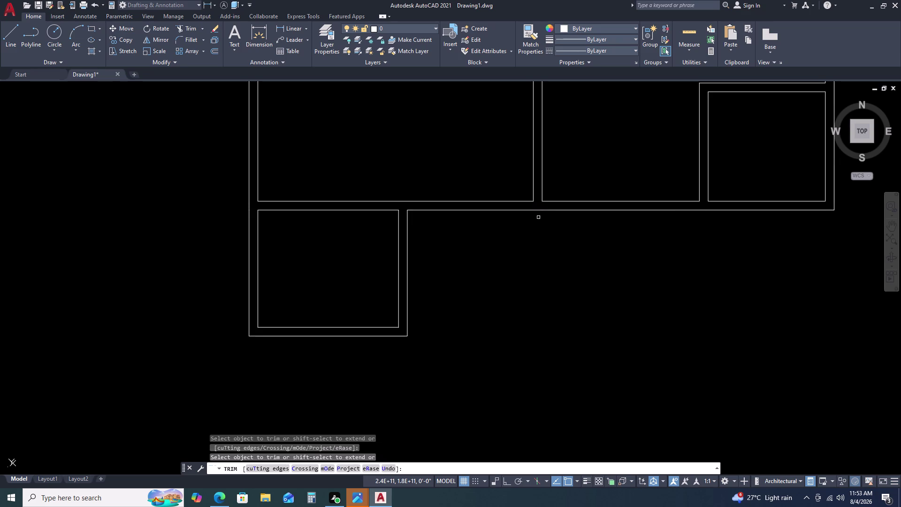
scroll(down, 3)
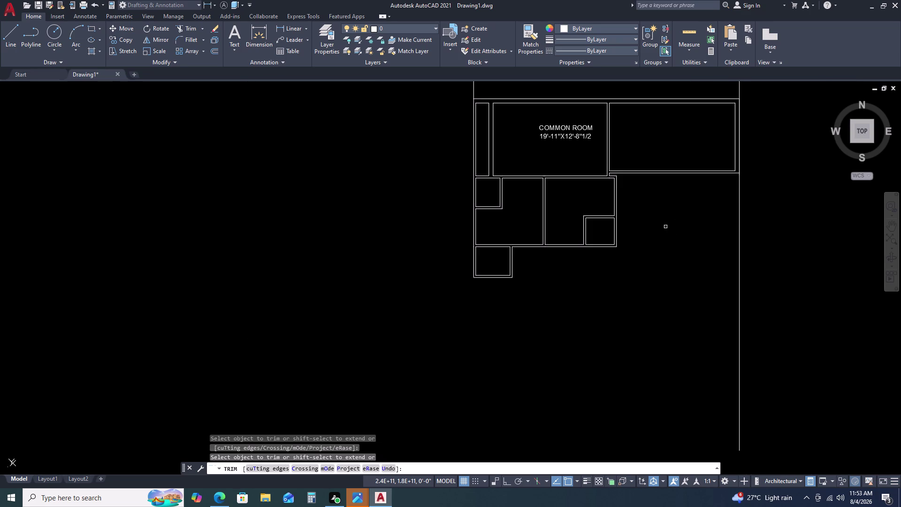
middle_drag(663, 233, 643, 199)
middle_click(637, 200)
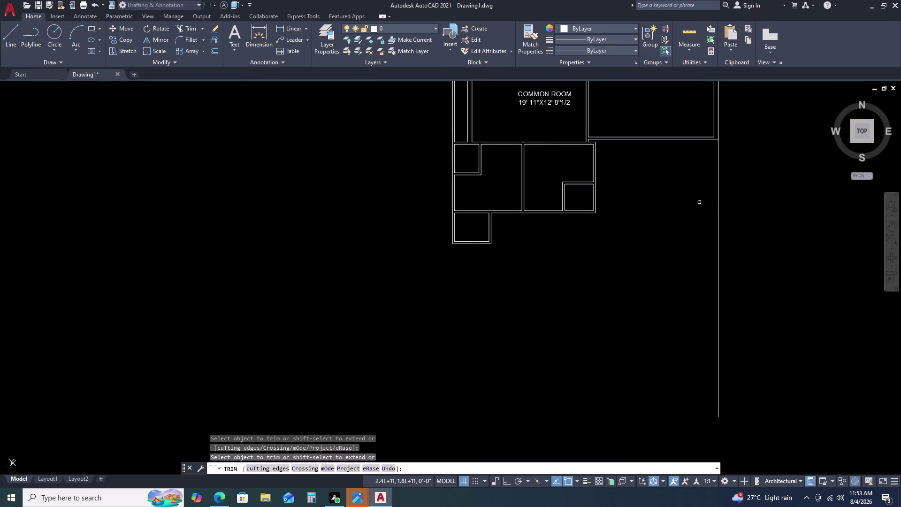
key(Escape)
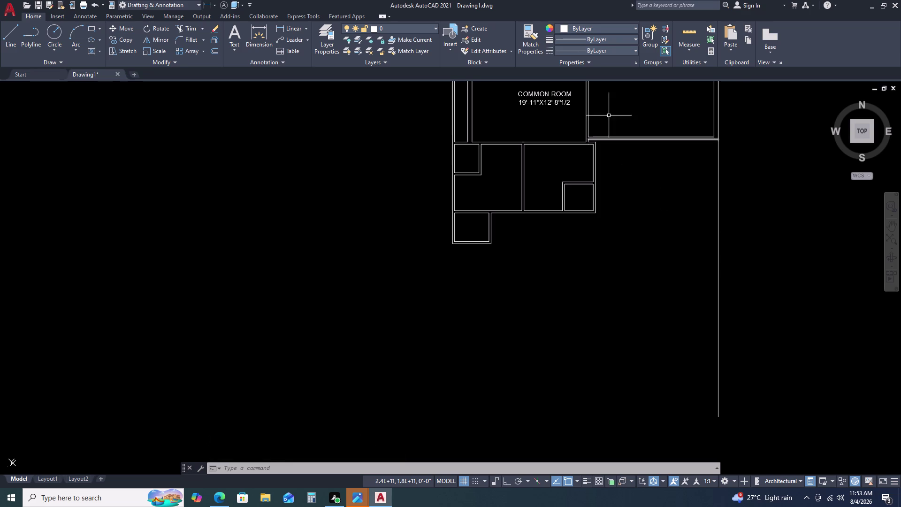
Pan and zoom around the plan toward the empty area beside it.
scroll(up, 3)
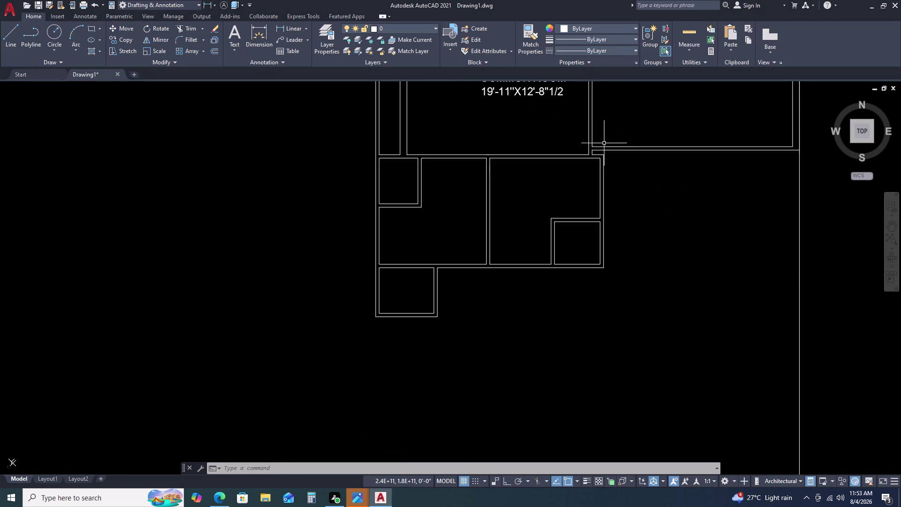
scroll(up, 3)
middle_drag(650, 113, 612, 127)
middle_click(613, 128)
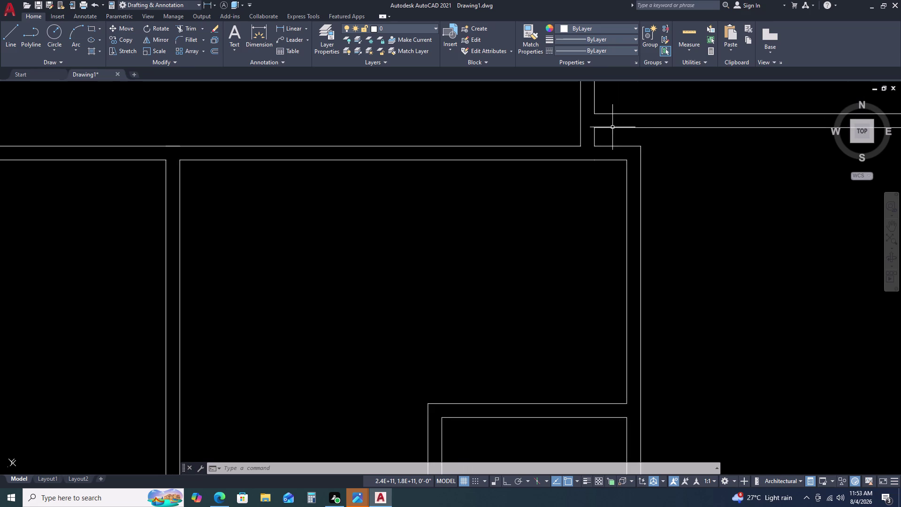
scroll(up, 3)
scroll(down, 3)
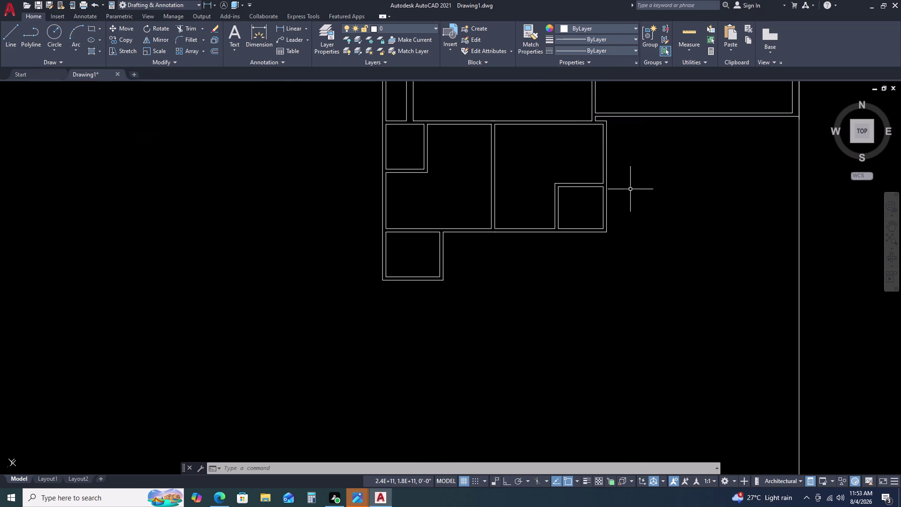
middle_drag(626, 195, 584, 121)
scroll(down, 3)
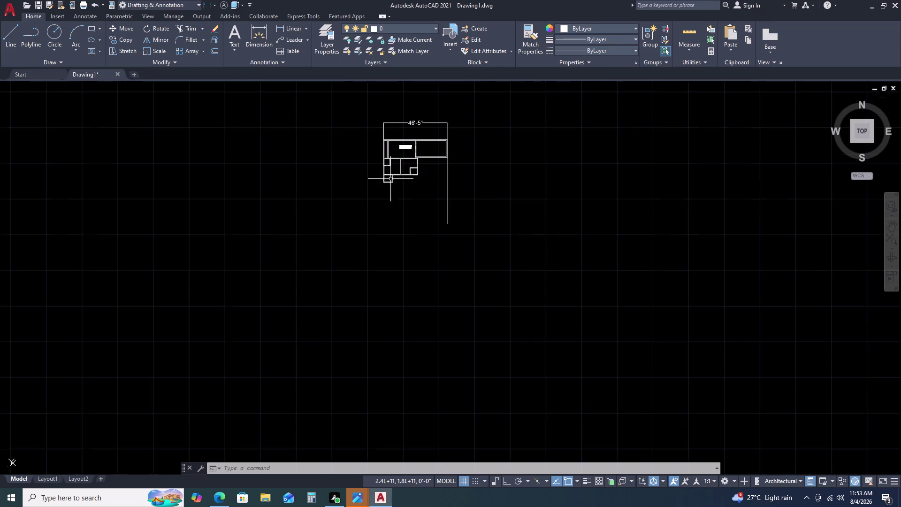
scroll(up, 3)
scroll(up, 3)
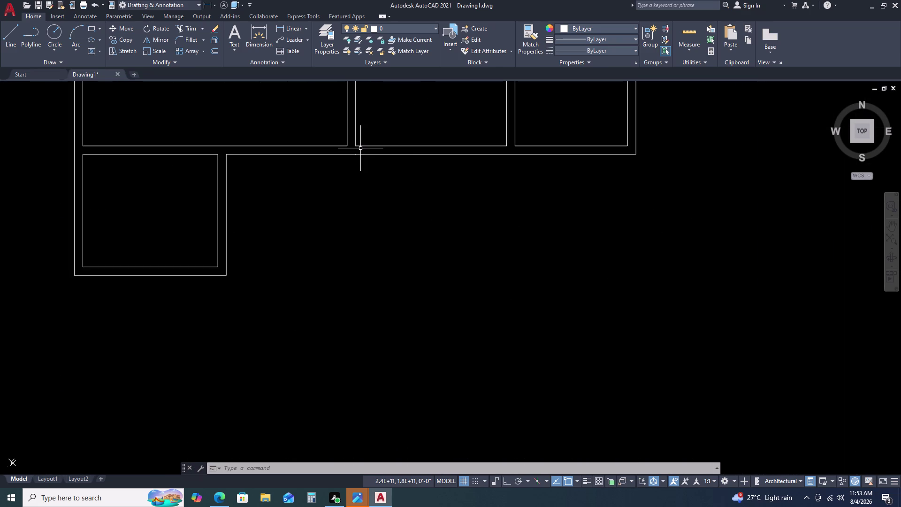
click(356, 156)
click(355, 159)
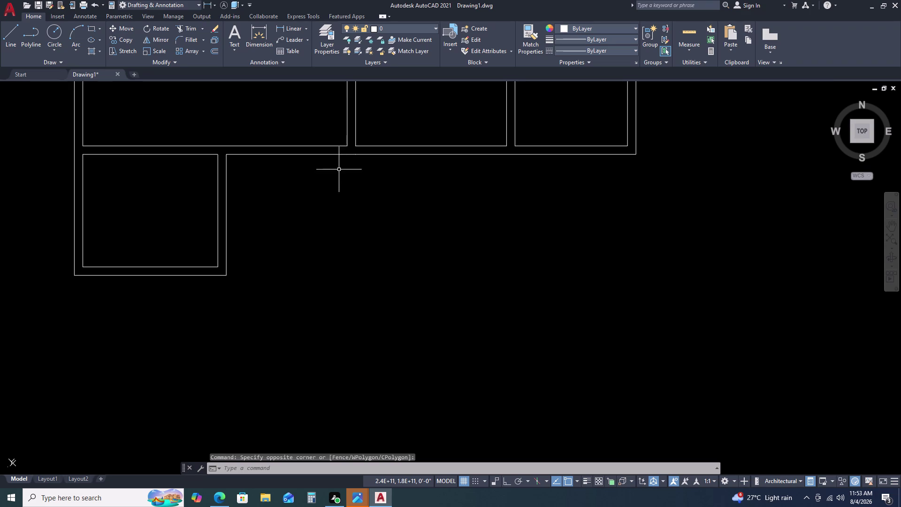
scroll(down, 3)
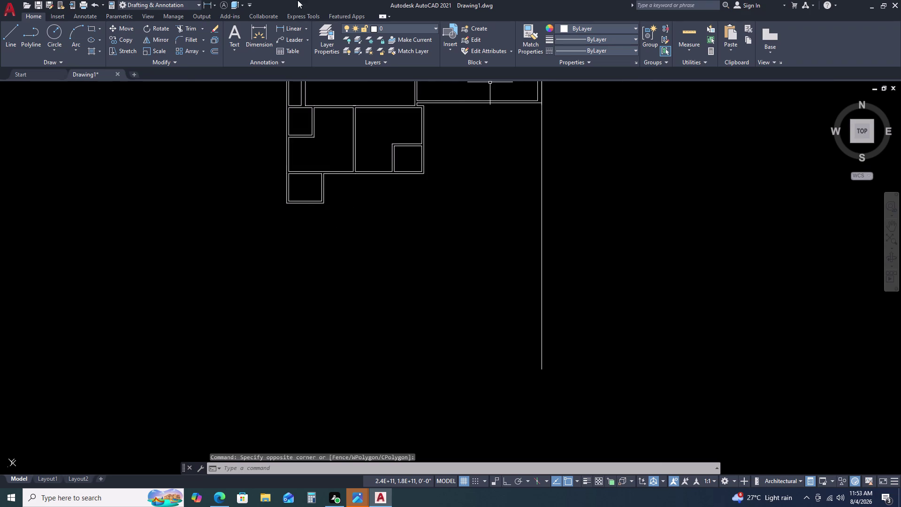
scroll(down, 3)
middle_click(294, 137)
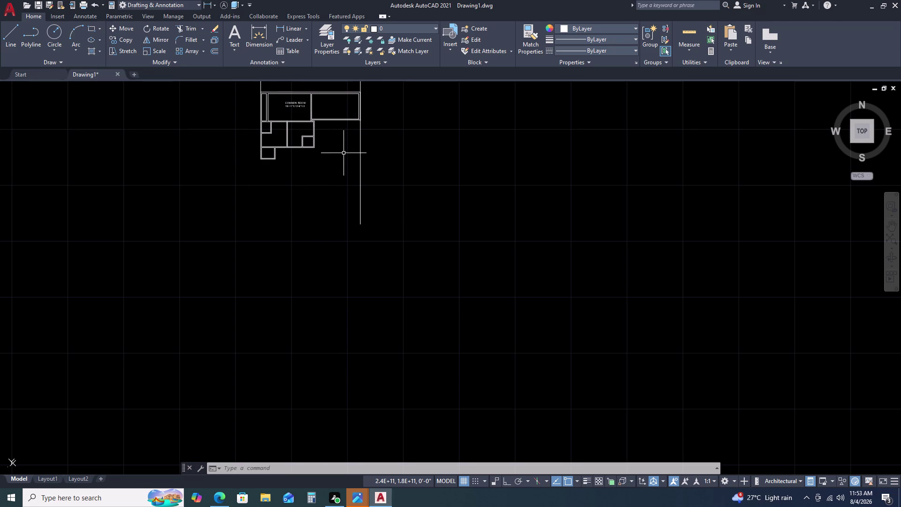
scroll(up, 3)
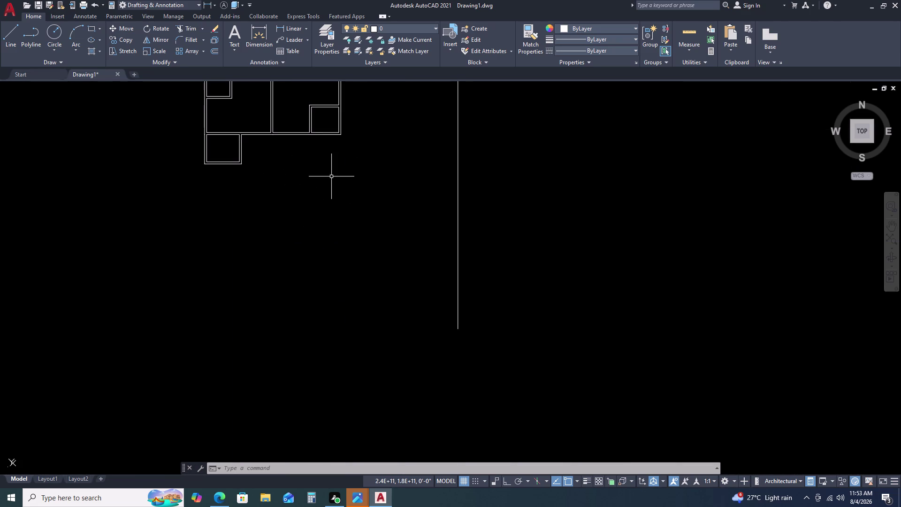
Start a rectangle below the plan using Dimensions, with length 9'5.
text(REC)
key(space)
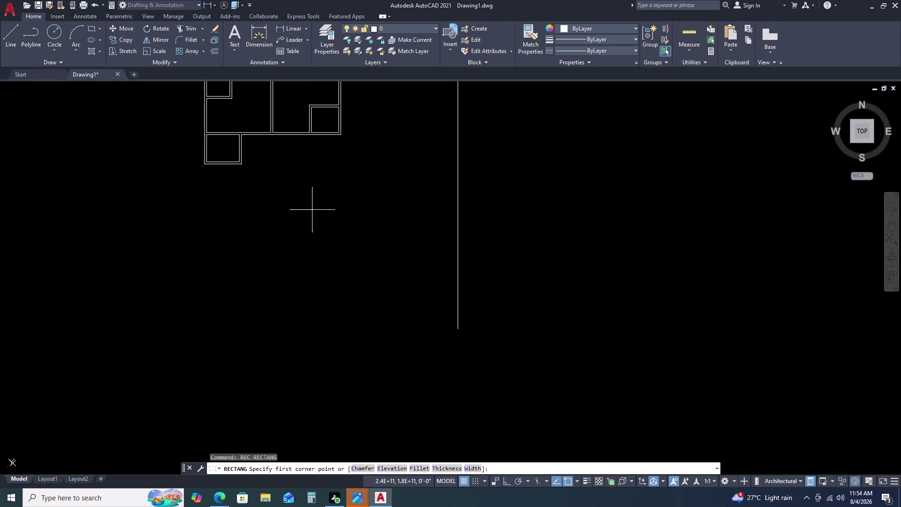
click(272, 207)
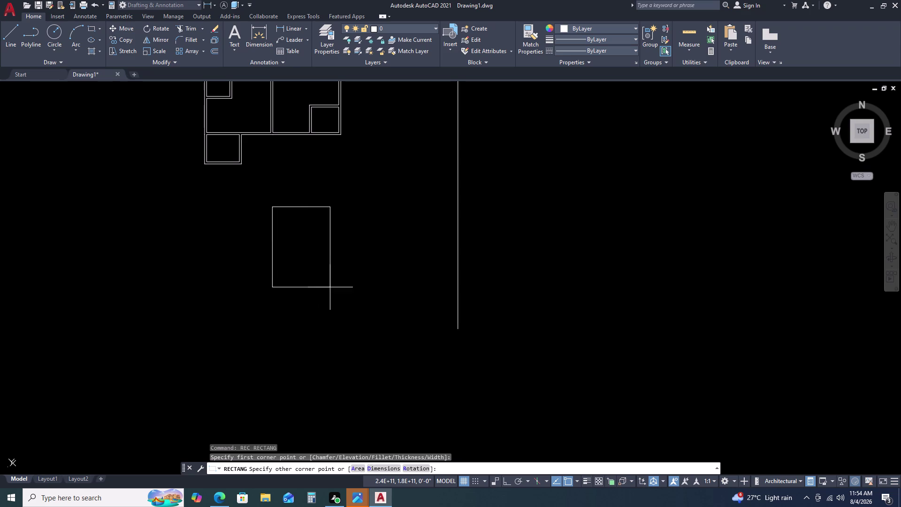
text(D)
key(space)
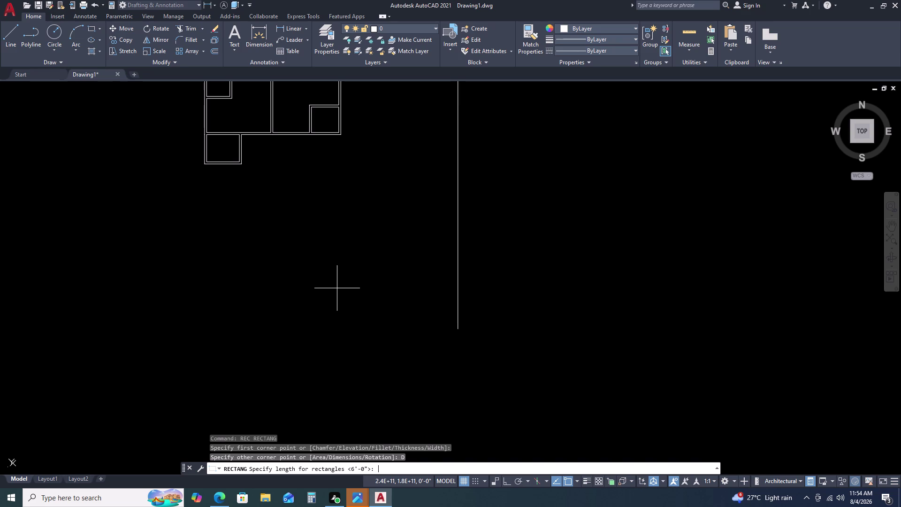
key(9)
key(apostrophe)
key(5)
key(Return)
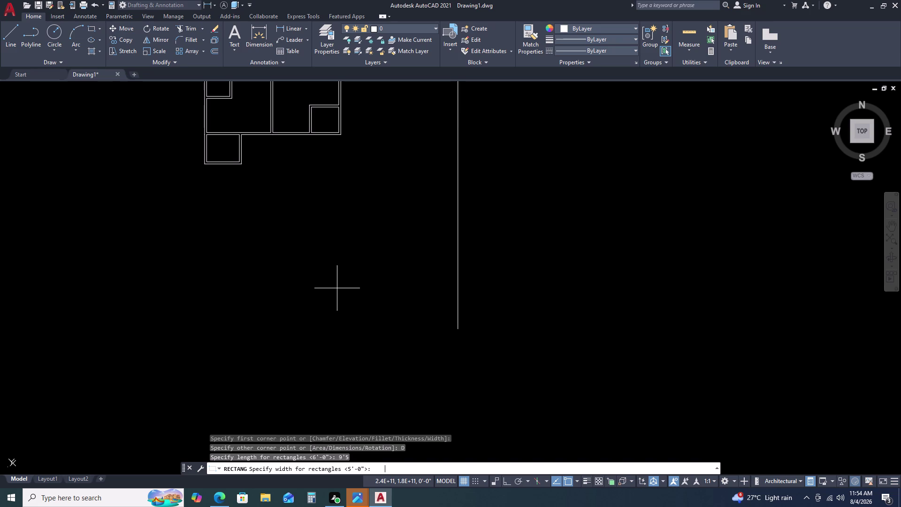
Give the rectangle width 11'7.5, place it, and select it.
text(1)
text(1')
text(7.5)
key(Return)
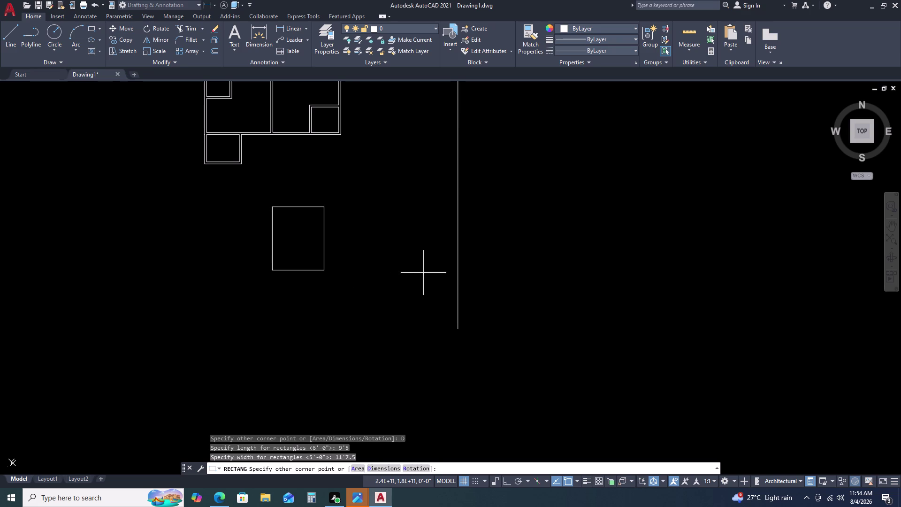
click(340, 237)
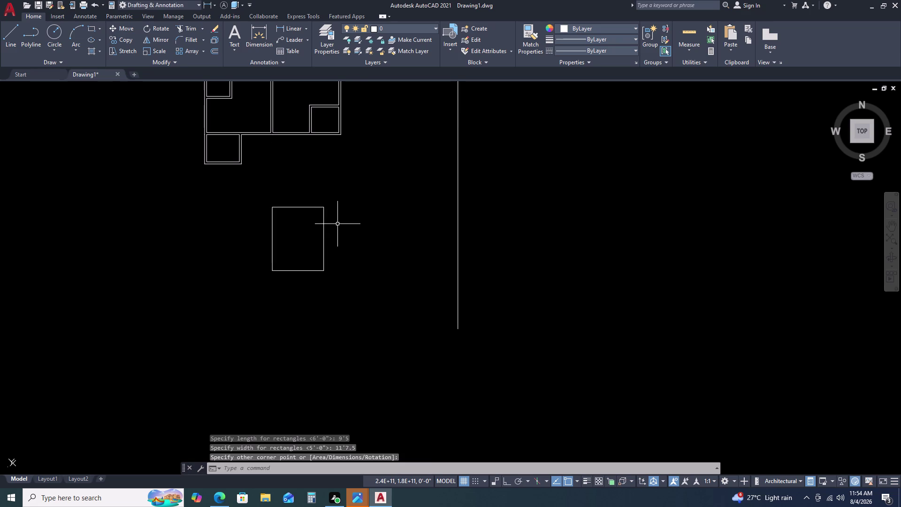
click(310, 203)
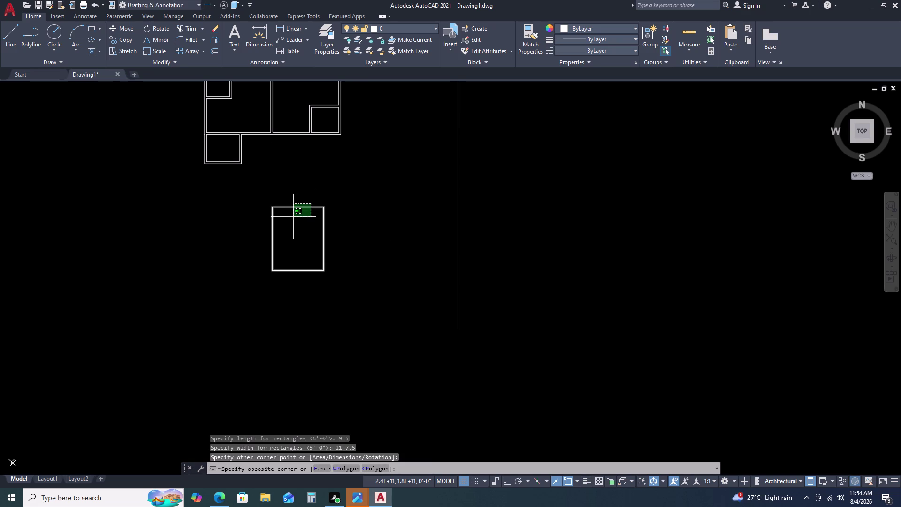
click(293, 210)
Offset the room rectangle 4.5 outward to form a double wall.
text(O)
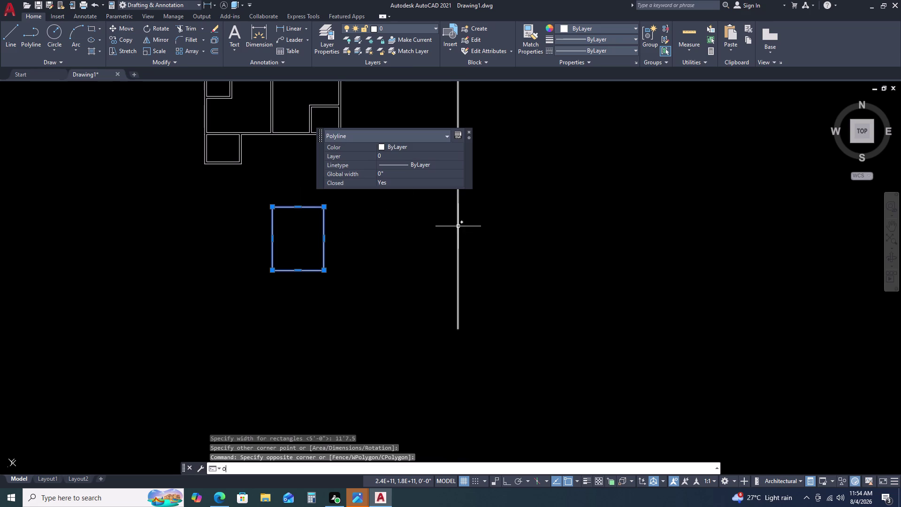
key(space)
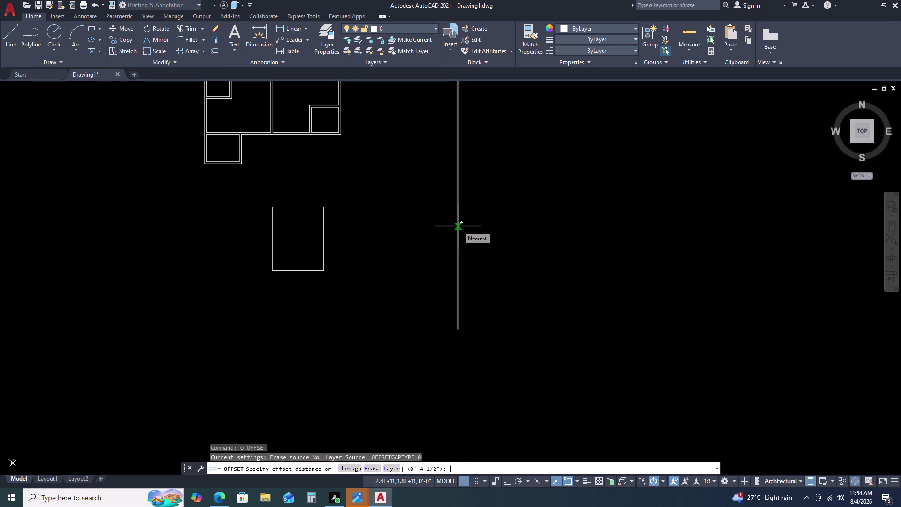
text(4.5)
key(Return)
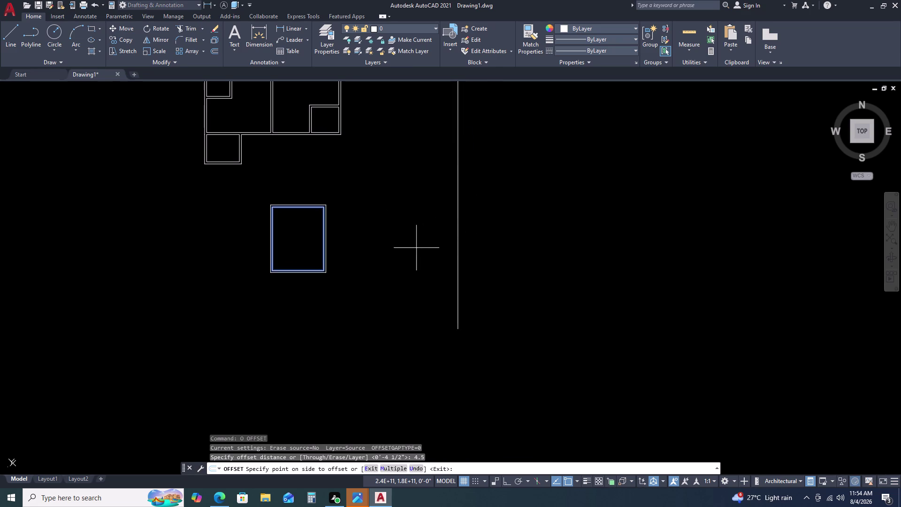
click(406, 272)
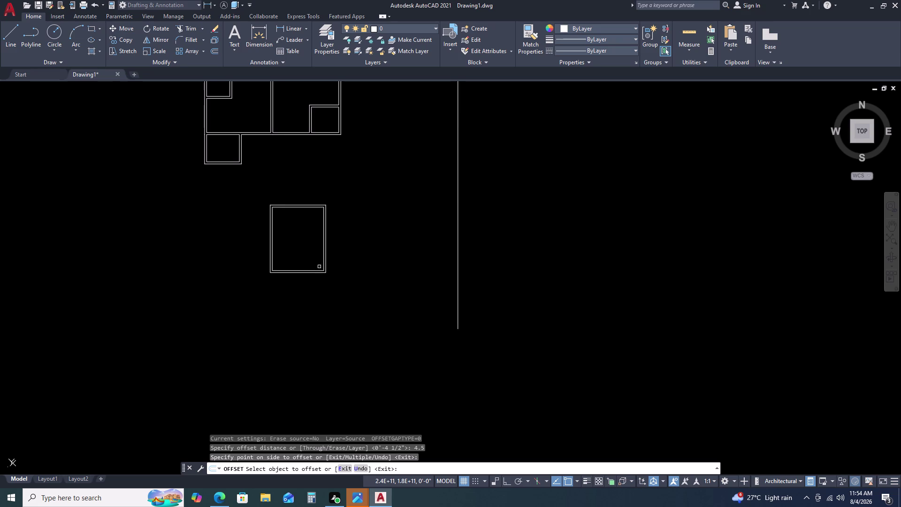
middle_drag(313, 261, 320, 265)
scroll(up, 3)
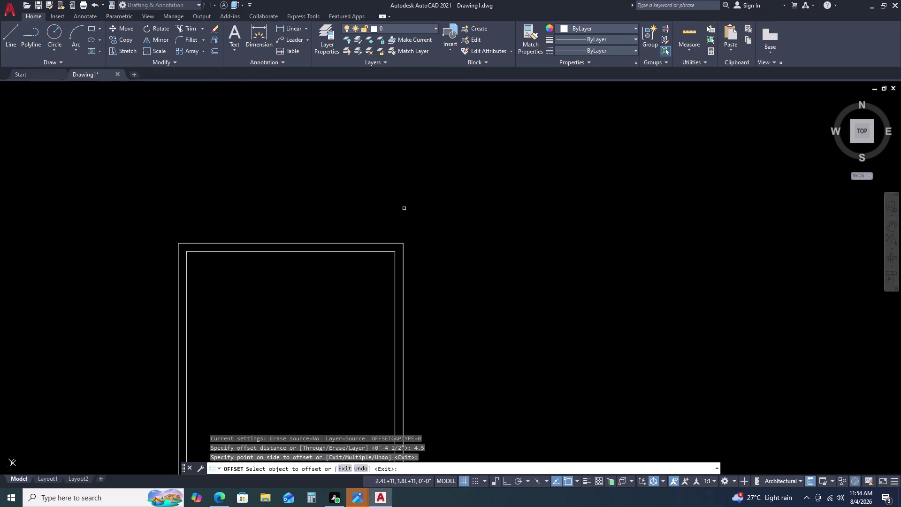
scroll(down, 3)
key(Escape)
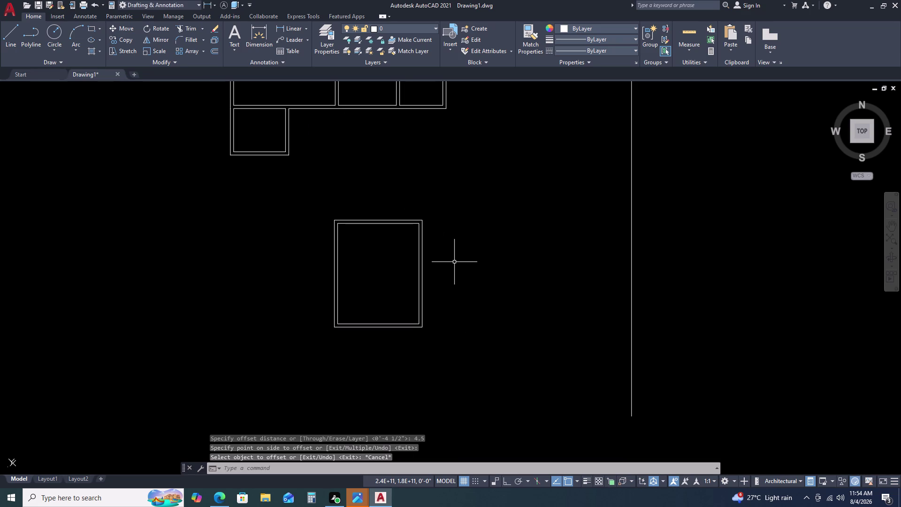
Begin a line at the top wall's outer corner, cancel it, and select the room outlines.
text(L)
key(space)
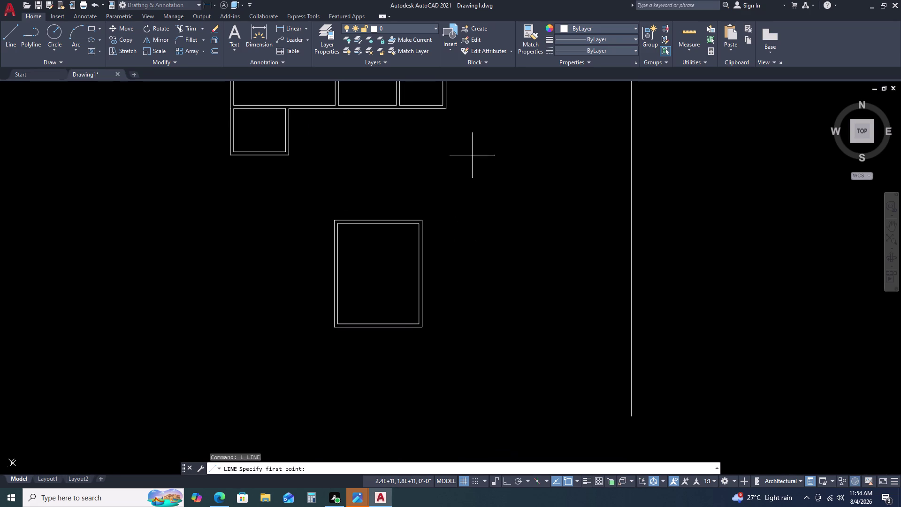
scroll(up, 3)
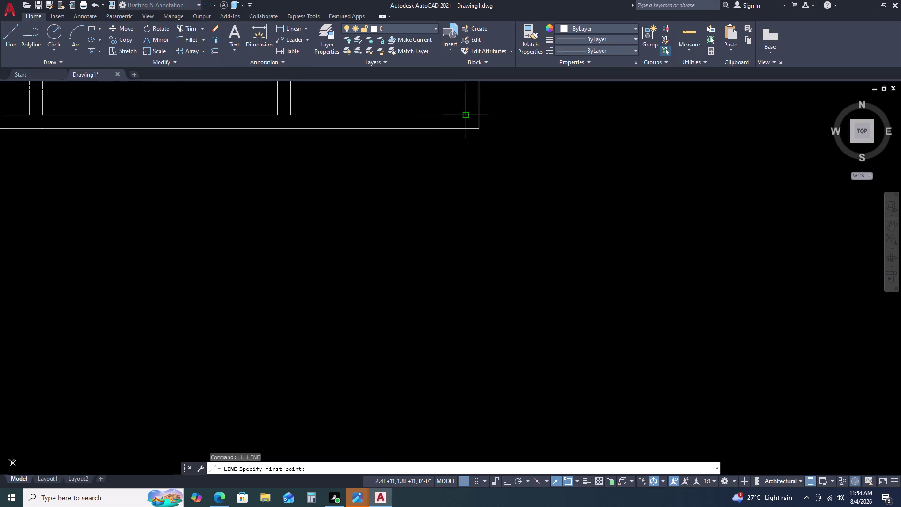
click(463, 118)
click(481, 118)
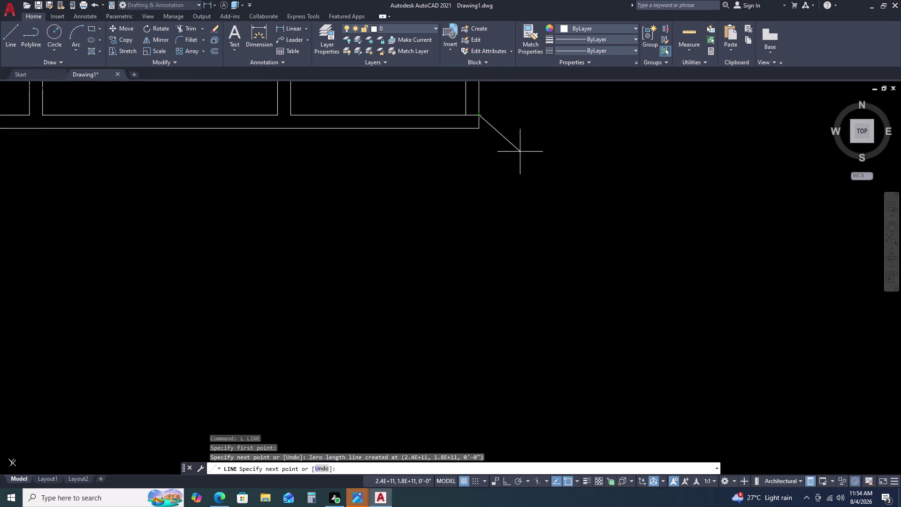
key(Escape)
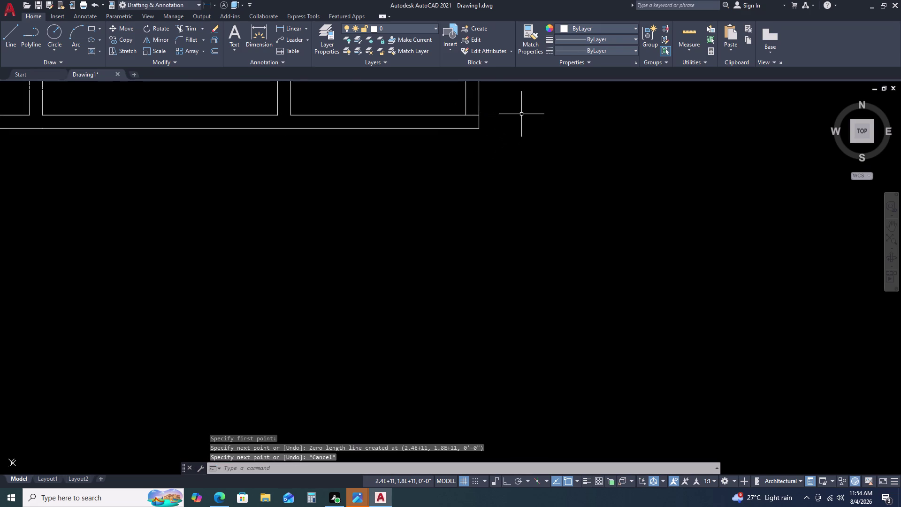
scroll(down, 3)
click(458, 300)
Explode both room outlines into separate lines.
click(411, 347)
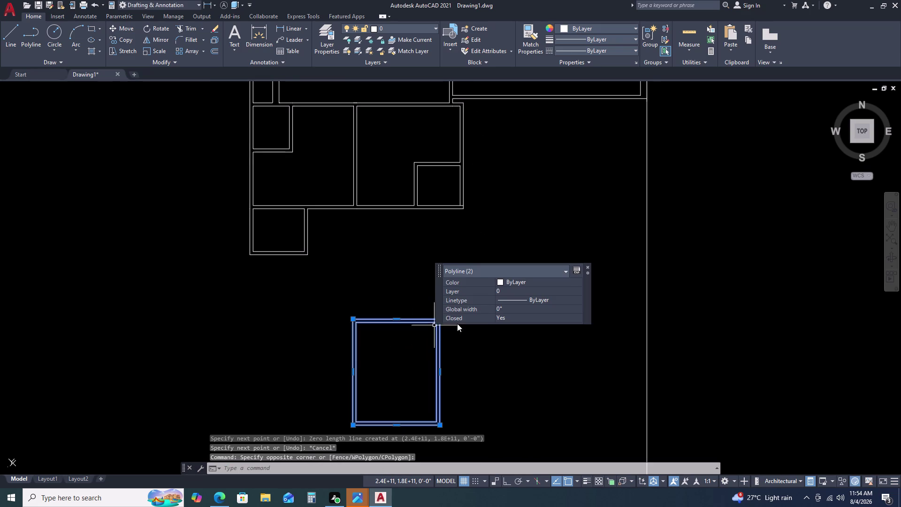
text(X)
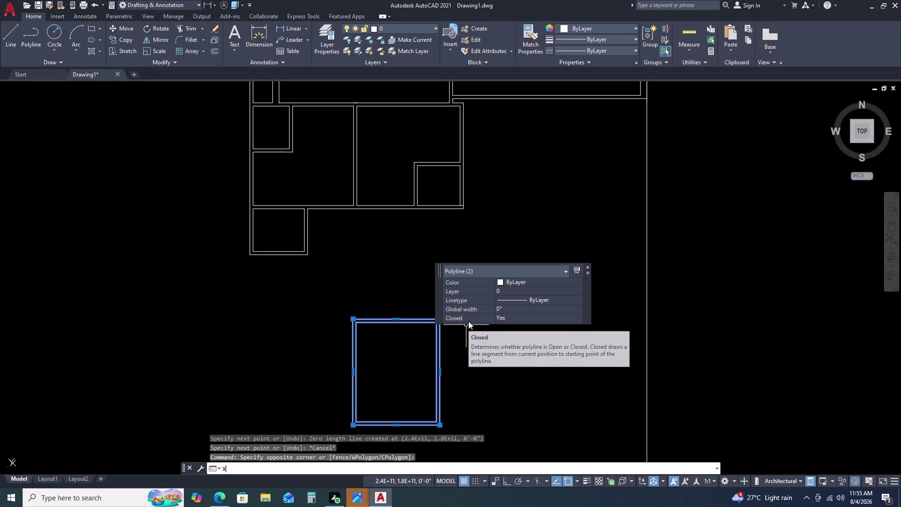
key(space)
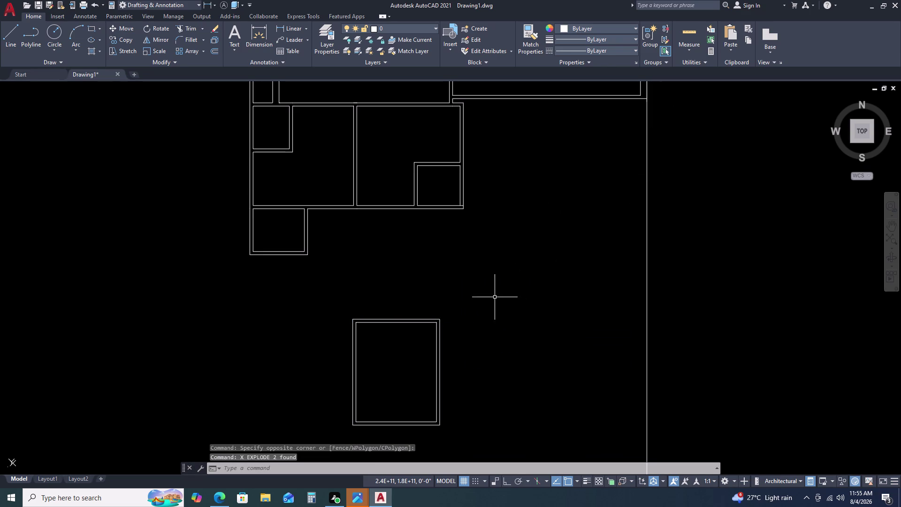
Select all eight exploded room lines and start moving them.
click(436, 295)
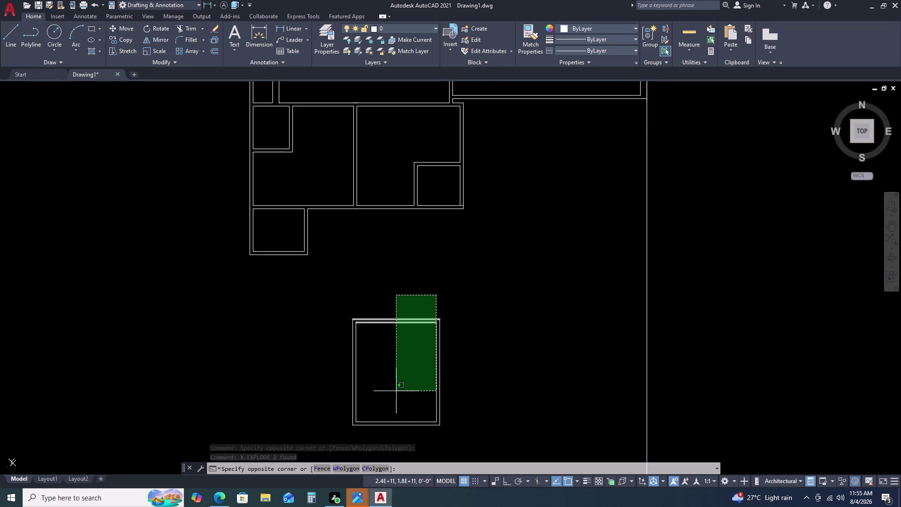
scroll(down, 3)
click(371, 414)
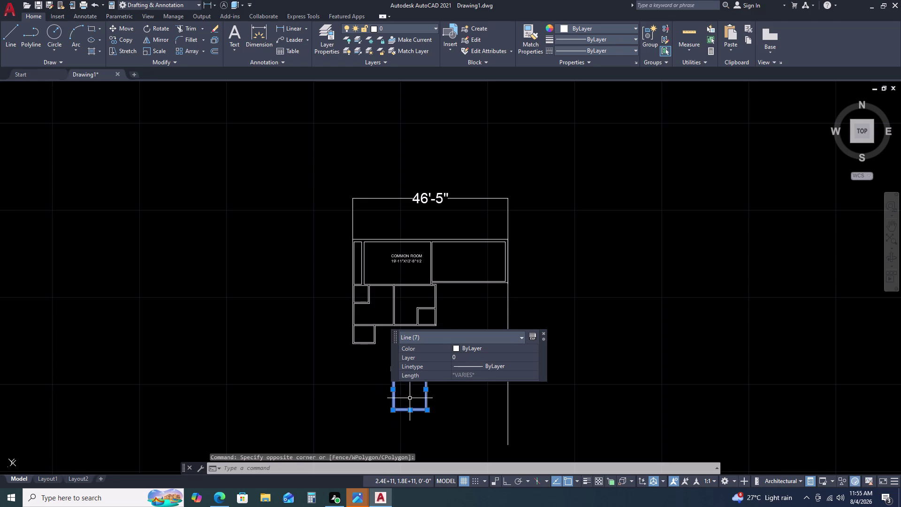
scroll(up, 3)
middle_drag(419, 390, 382, 388)
click(407, 400)
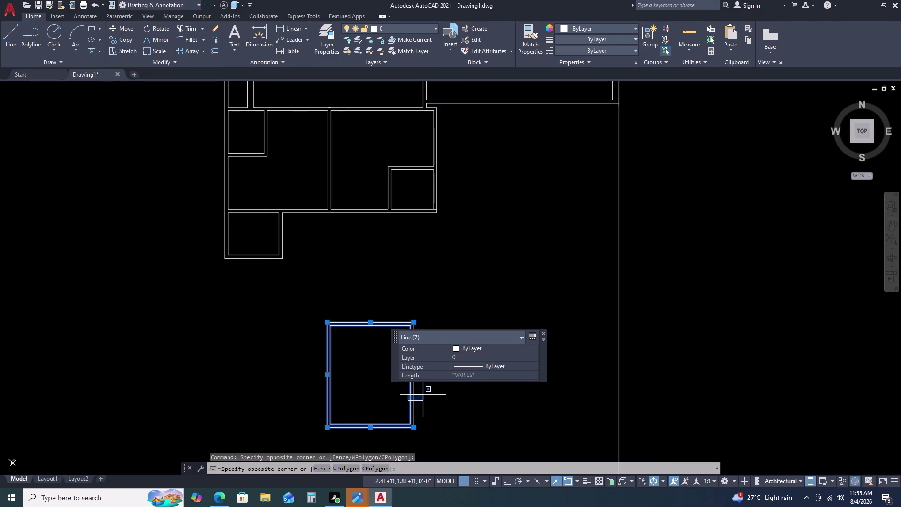
click(424, 389)
drag(418, 389, 411, 396)
click(361, 411)
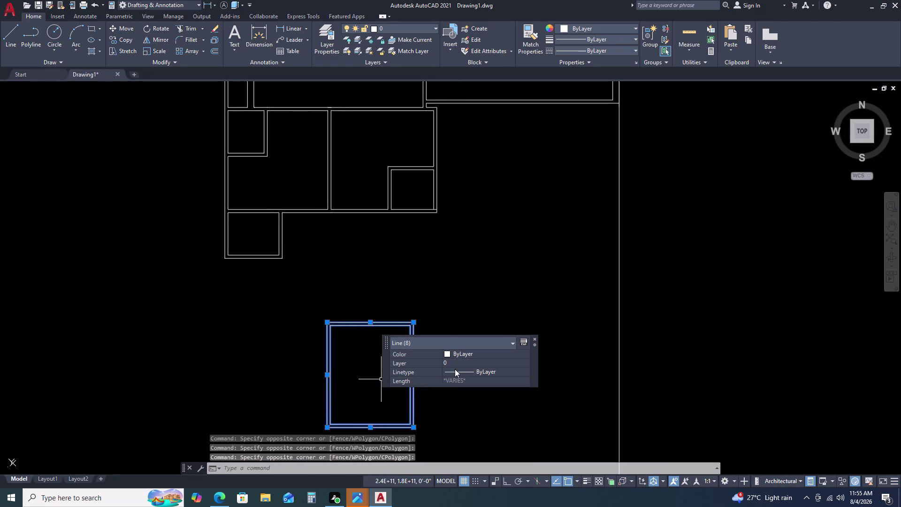
text(M)
key(space)
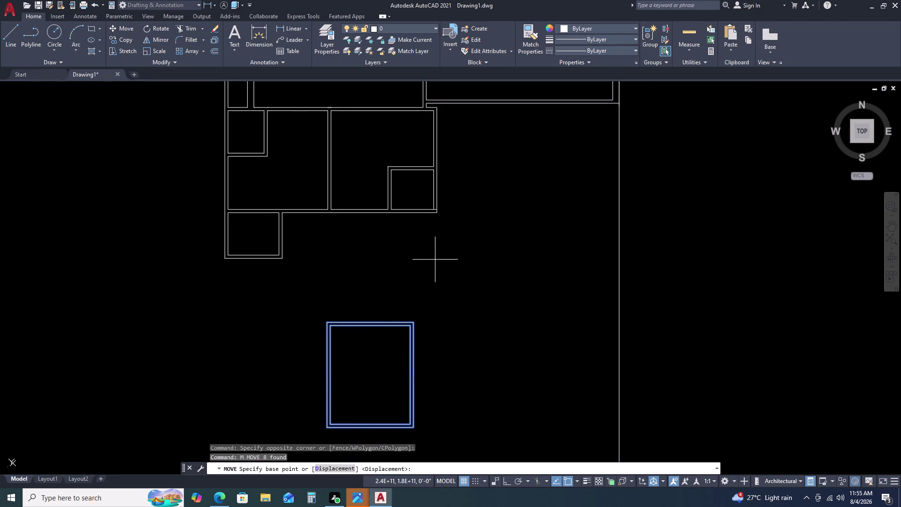
Move the room so its top-right corner snaps to the plan's wall corner.
click(411, 322)
scroll(up, 3)
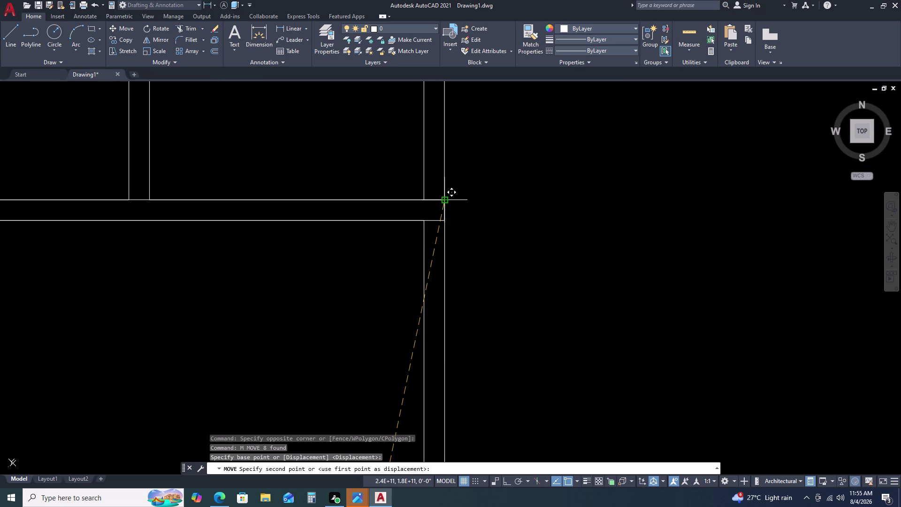
click(444, 201)
scroll(down, 3)
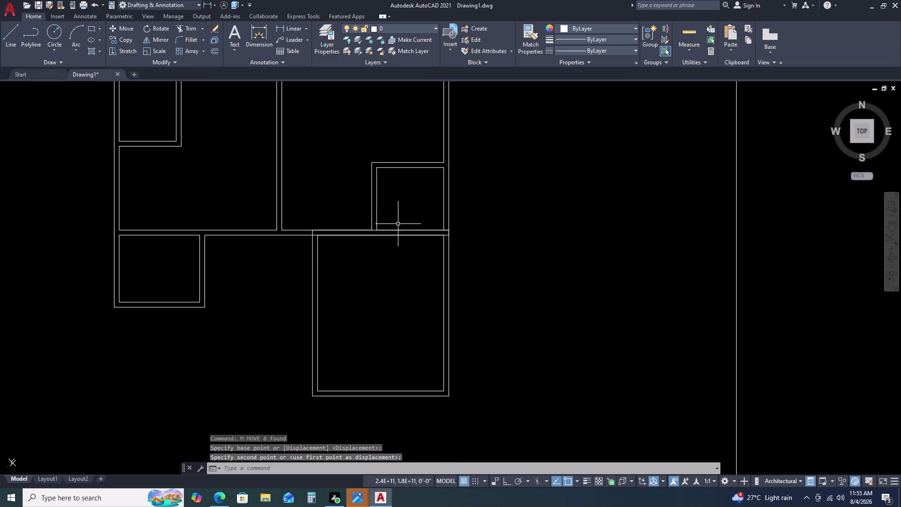
Delete the duplicate overlapping top wall lines.
click(401, 229)
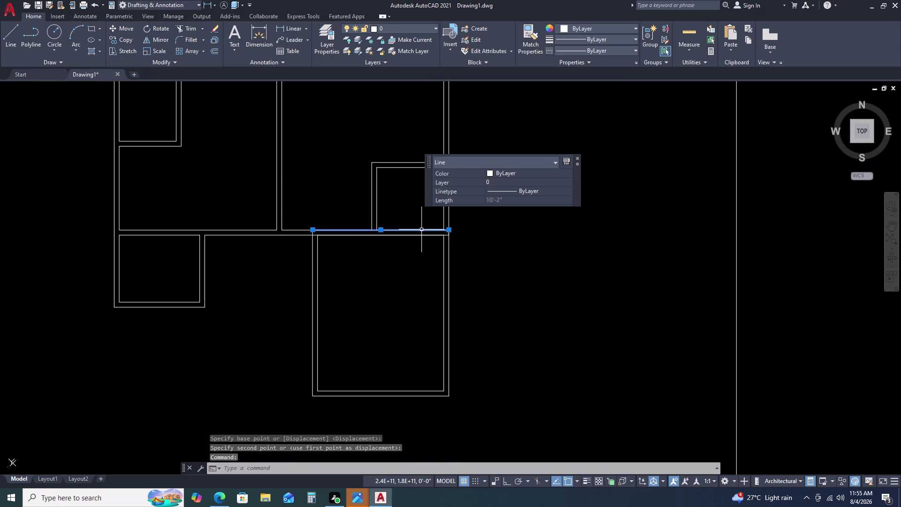
key(Delete)
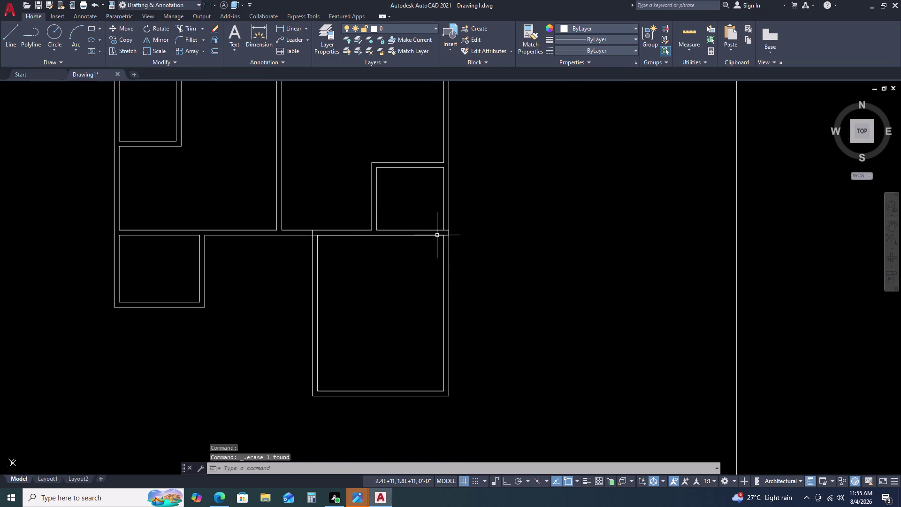
click(433, 235)
key(Delete)
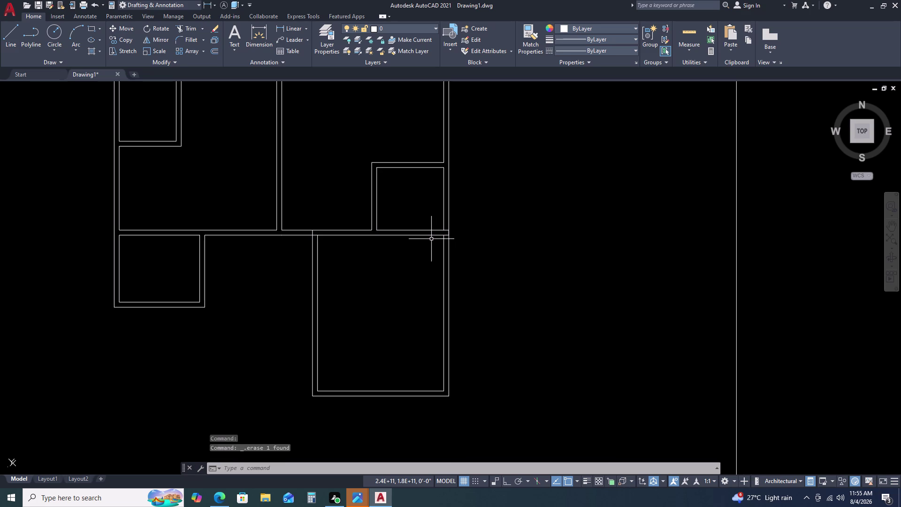
Trim the first three overlapping wall segments at the new room's junction.
text(TR)
key(space)
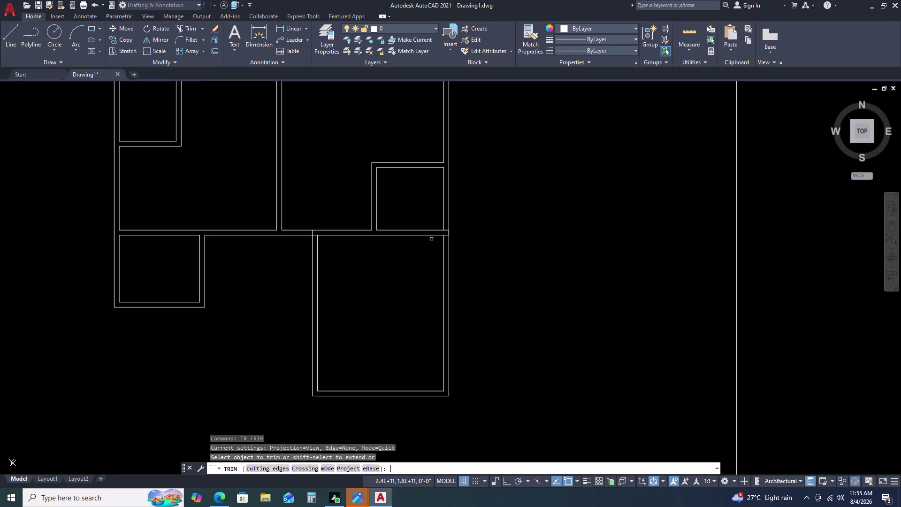
scroll(up, 3)
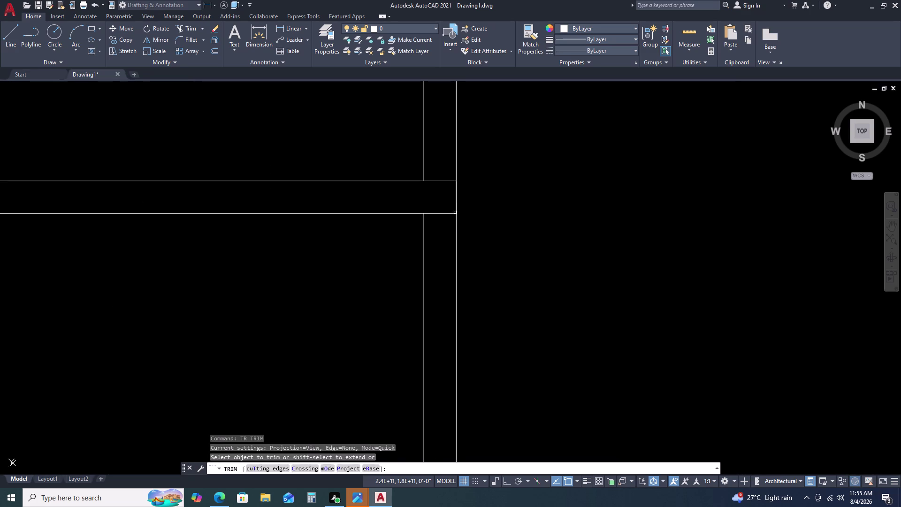
click(456, 201)
click(451, 180)
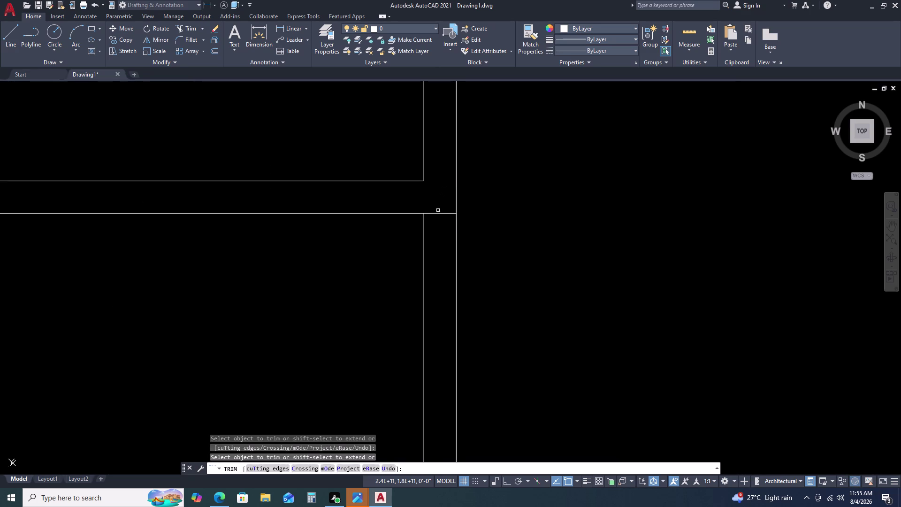
click(438, 213)
Trim the remaining two overlapping wall lines across the junction and end the trim.
scroll(down, 3)
scroll(up, 3)
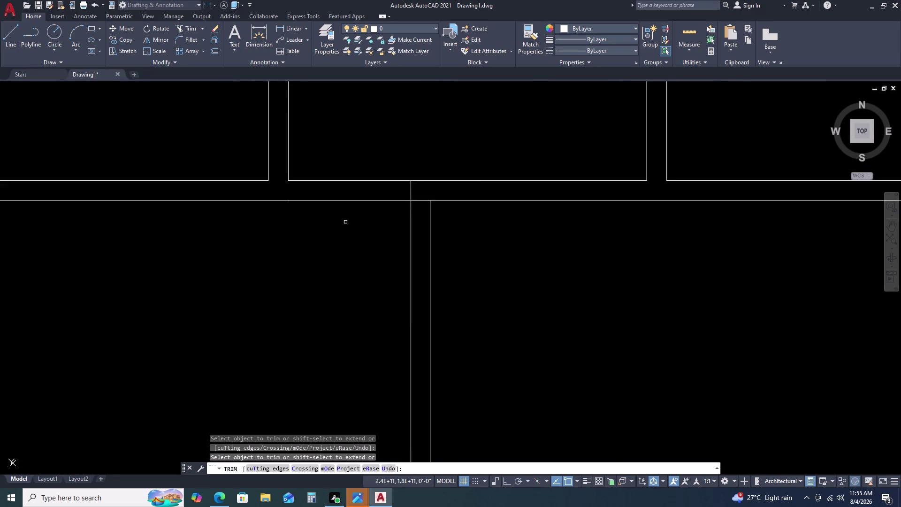
scroll(up, 3)
click(450, 172)
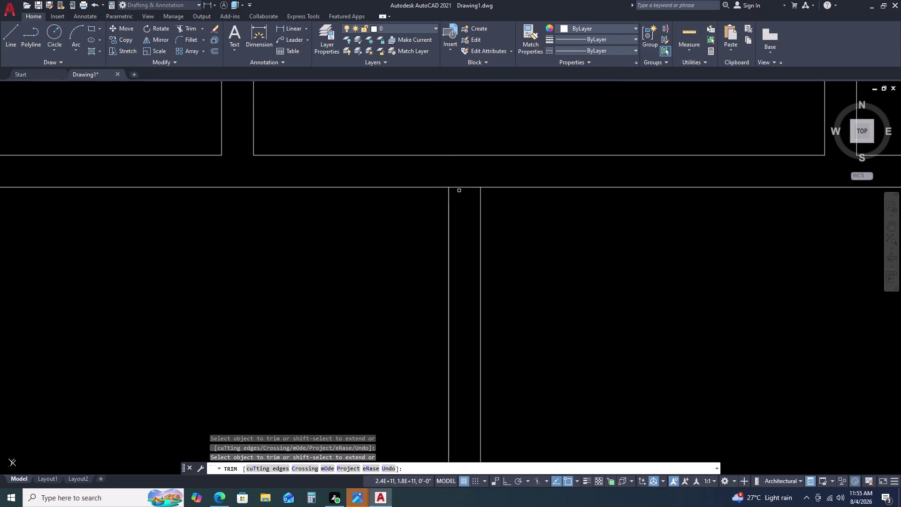
click(462, 187)
scroll(down, 3)
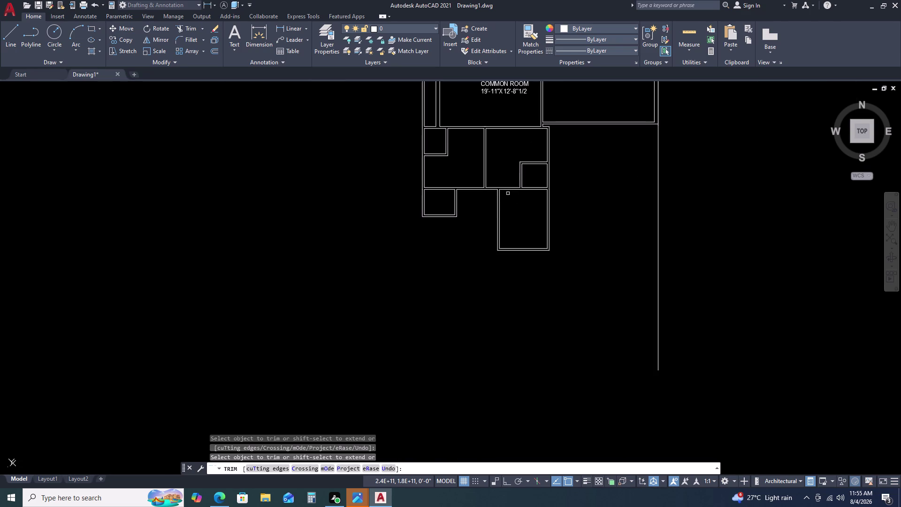
scroll(up, 3)
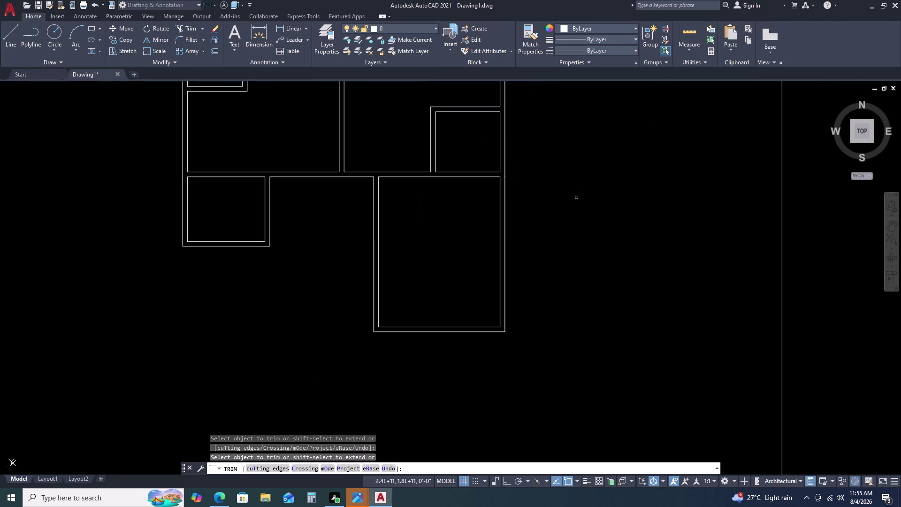
middle_drag(510, 193, 514, 199)
scroll(down, 3)
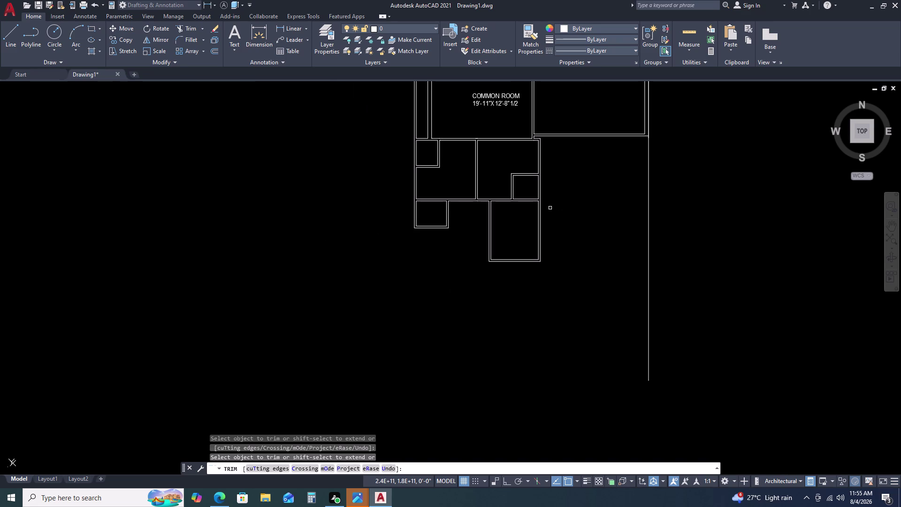
key(Escape)
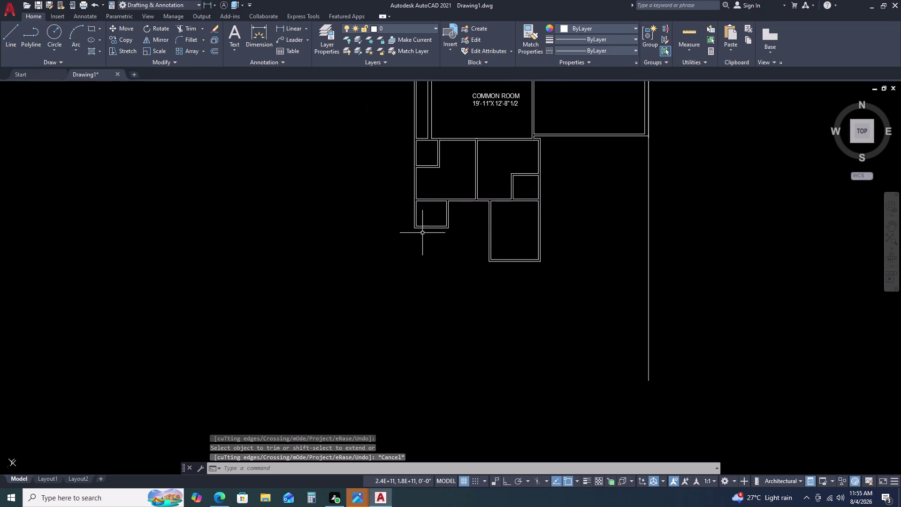
text(REC)
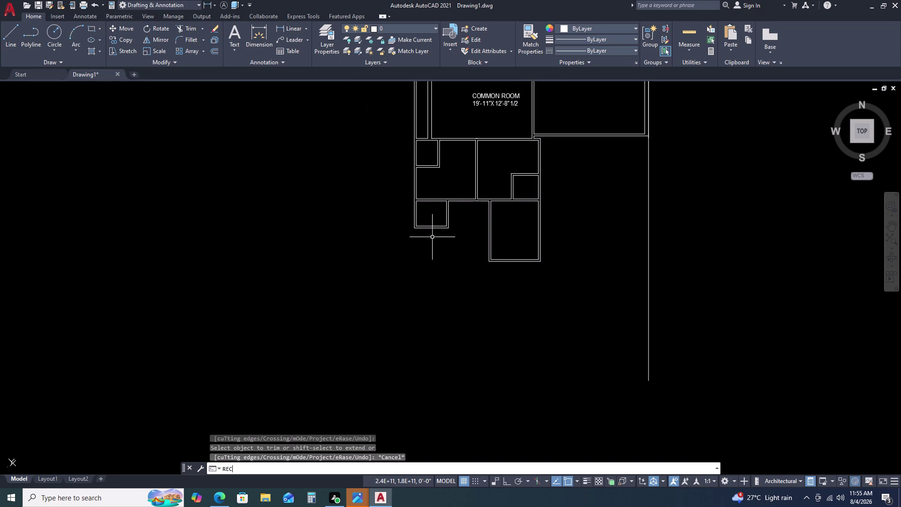
key(space)
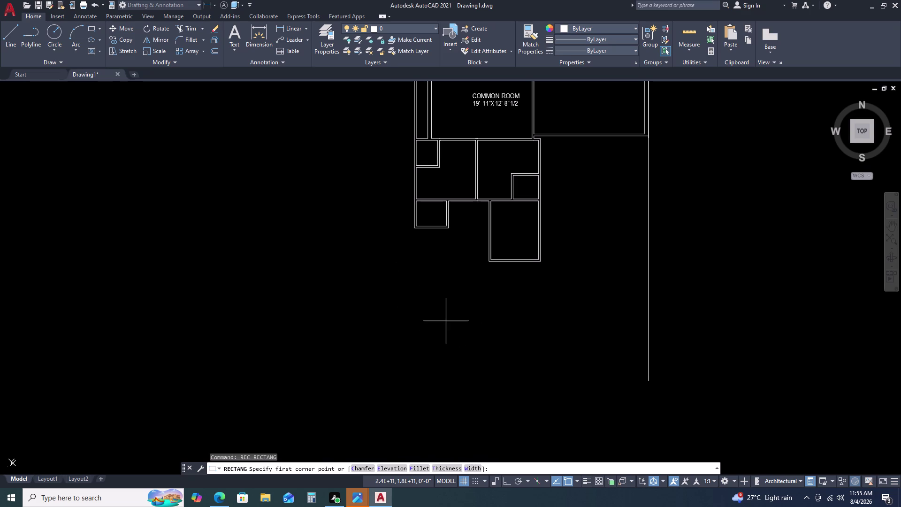
Start a rectangle using Dimensions, with length 12'1 and width 11'7.5.
click(446, 321)
text(D)
key(space)
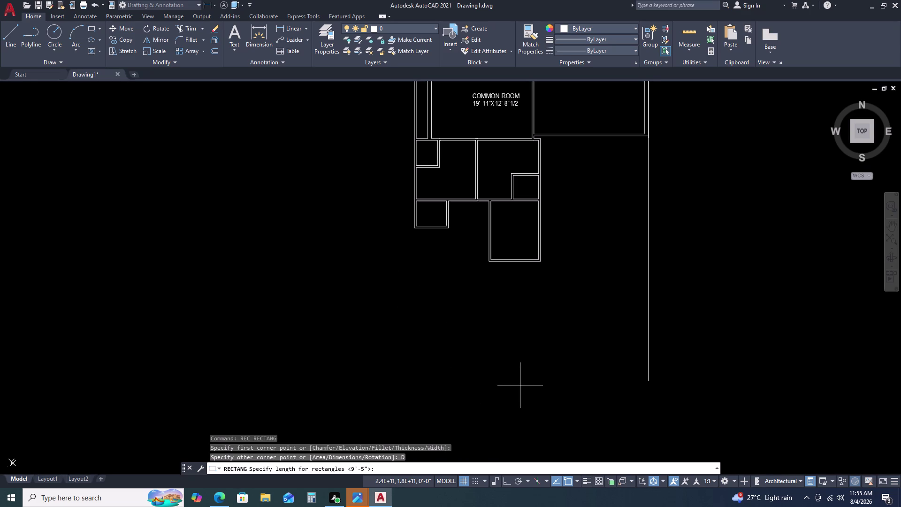
text(12)
text(')
key(1)
key(Return)
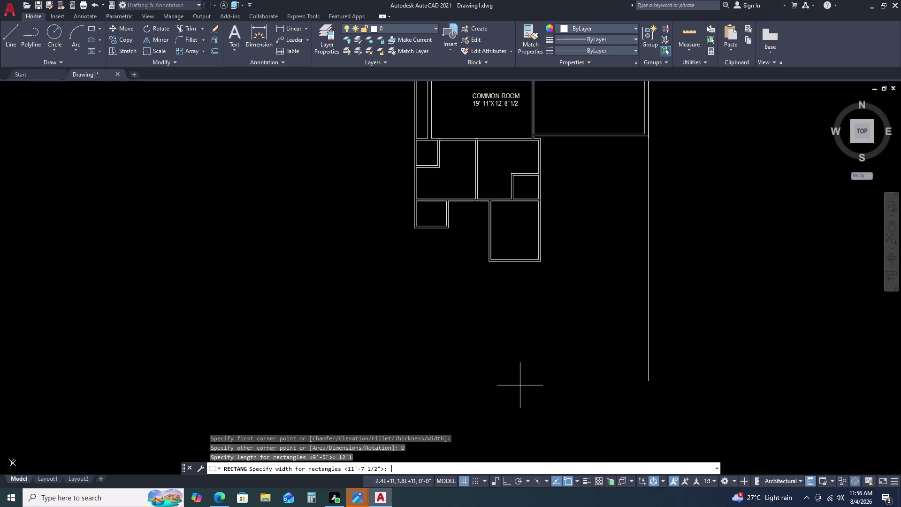
text(11)
key(apostrophe)
text(7.5)
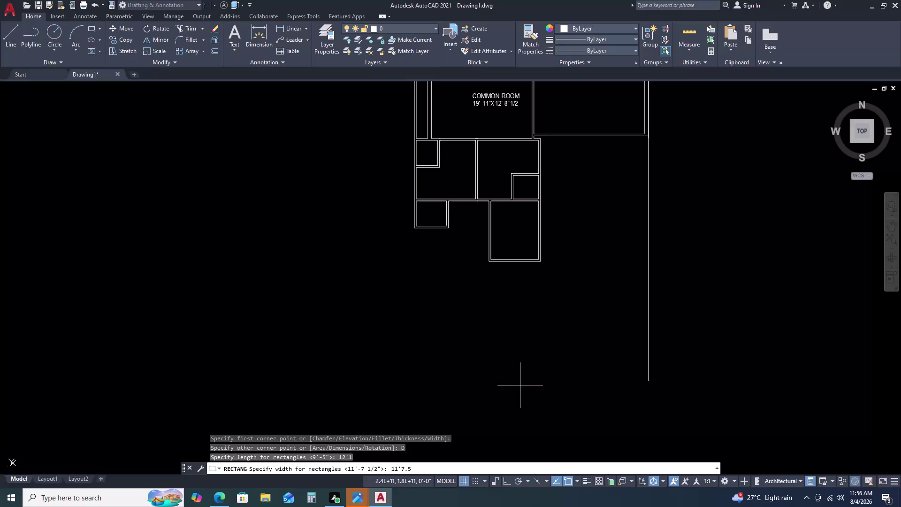
key(Return)
Place the 12'1 by 11'7.5 rectangle below the plan and select it.
click(524, 385)
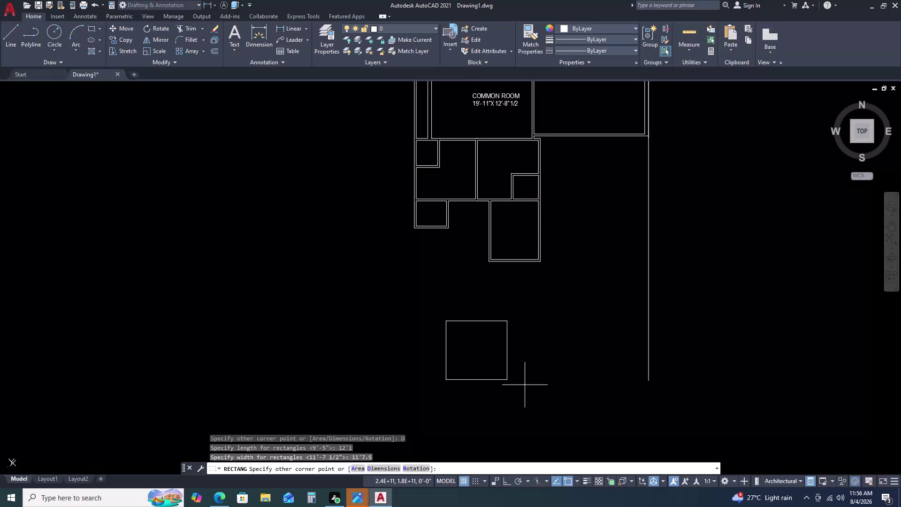
drag(527, 385, 533, 385)
click(514, 318)
click(506, 315)
click(477, 338)
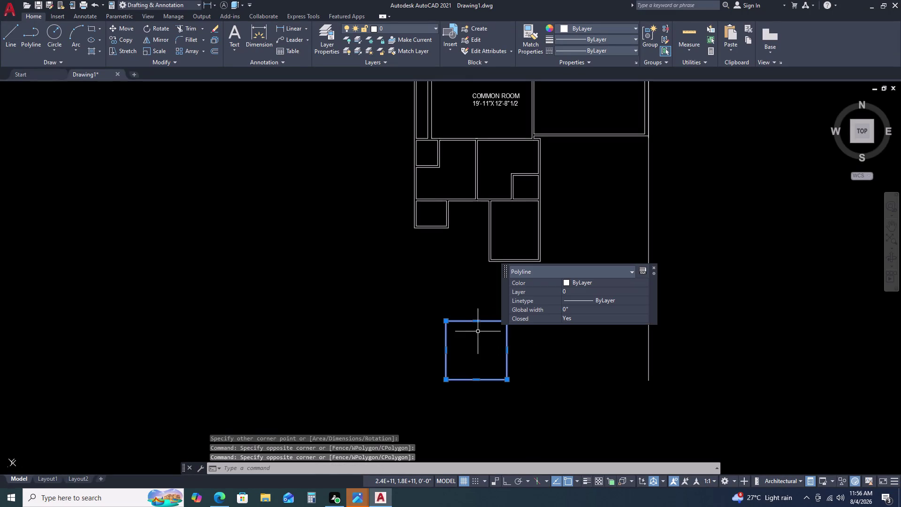
Offset the rectangle 4.5 outward to form its double wall.
text(O)
key(space)
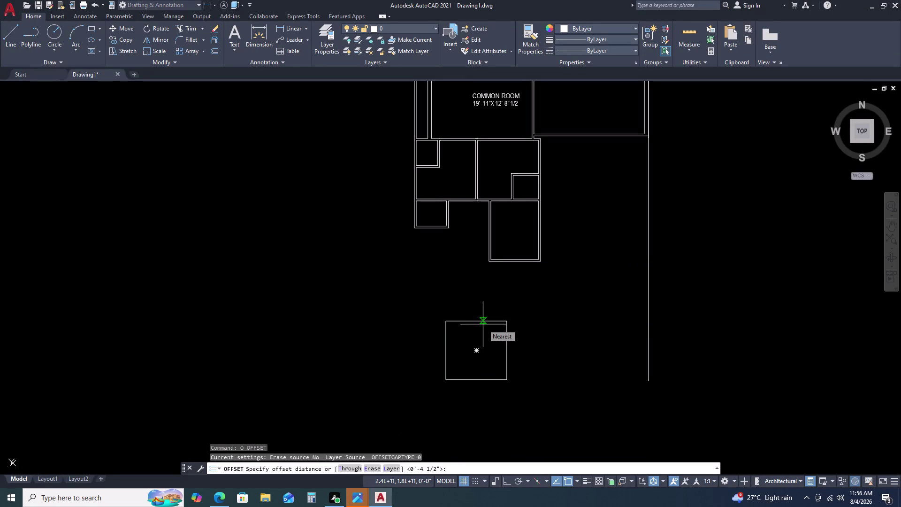
text(4.5)
key(Return)
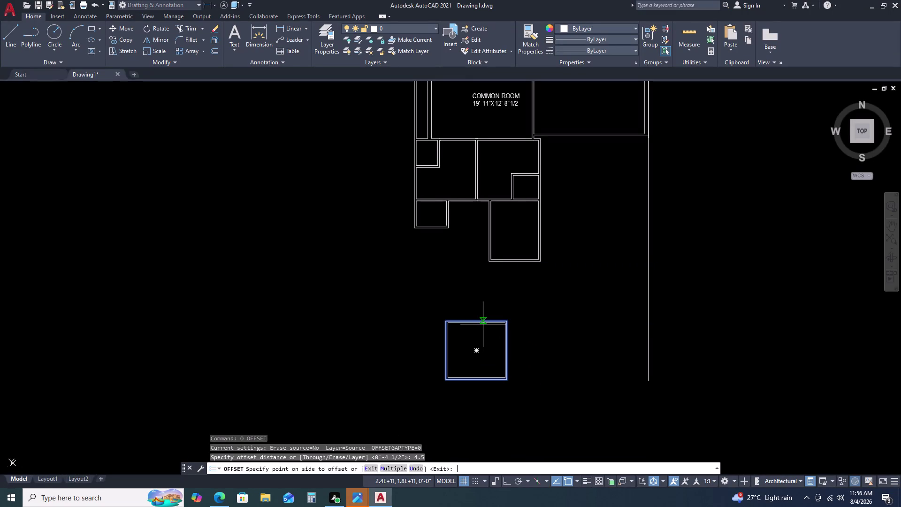
click(495, 286)
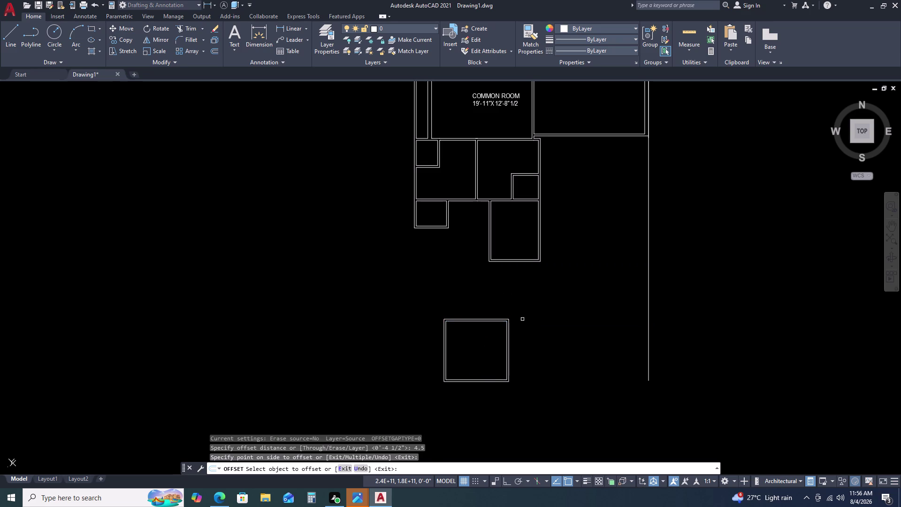
click(583, 285)
key(Escape)
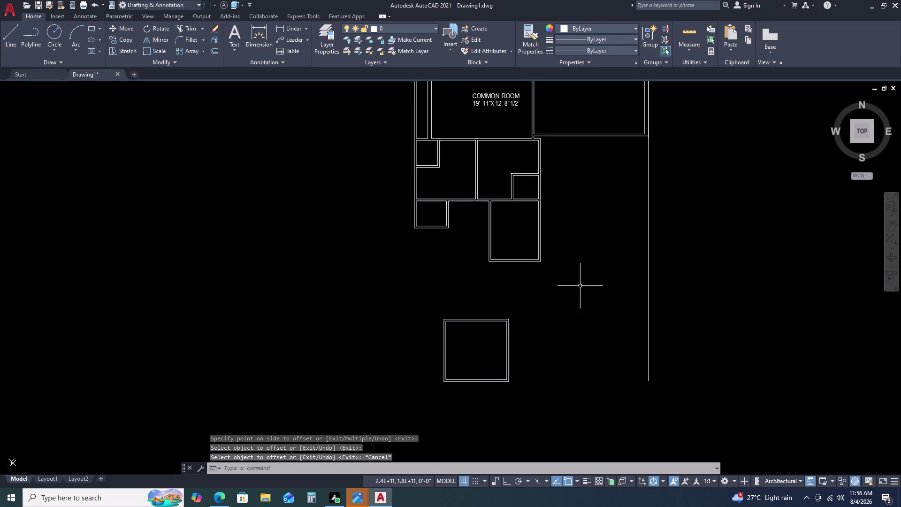
Explode both double-wall outlines of the 12'-1" room into separate lines with X.
scroll(up, 3)
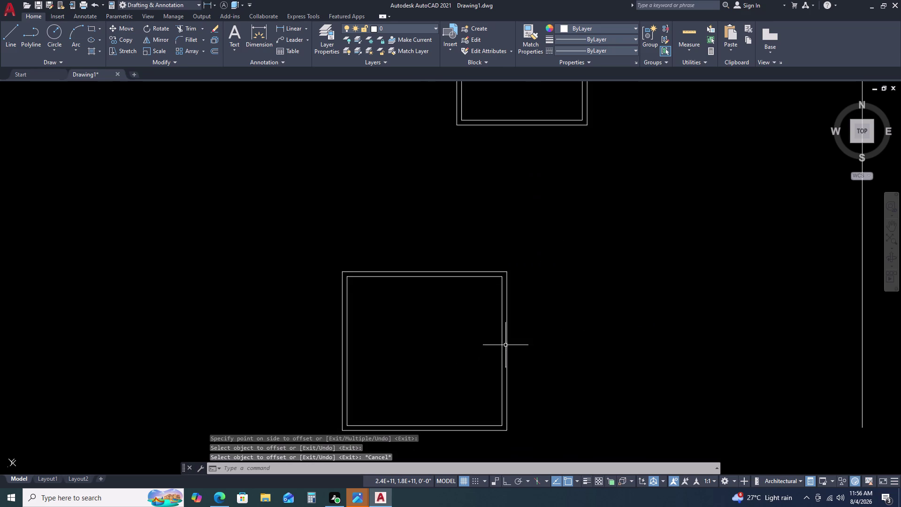
scroll(up, 3)
scroll(down, 3)
scroll(down, 3)
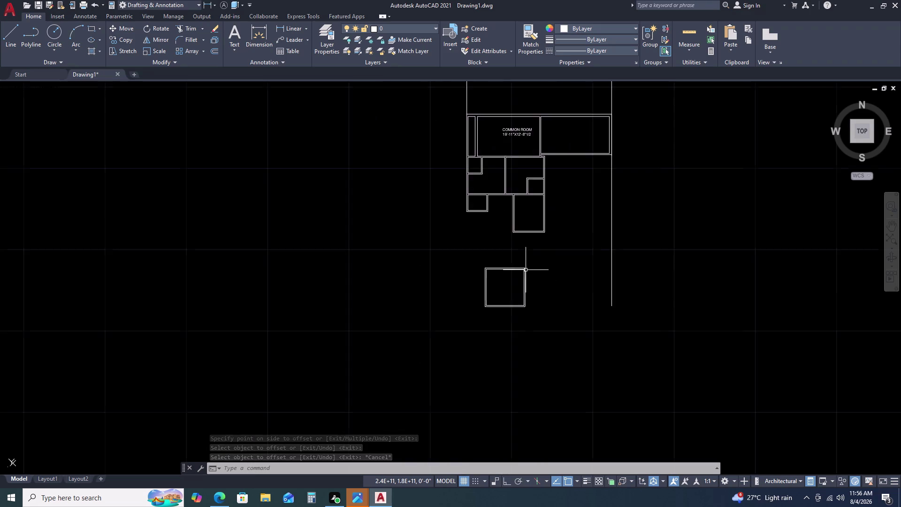
scroll(up, 3)
click(536, 265)
double_click(361, 324)
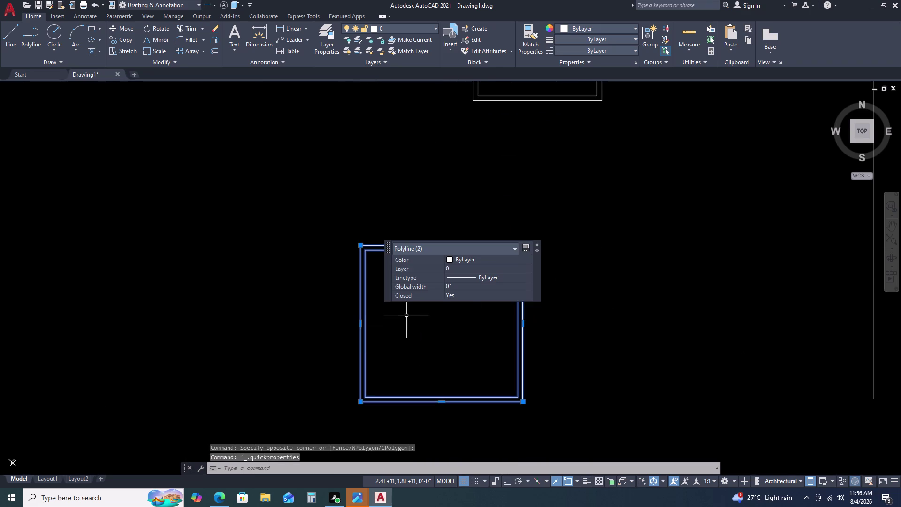
key(c)
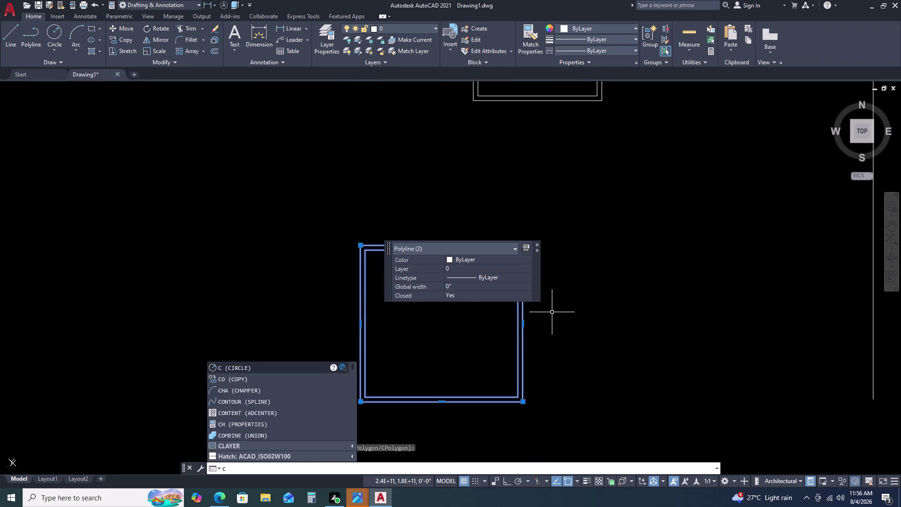
key(BackSpace)
text(X)
key(space)
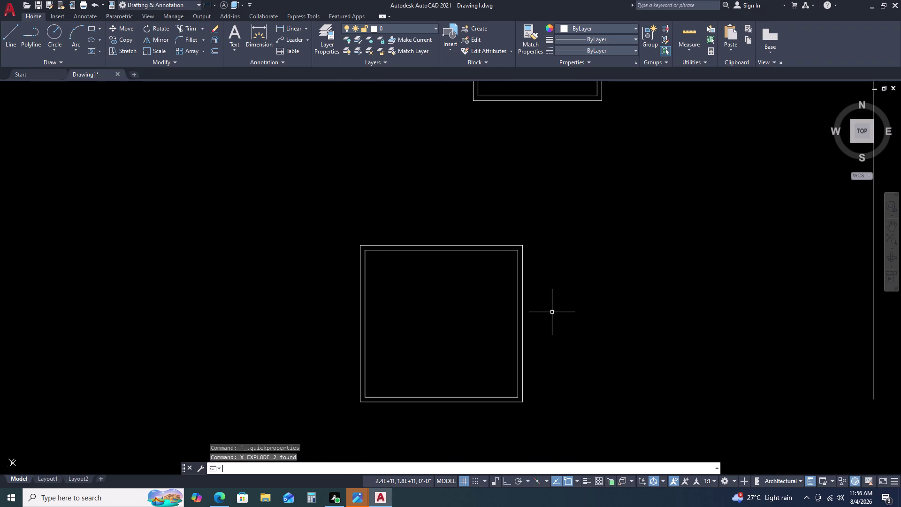
Window-select all eight exploded room lines and begin moving them.
click(510, 236)
click(474, 252)
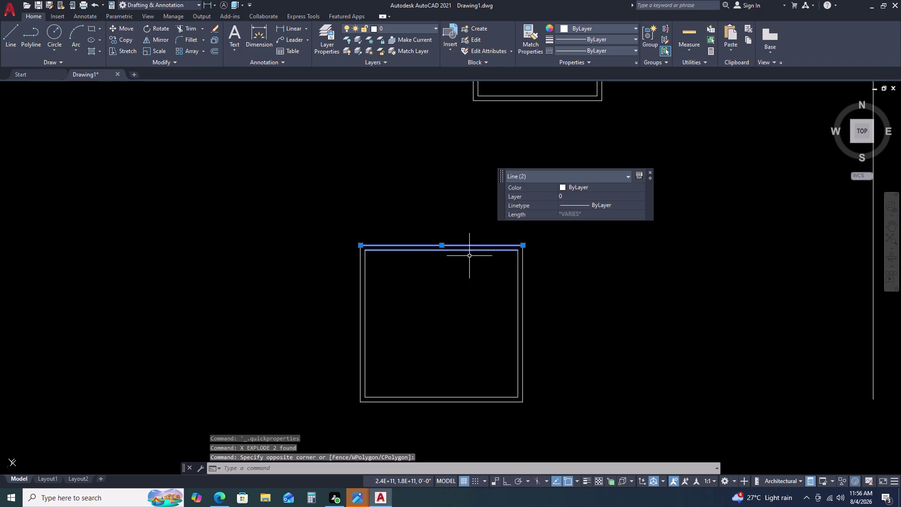
scroll(down, 3)
middle_drag(497, 239, 497, 244)
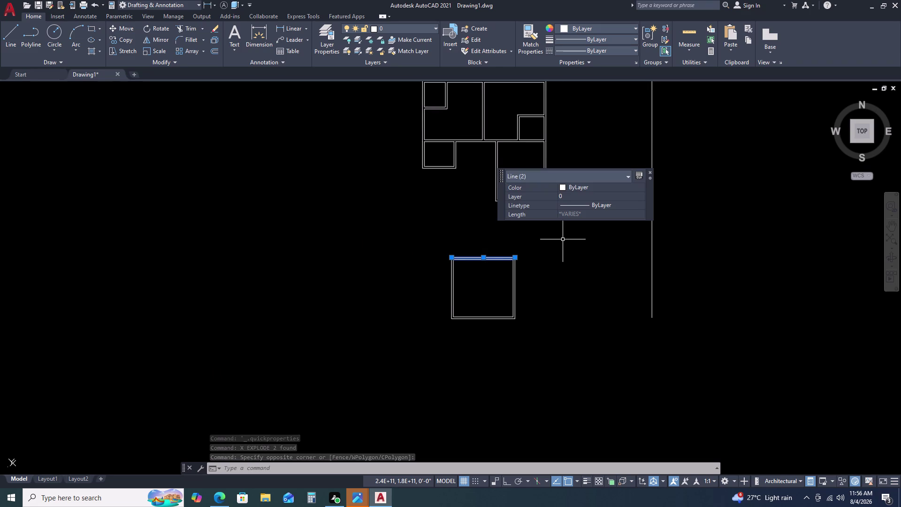
key(Escape)
key(Escape)
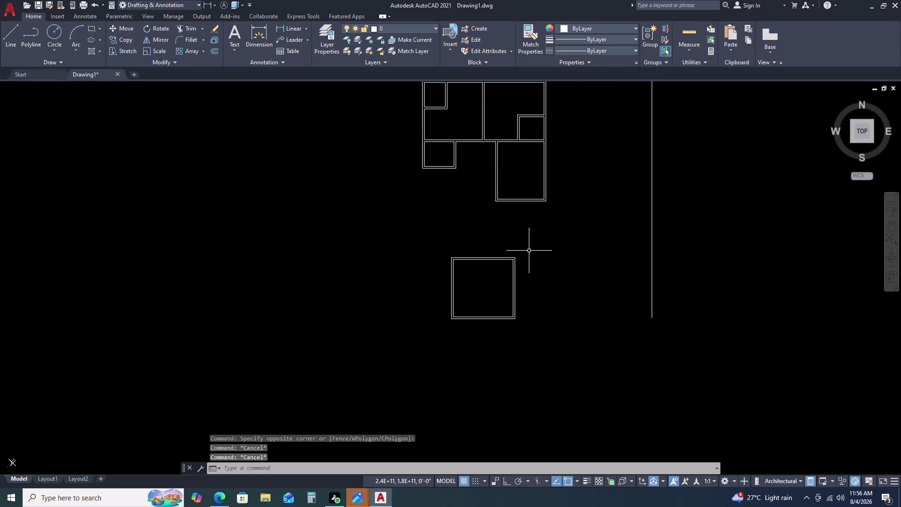
click(530, 250)
click(421, 339)
text(M)
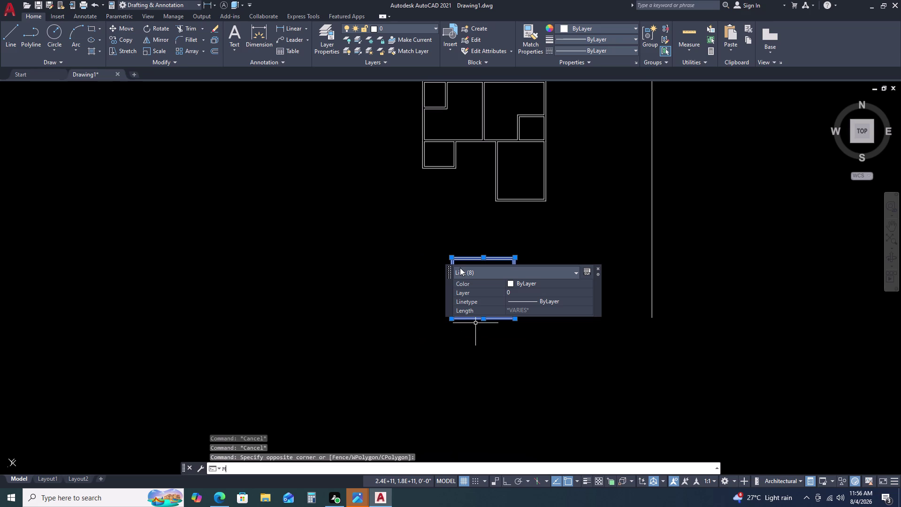
key(space)
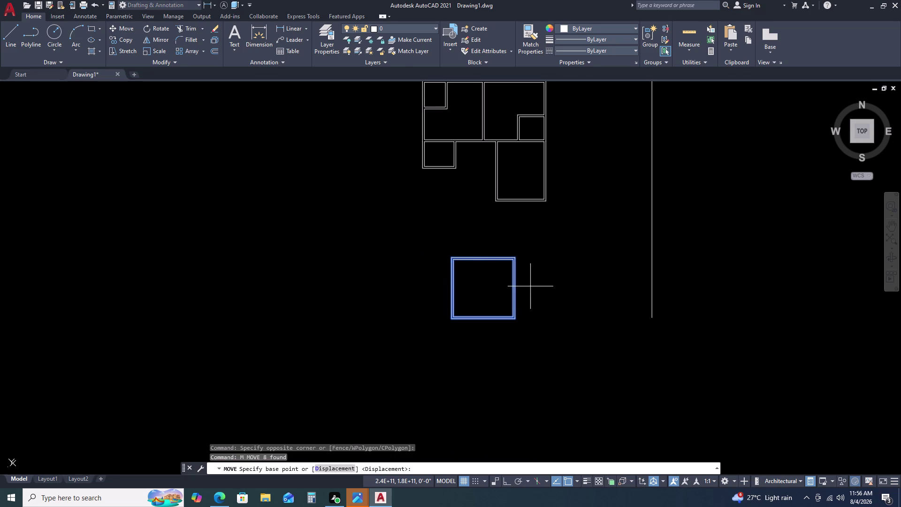
Move the room by its top-right corner onto the plan's wall corner beside the 9'-5" room.
scroll(up, 3)
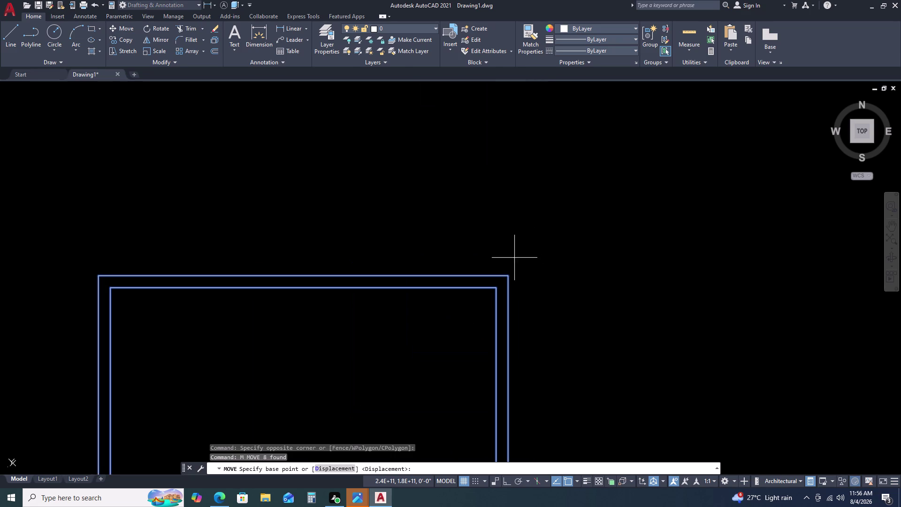
click(508, 279)
scroll(down, 3)
middle_drag(513, 144, 513, 154)
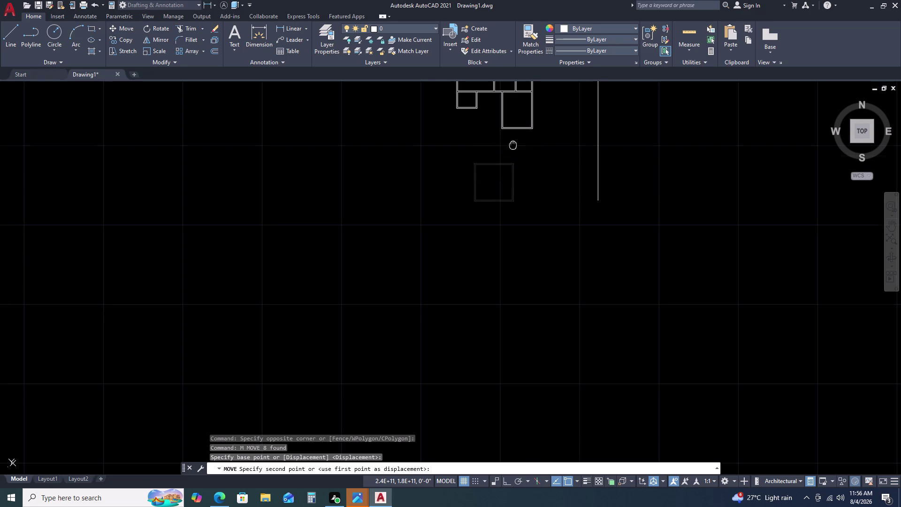
middle_drag(512, 155, 477, 298)
scroll(up, 3)
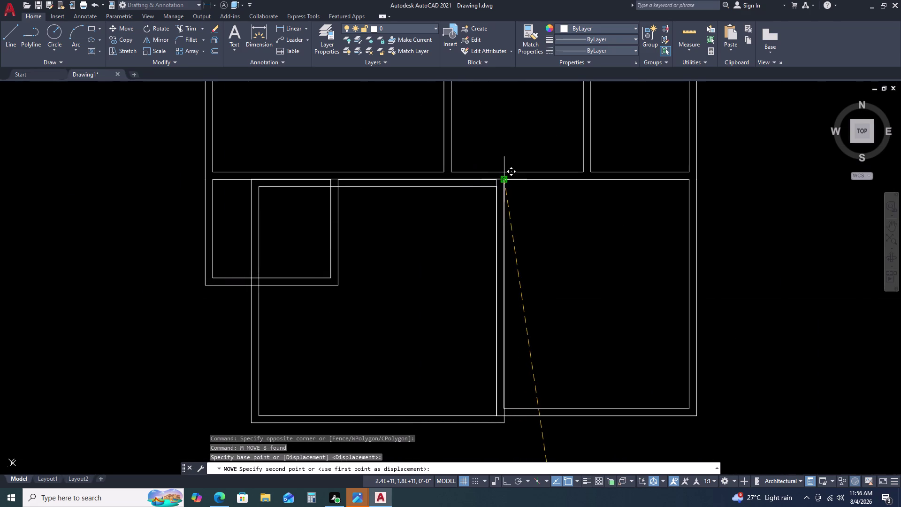
scroll(up, 3)
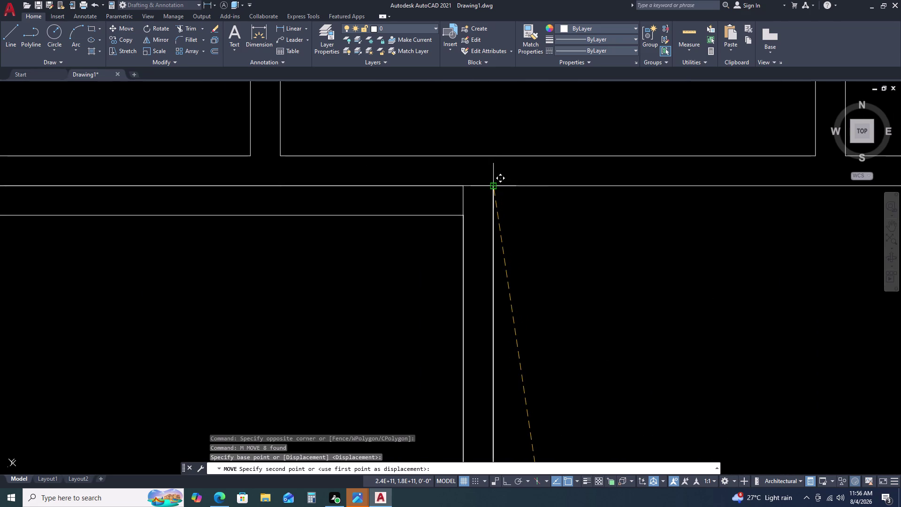
click(490, 187)
scroll(down, 3)
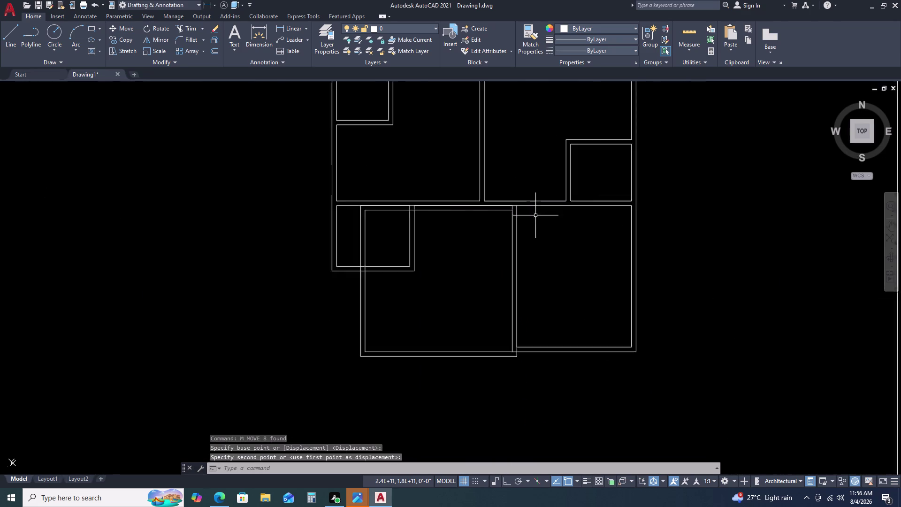
scroll(down, 3)
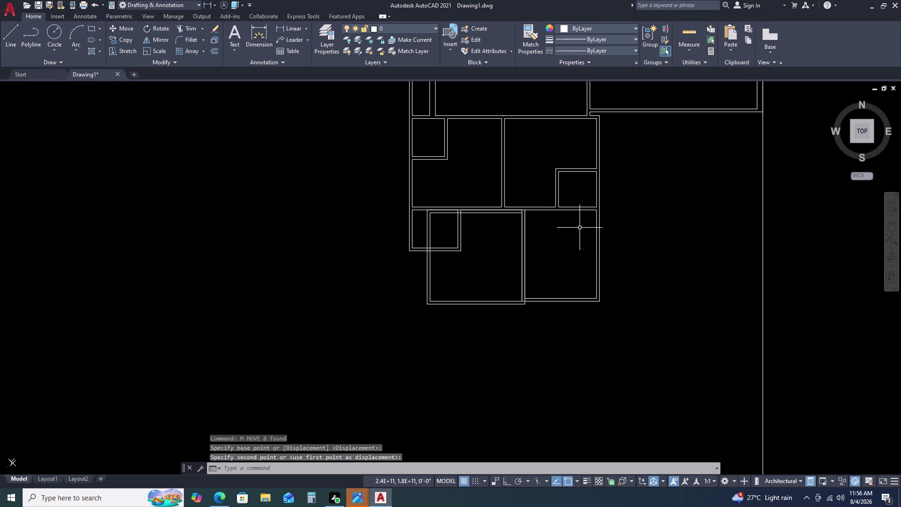
key(Escape)
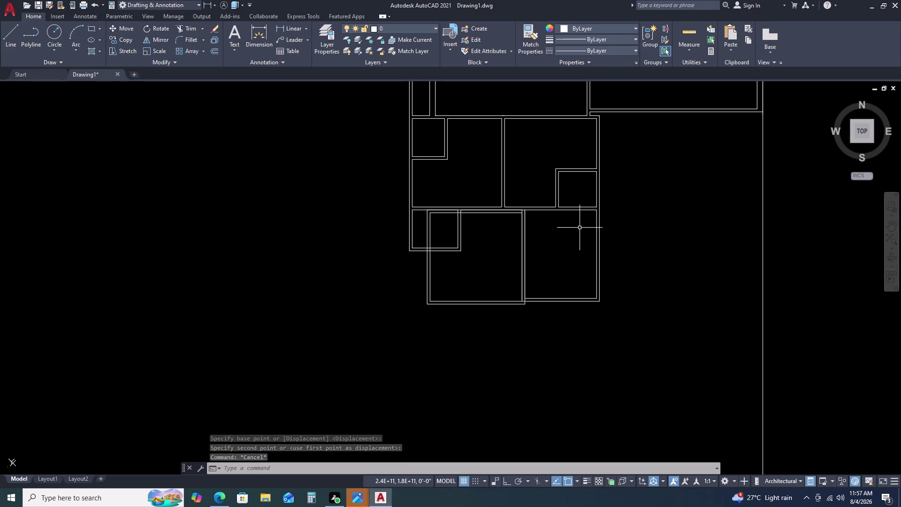
Trim the room's top wall lines where they overlap the existing wall, using TR.
text(TR)
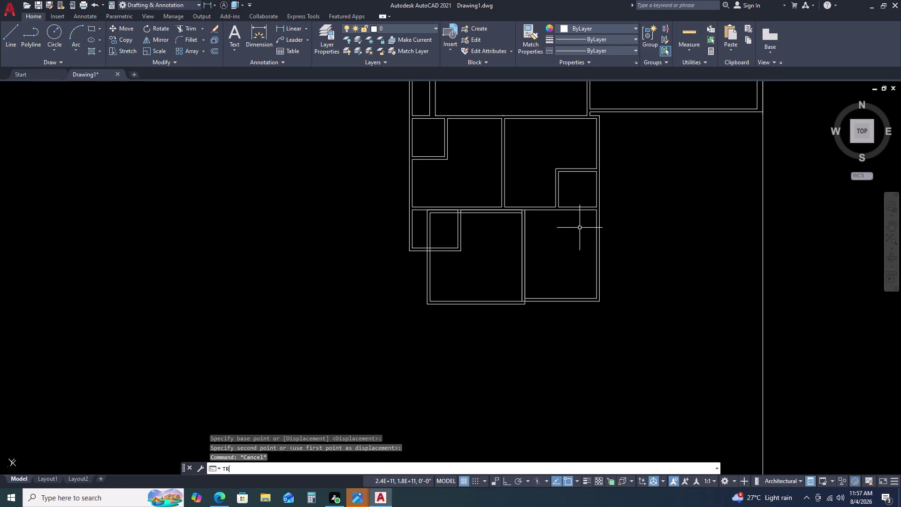
key(space)
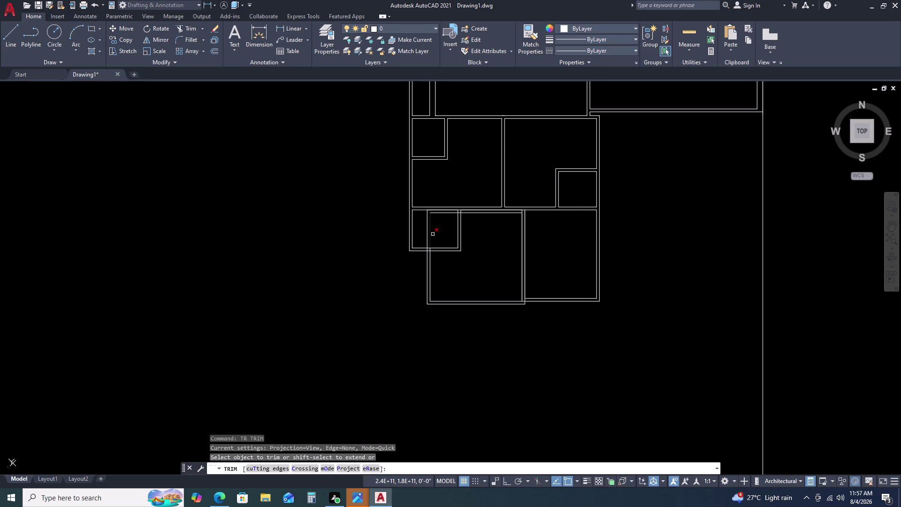
scroll(up, 3)
click(438, 220)
click(409, 230)
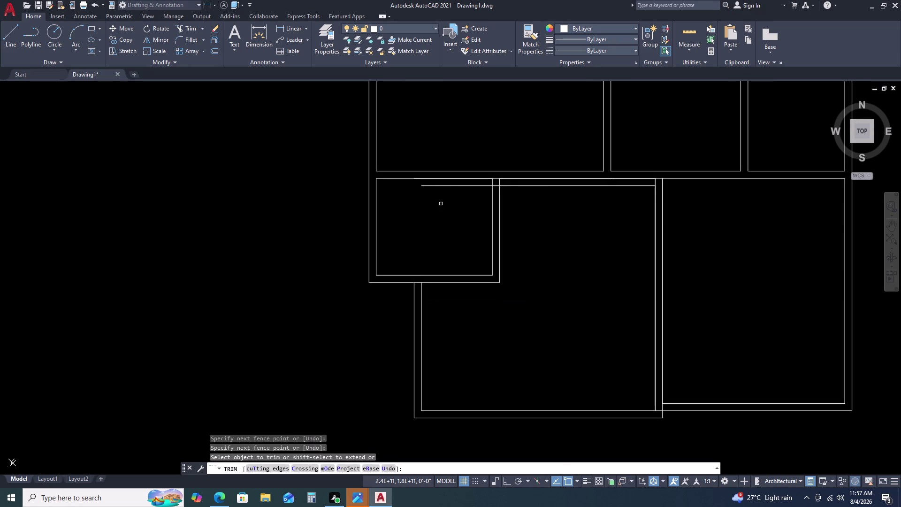
click(448, 186)
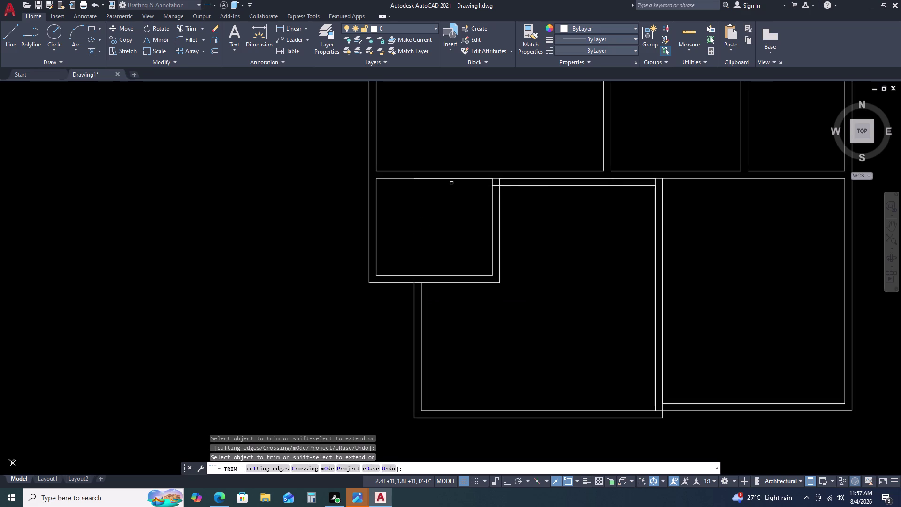
scroll(down, 3)
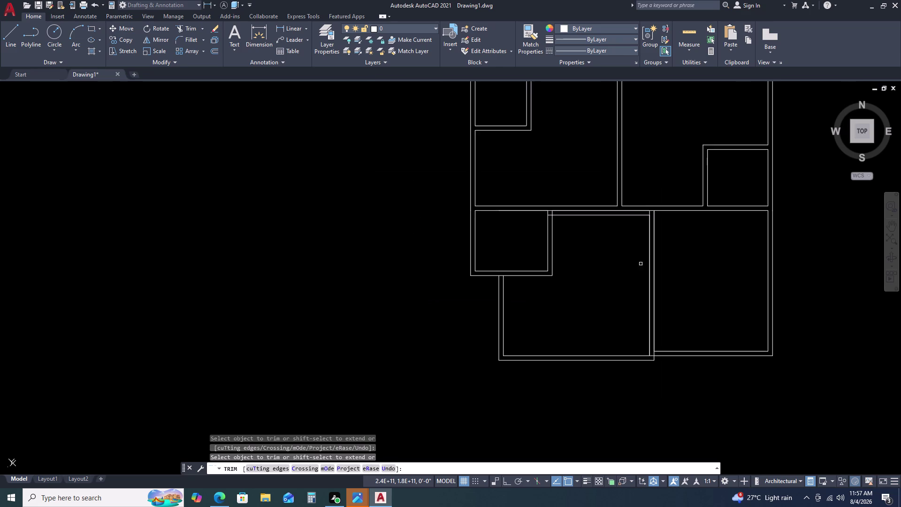
key(Escape)
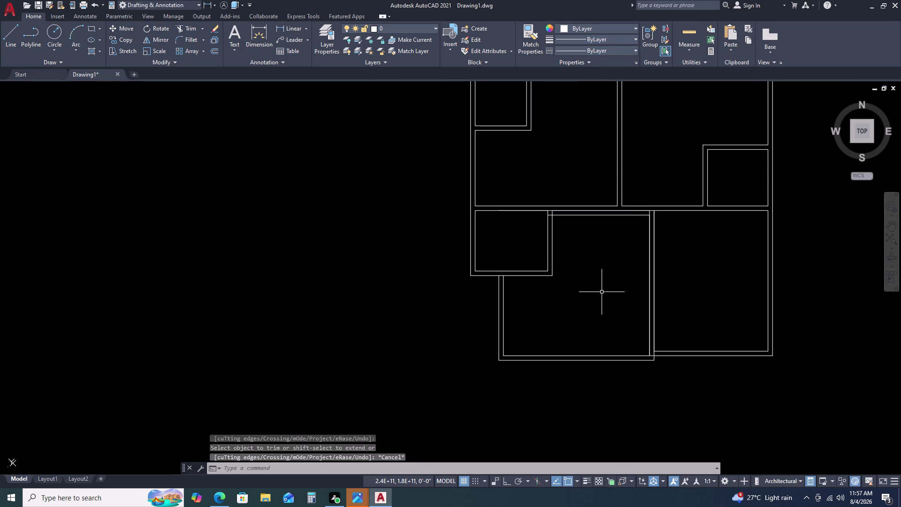
Erase the two leftover top lines and one more wall line, then undo that last erase.
click(625, 211)
click(614, 215)
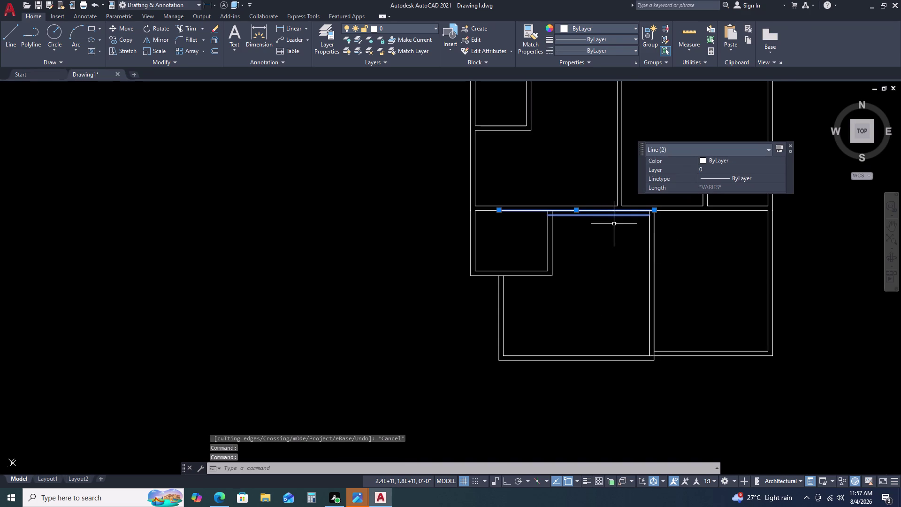
key(Delete)
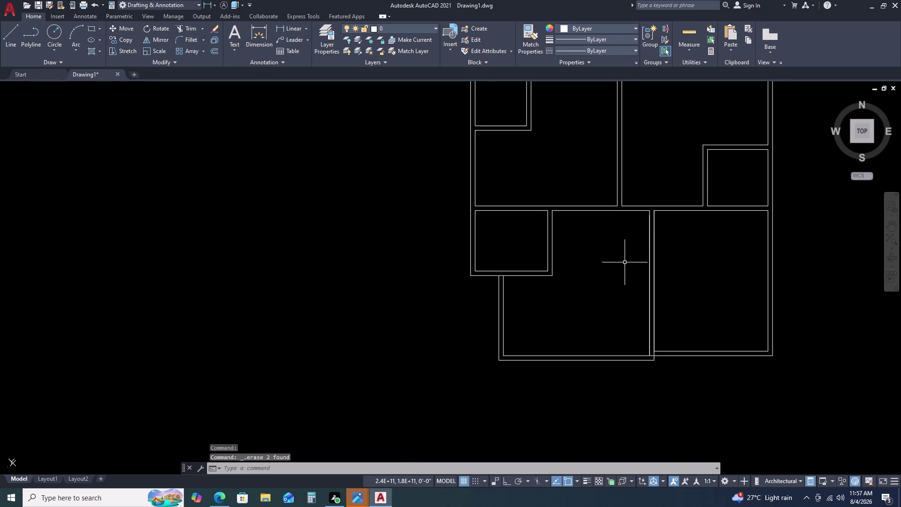
click(553, 237)
key(Delete)
key(ctrl+z)
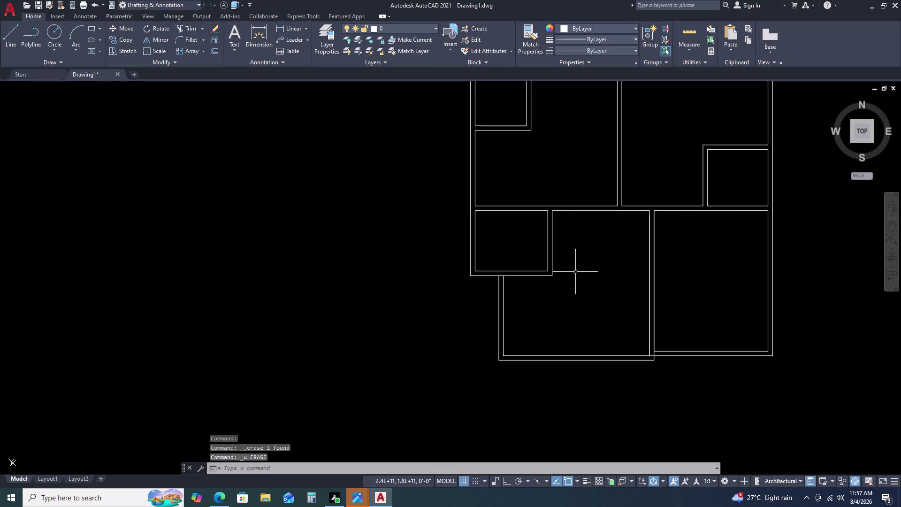
Erase the short wall stub, the duplicate vertical line and the outer bottom wall line.
double_click(650, 281)
key(Delete)
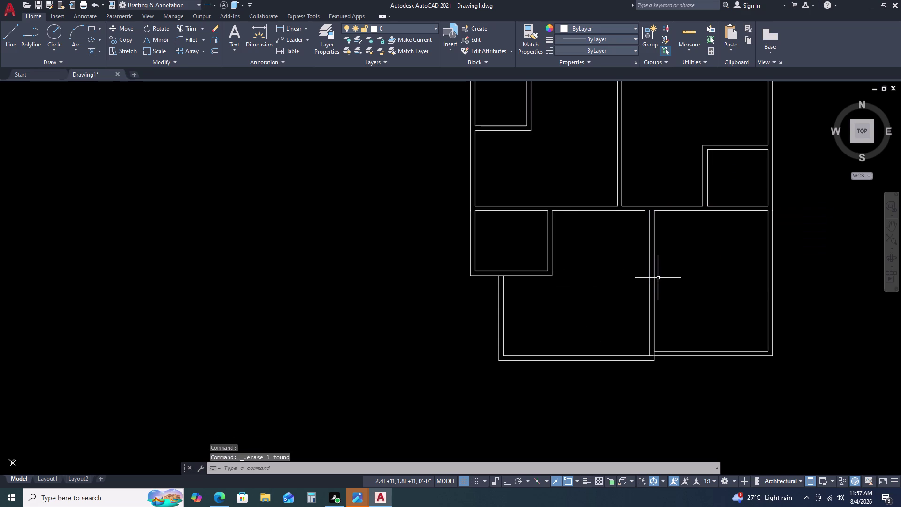
click(654, 289)
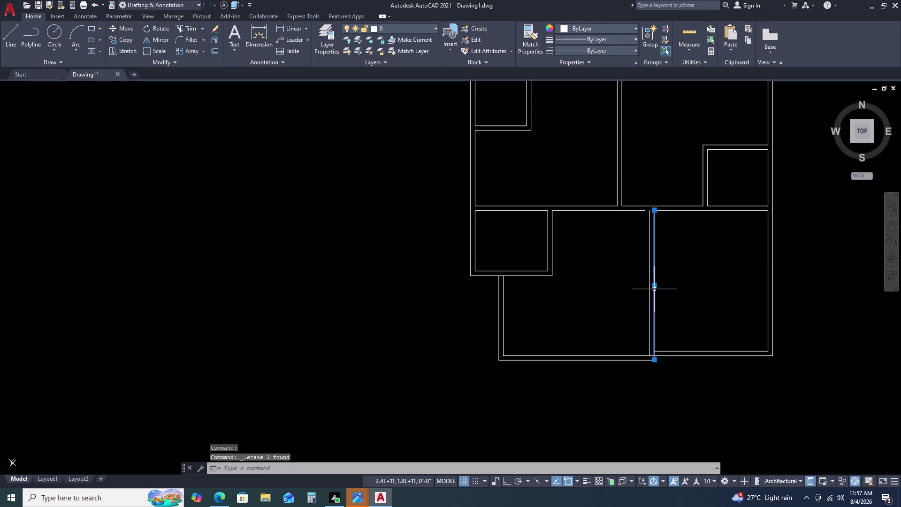
key(Delete)
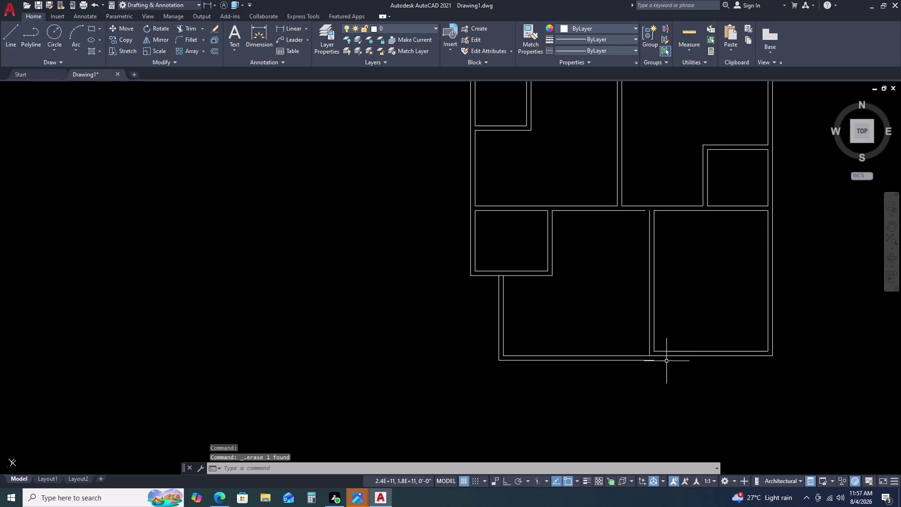
scroll(up, 3)
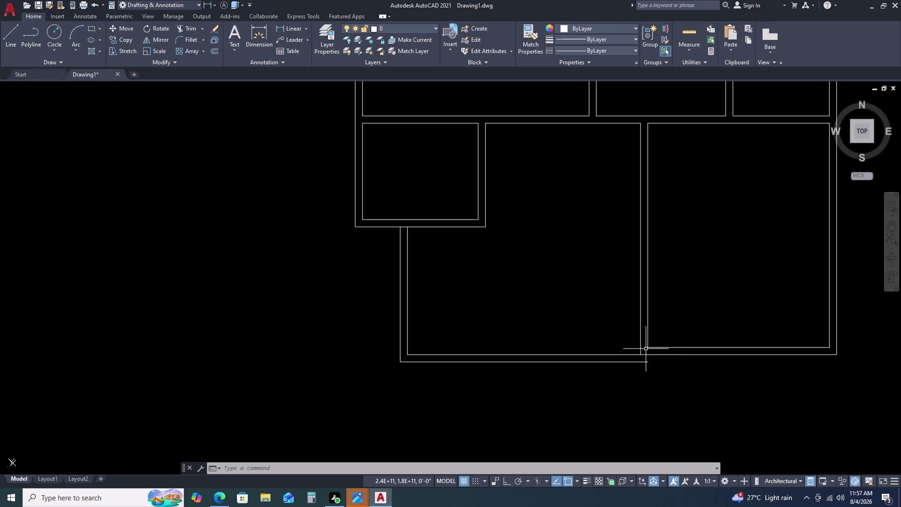
click(640, 362)
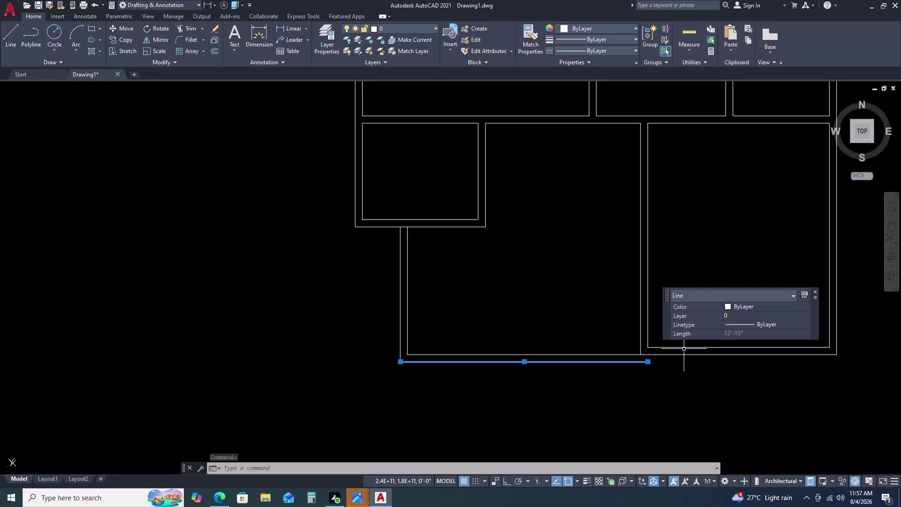
key(Return)
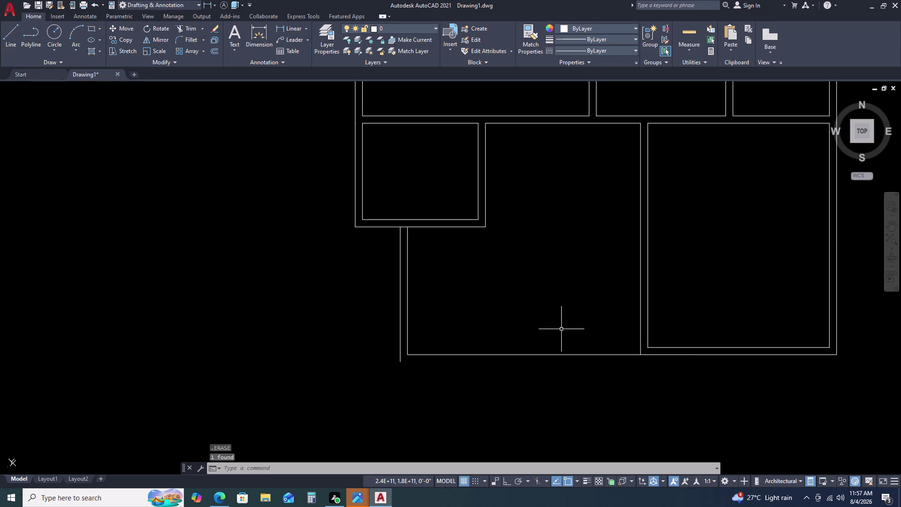
scroll(down, 3)
scroll(up, 3)
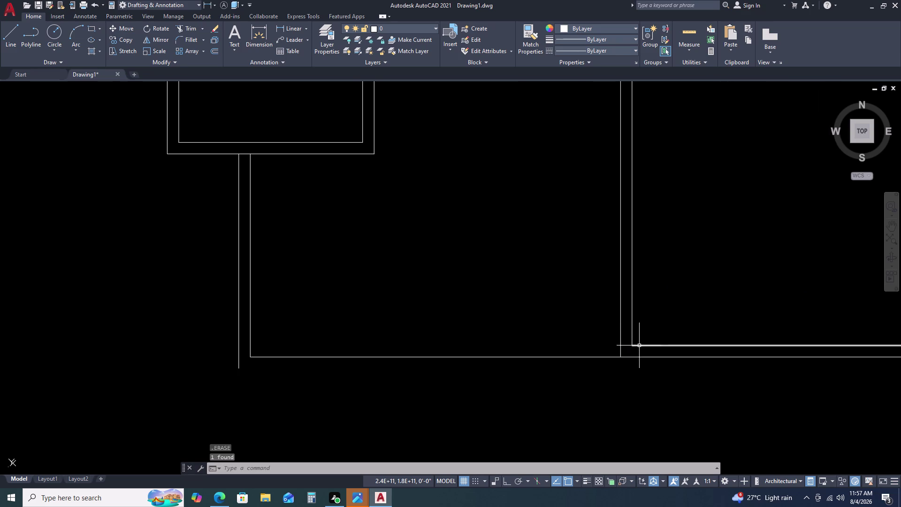
scroll(down, 3)
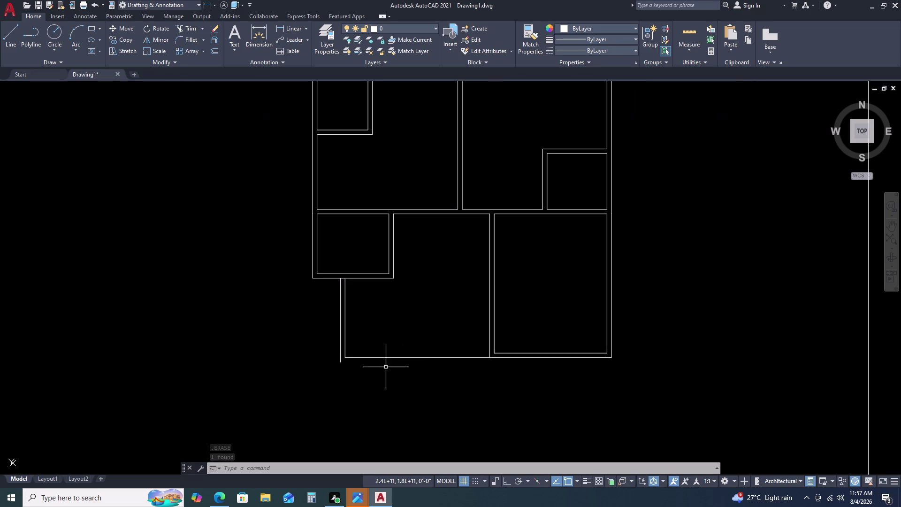
Undo the recent erases and trims, cancelling the mistyped ZZ command.
key(ctrl+z)
key(ctrl+z)
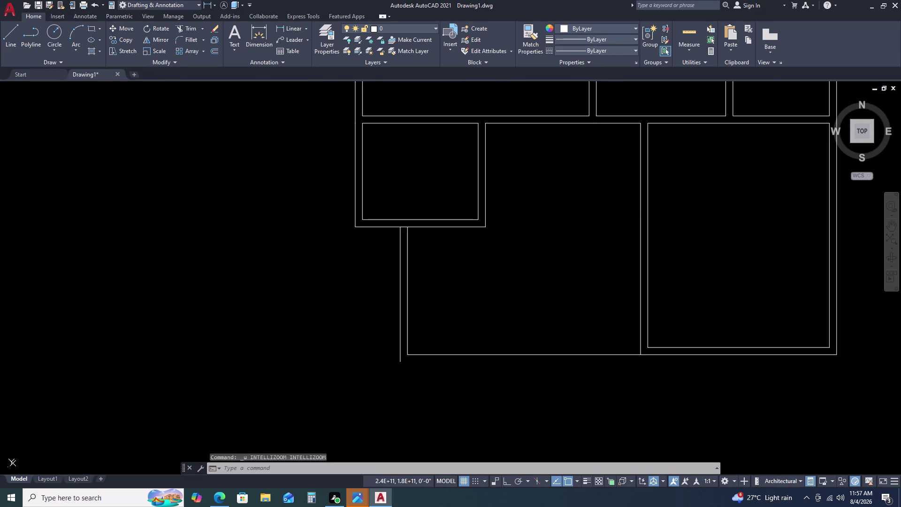
key(ctrl+z)
key(ctrl+z)
text(ZZ)
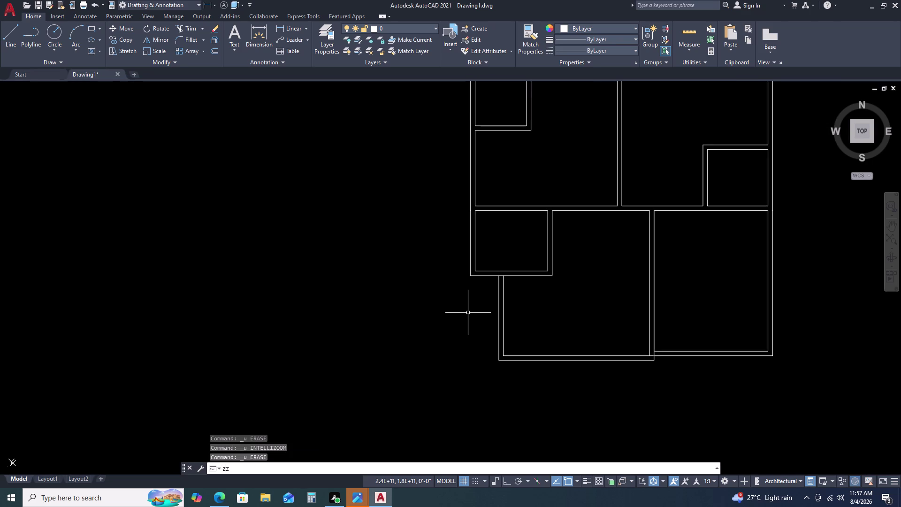
text(ZZ)
key(ctrl+z)
key(Escape)
key(Escape)
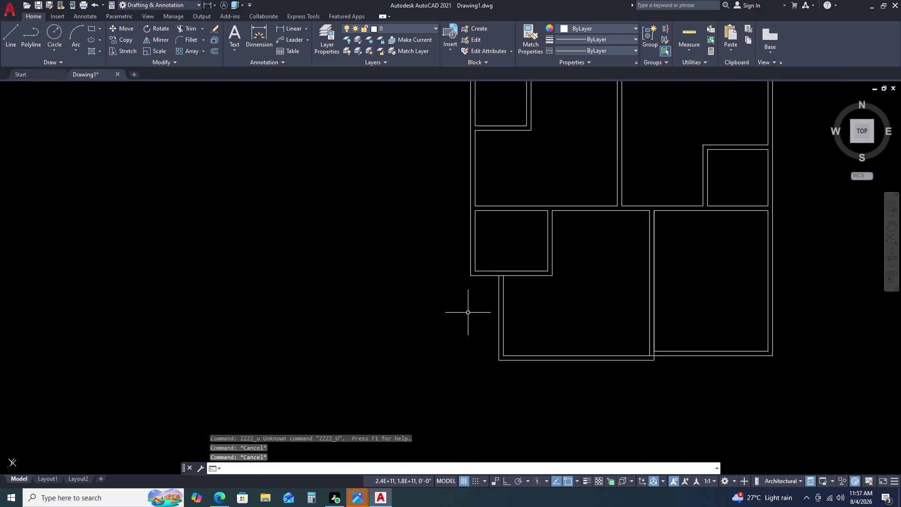
key(ctrl+z)
key(ctrl+z)
key(ctrl+z)
Undo the room's earlier move and window-select the square room's eight lines.
key(ctrl+z)
key(ctrl+z)
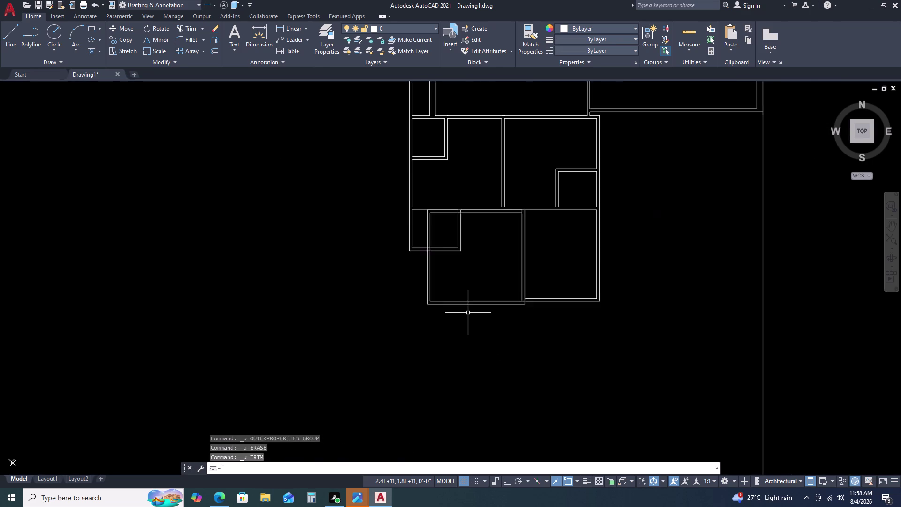
key(ctrl+z)
key(ctrl+z)
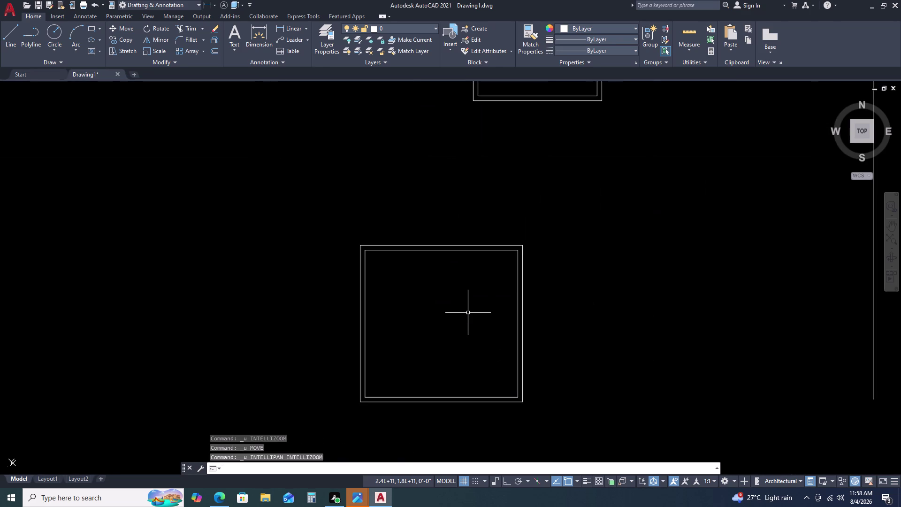
drag(584, 260, 577, 265)
drag(429, 358, 418, 365)
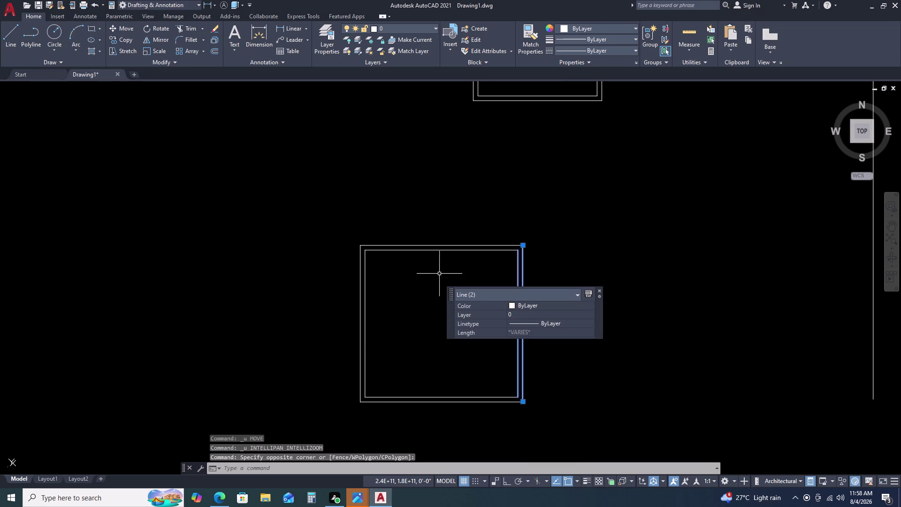
scroll(down, 3)
click(397, 225)
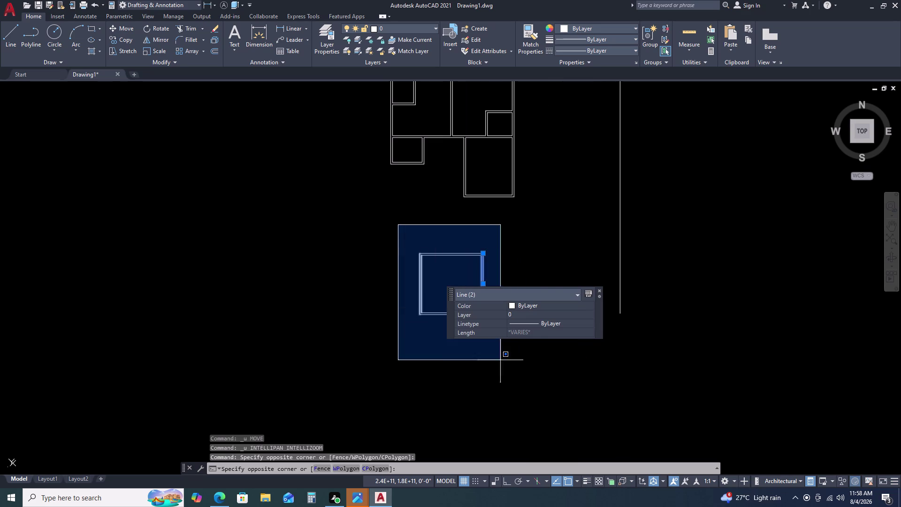
click(518, 353)
Move the square room from its outer corner to a new spot below the lower rooms.
text(M)
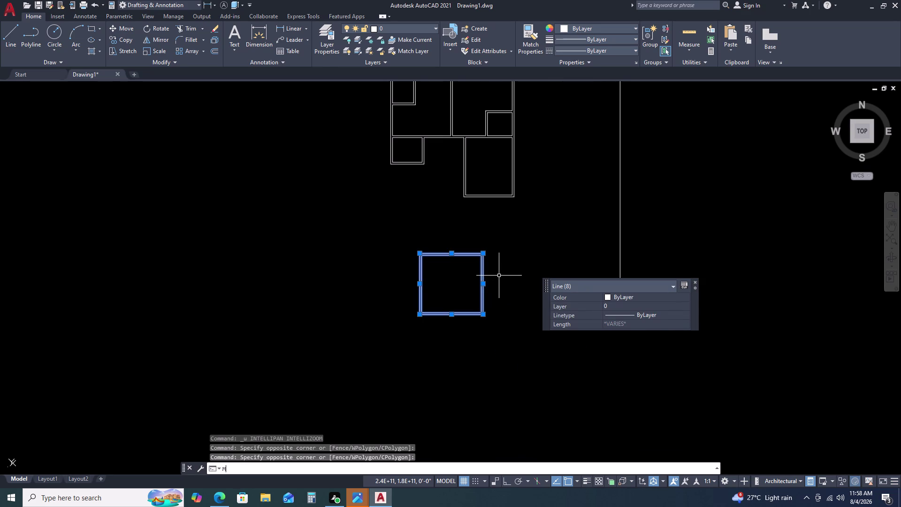
key(space)
scroll(up, 3)
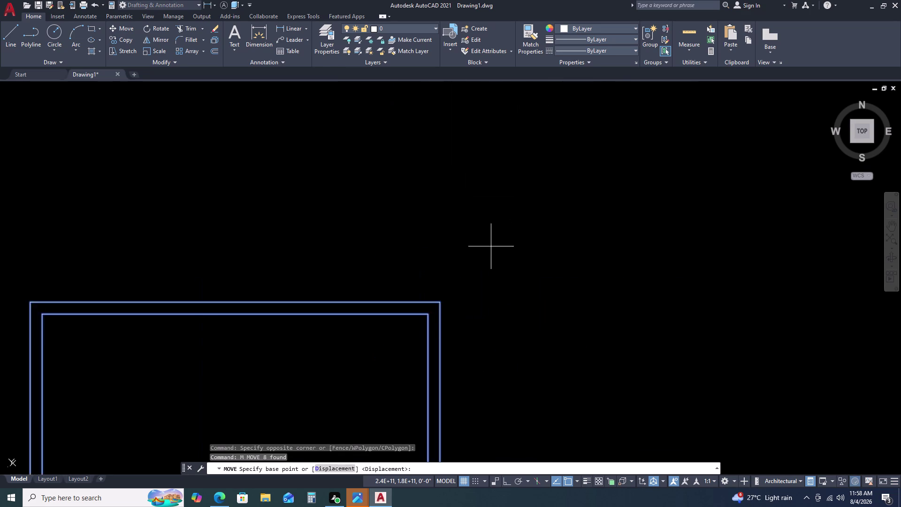
scroll(up, 3)
drag(411, 335, 417, 327)
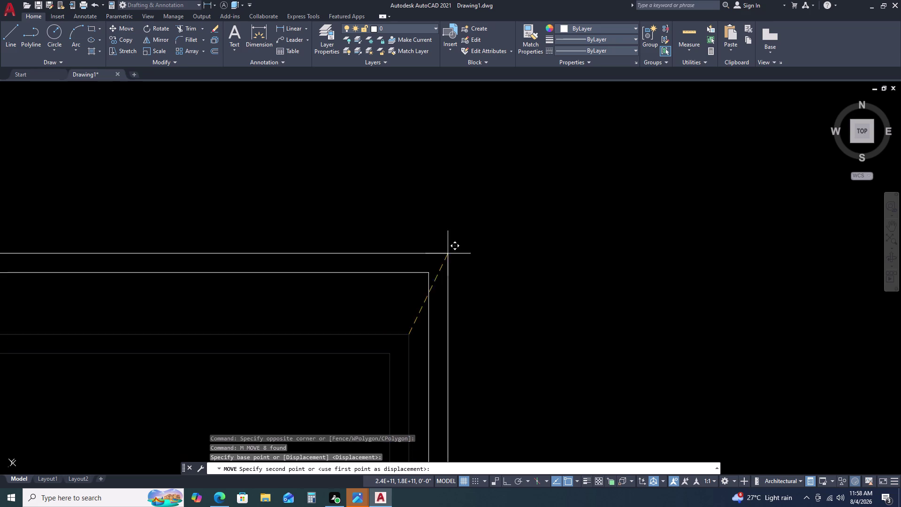
scroll(down, 3)
scroll(up, 3)
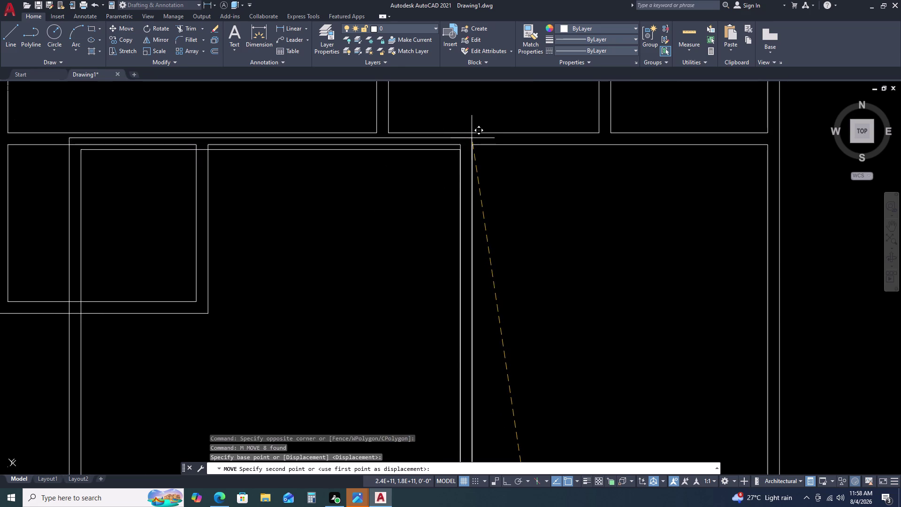
scroll(down, 3)
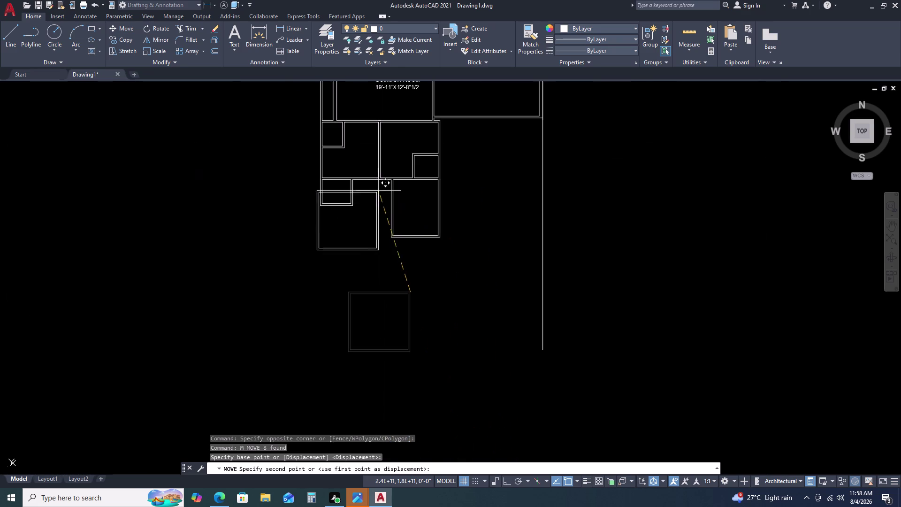
click(343, 259)
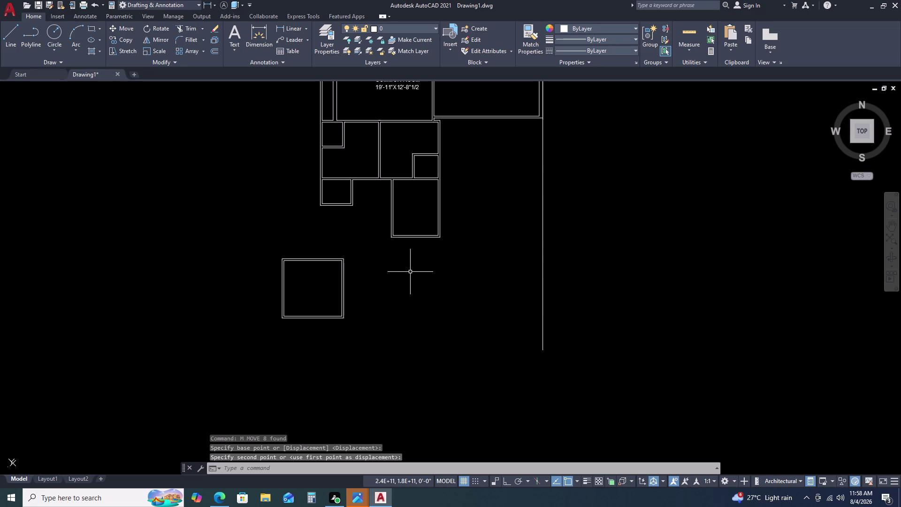
Start a stray line at the top wall junction, then cancel it.
text(L)
key(space)
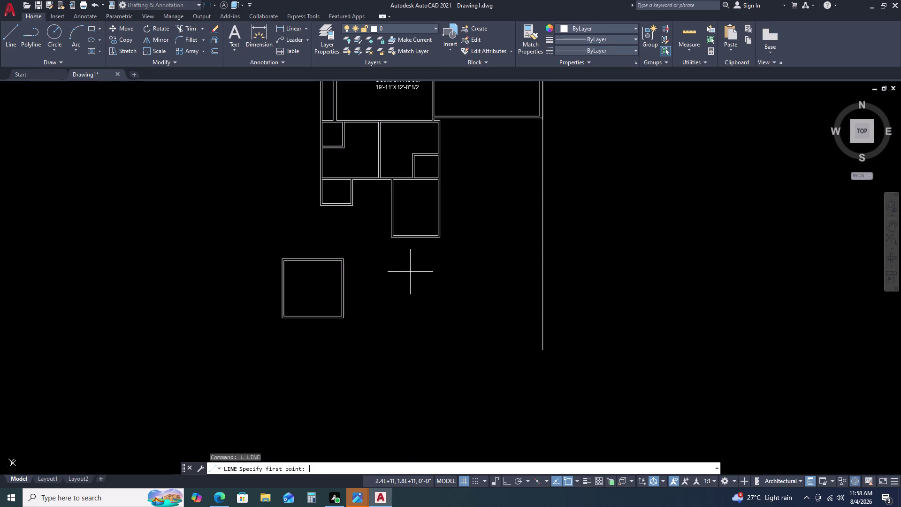
scroll(up, 3)
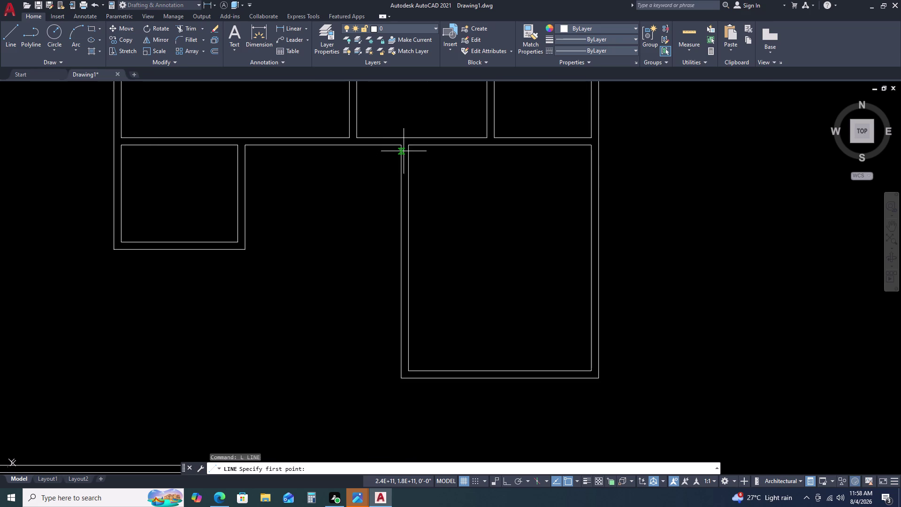
scroll(up, 3)
drag(416, 128, 418, 123)
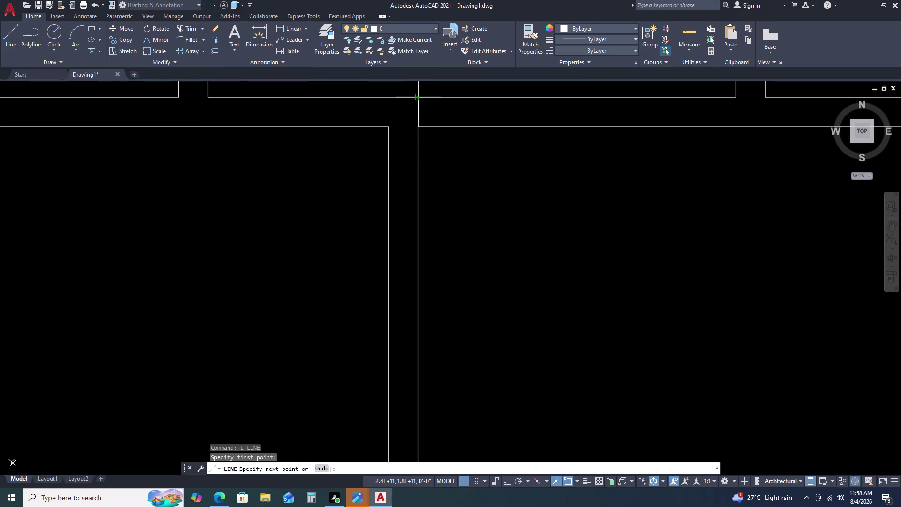
click(418, 95)
scroll(down, 3)
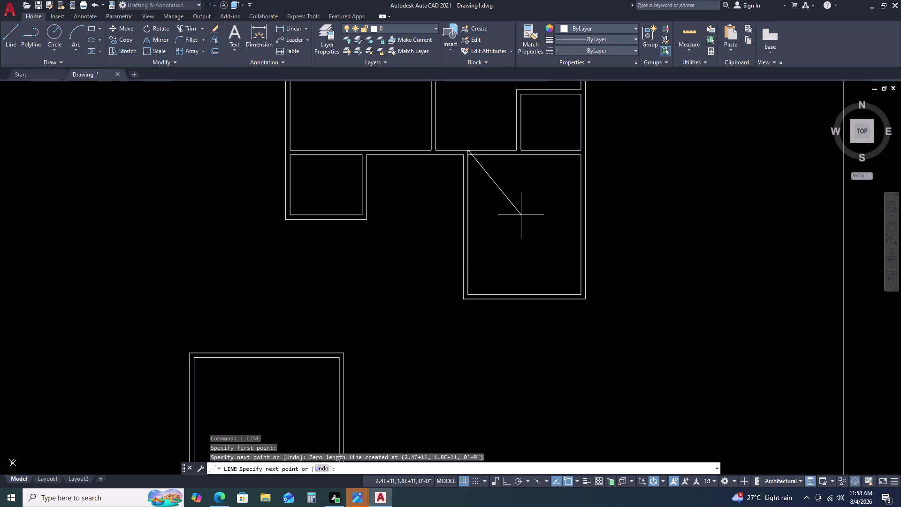
key(Escape)
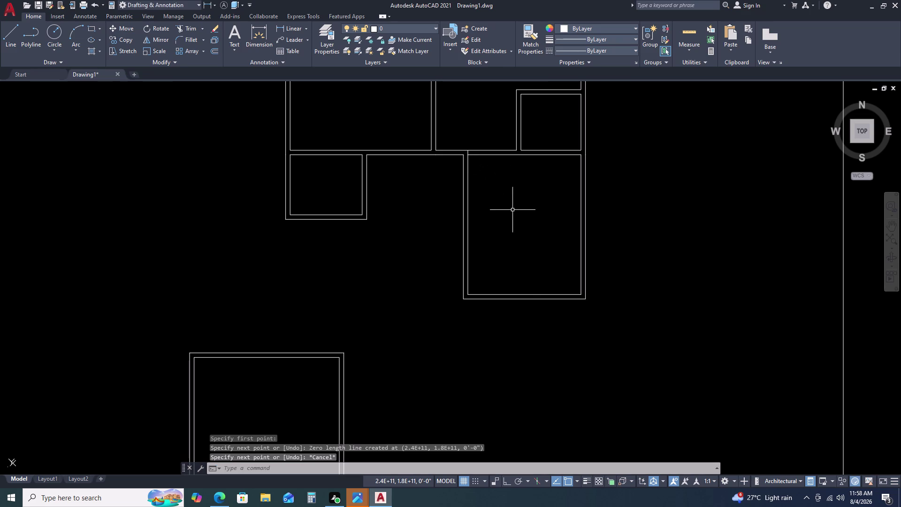
scroll(down, 3)
Window-select the square room and start moving it from its top-right corner.
click(396, 298)
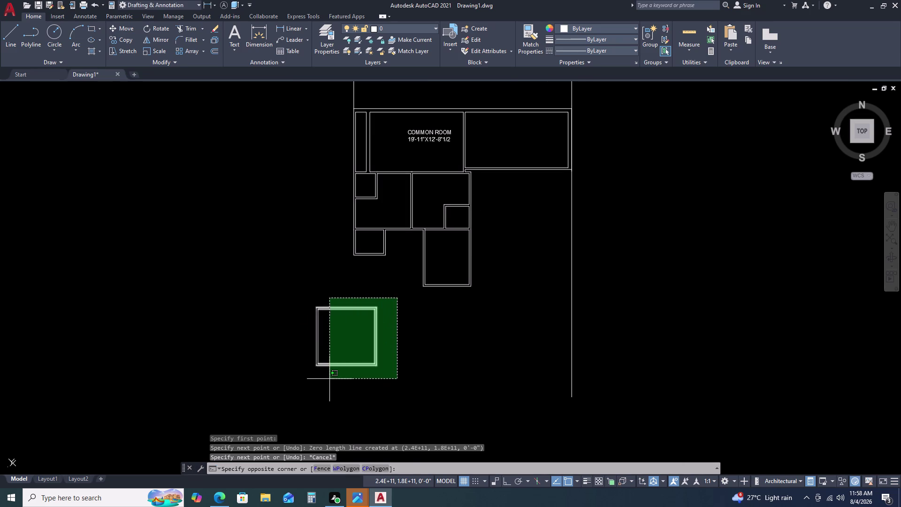
click(293, 378)
text(MM)
key(space)
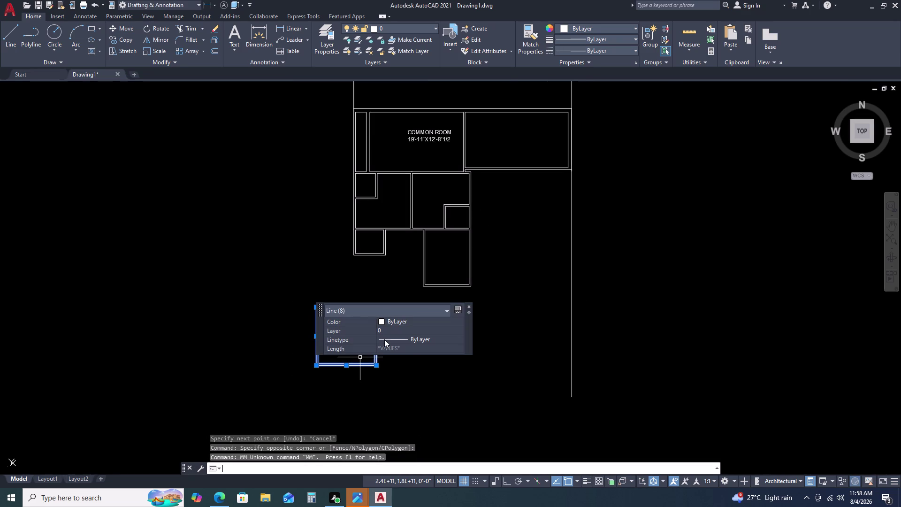
text(M)
key(space)
scroll(up, 3)
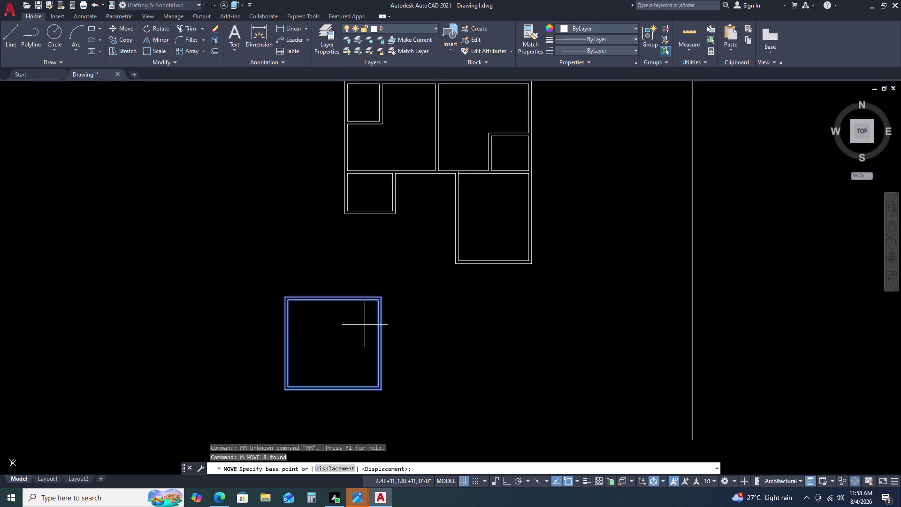
scroll(up, 3)
scroll(up, 3)
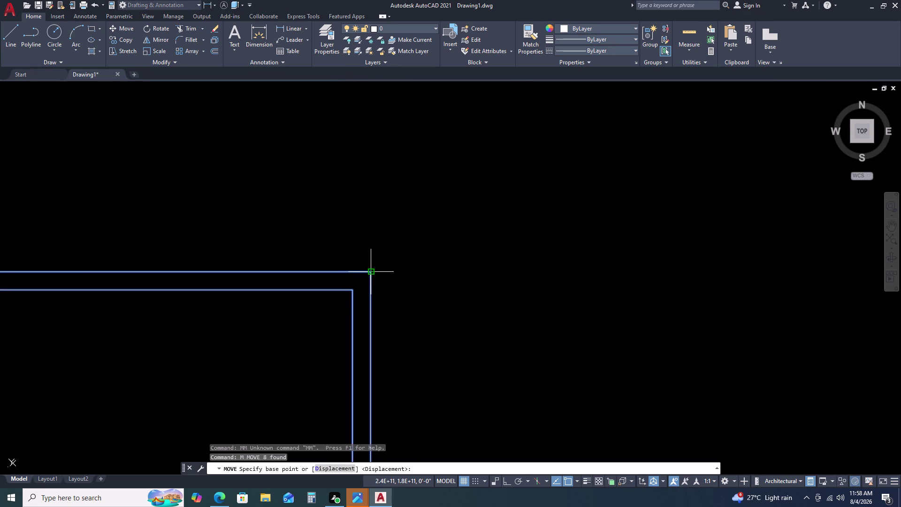
click(373, 273)
Place the room's top-right corner on the wall endpoint above.
scroll(down, 3)
middle_drag(632, 152, 579, 262)
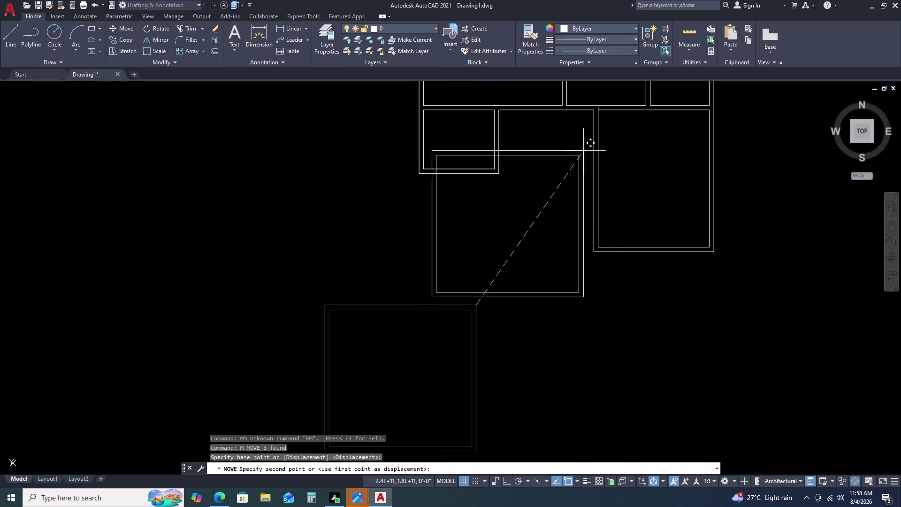
scroll(up, 3)
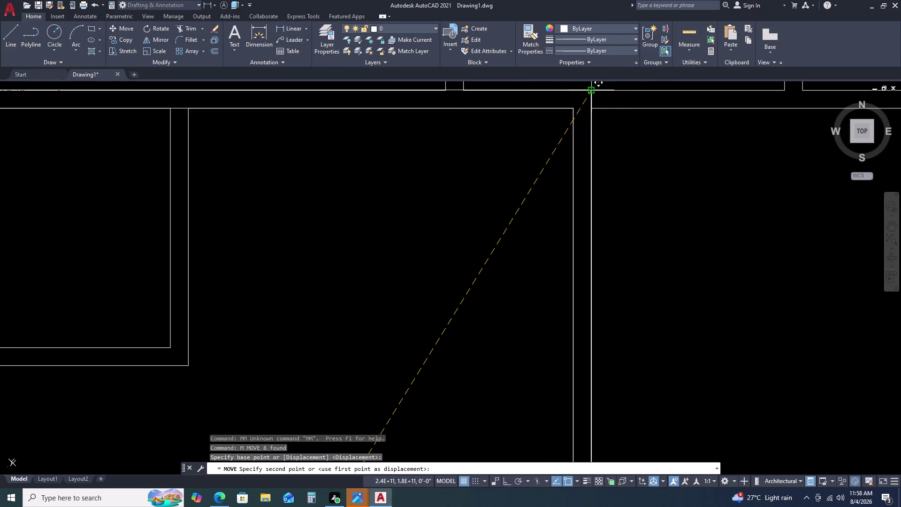
click(591, 92)
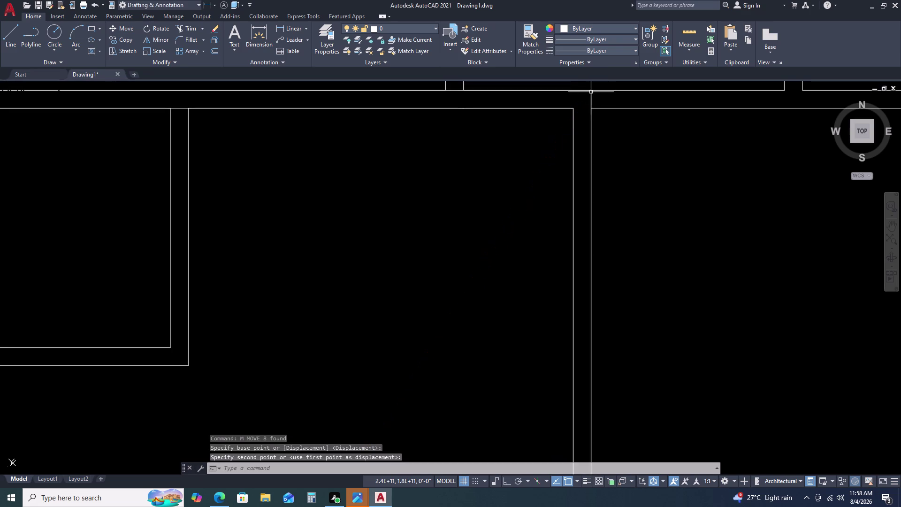
scroll(down, 3)
scroll(up, 3)
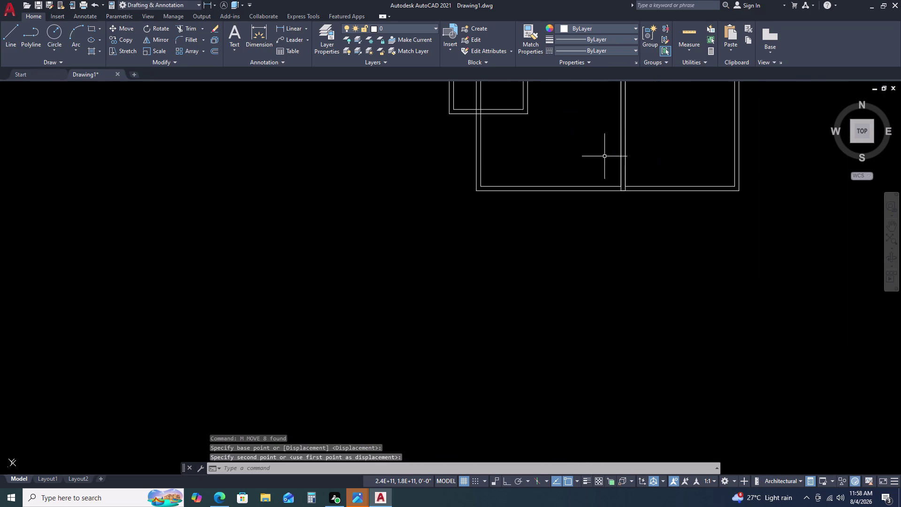
middle_click(605, 134)
middle_drag(605, 134, 613, 208)
scroll(up, 3)
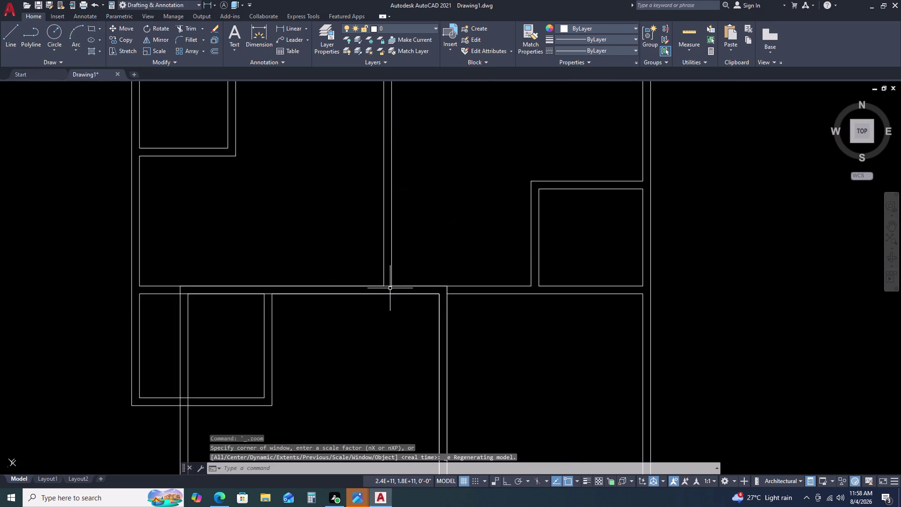
Delete the two short wall lines where the added room joins the plan.
middle_drag(395, 285, 479, 189)
middle_click(480, 179)
click(449, 191)
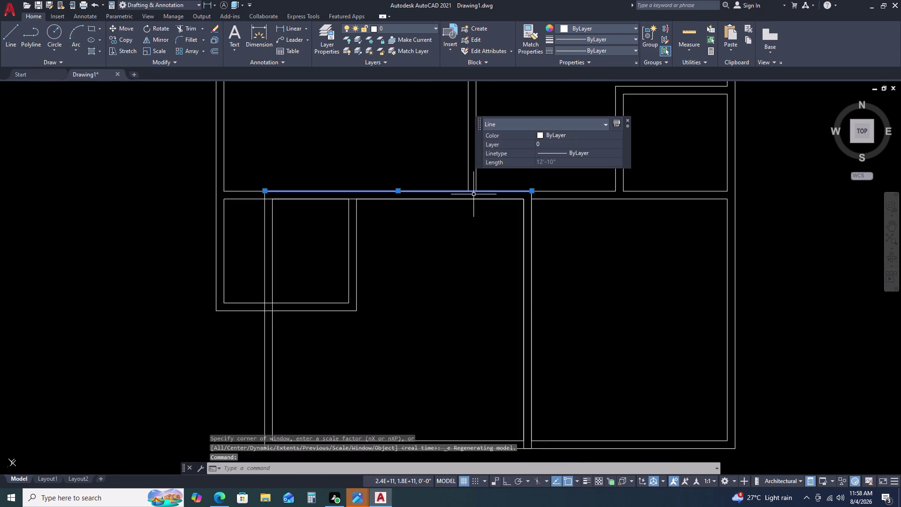
key(Delete)
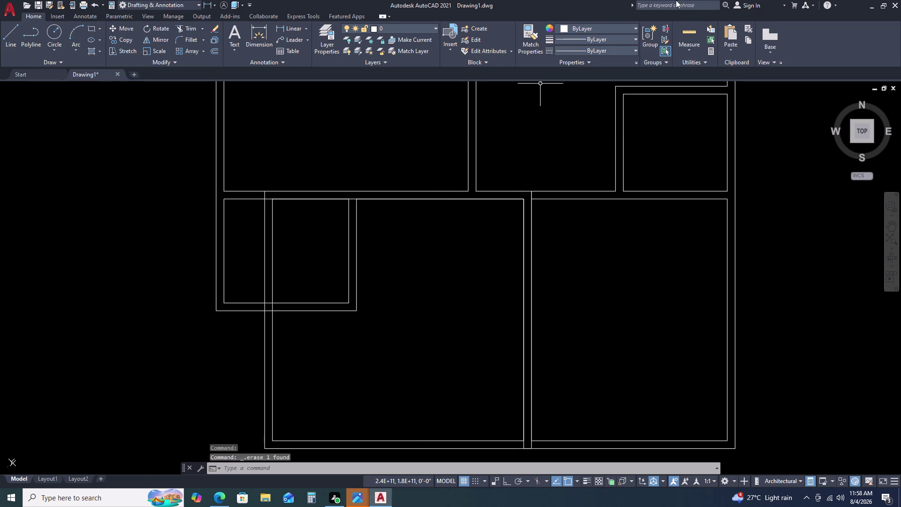
click(372, 200)
key(Delete)
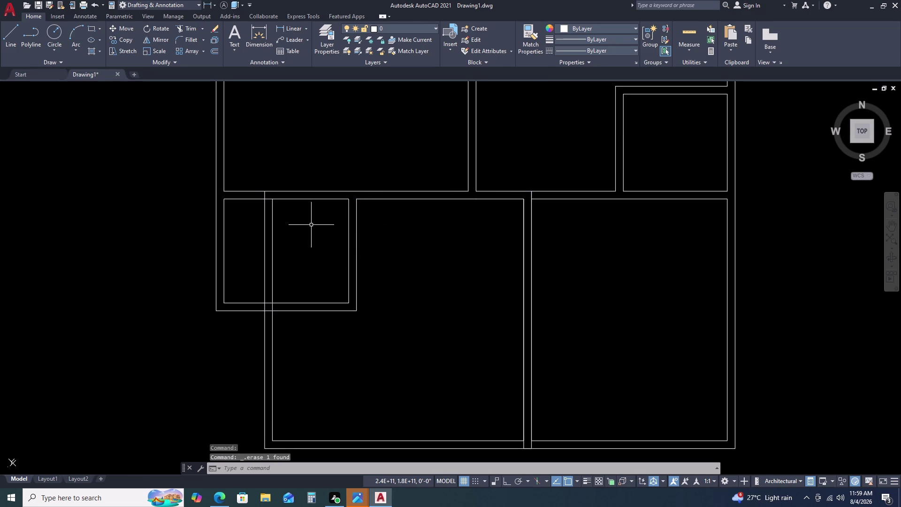
Fence-trim the stray wall-line stub between the walls, then end the trim and undo.
text(RE)
key(BackSpace)
key(BackSpace)
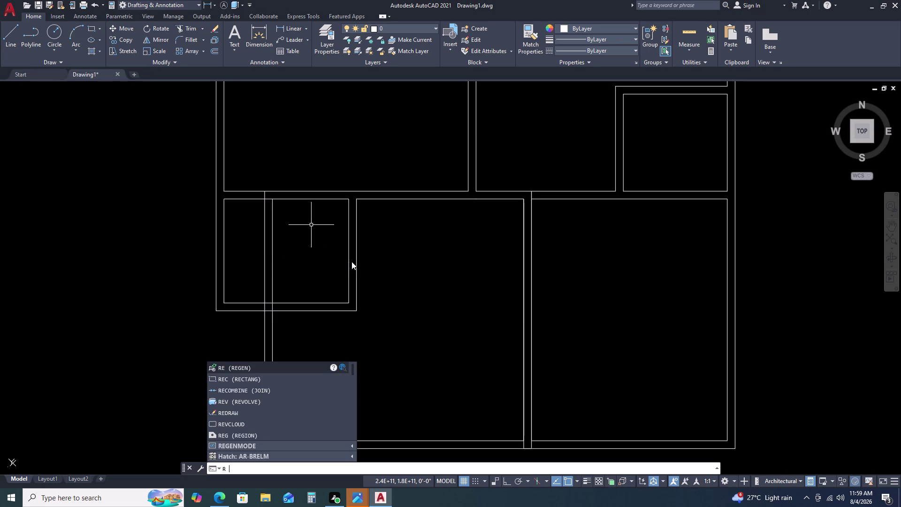
key(BackSpace)
text(TR)
key(space)
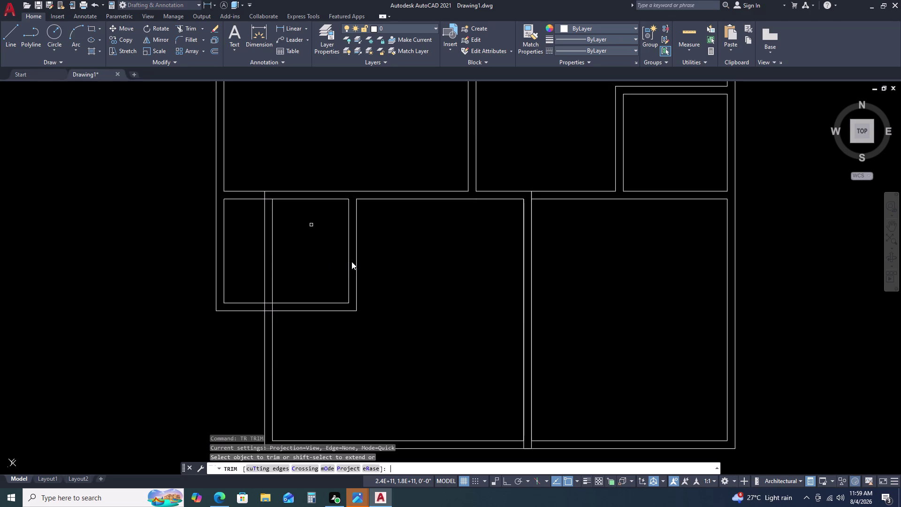
scroll(up, 3)
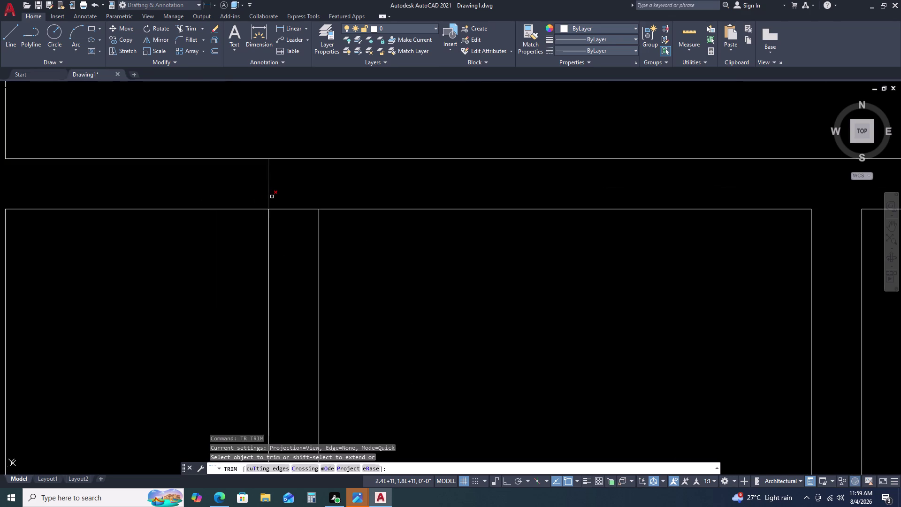
drag(235, 181, 226, 179)
click(289, 181)
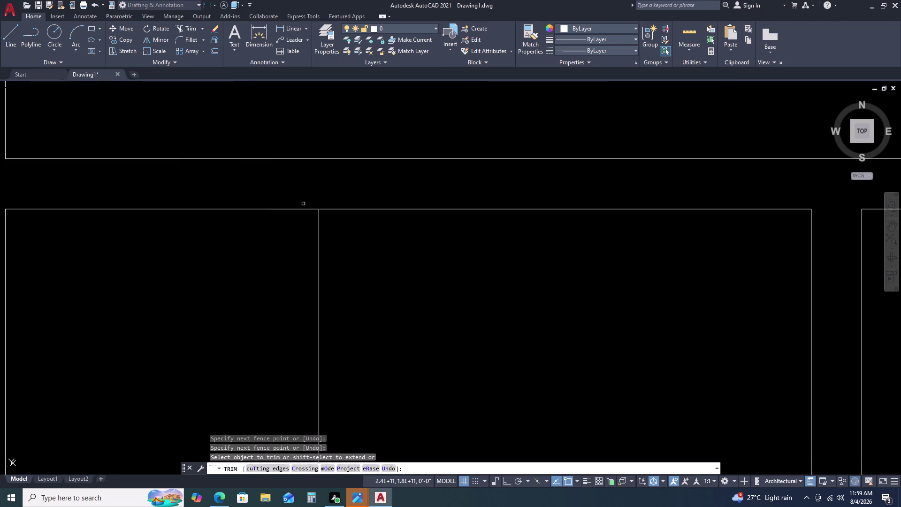
scroll(down, 3)
scroll(down, 3)
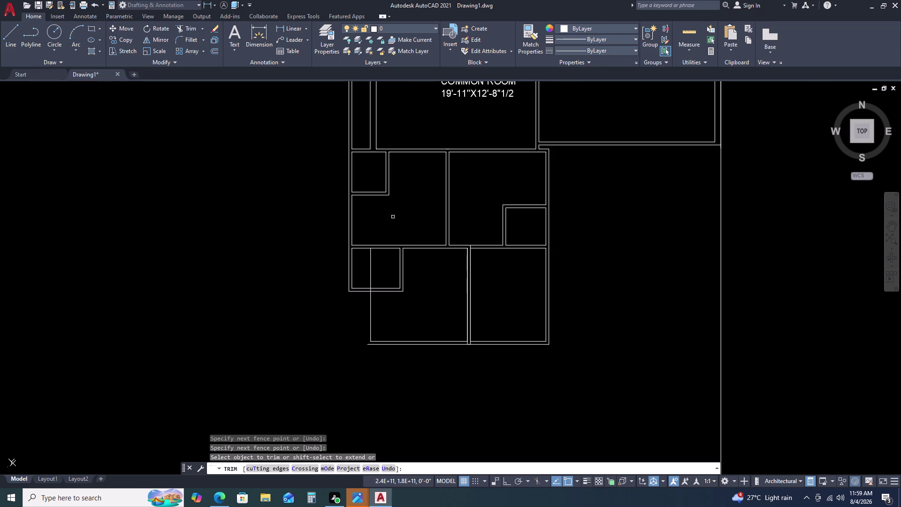
key(Escape)
key(ctrl+z)
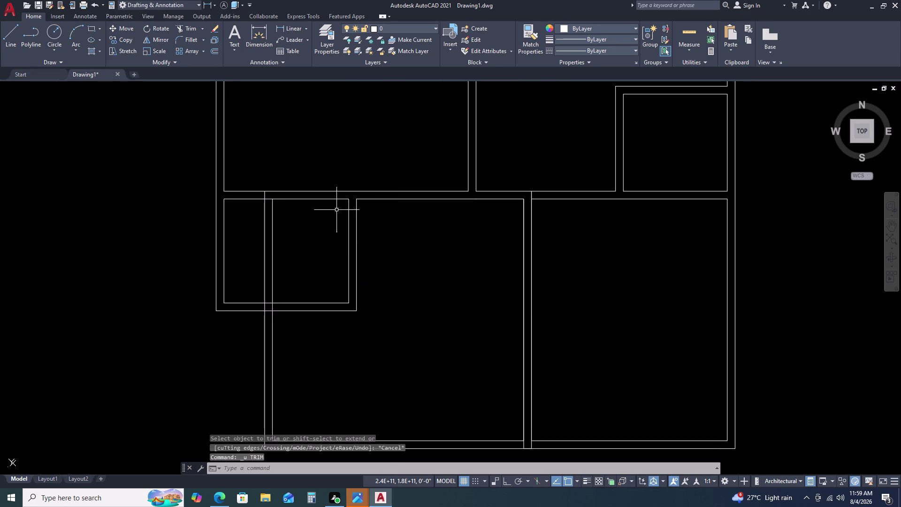
Trim the wall-line stubs above the right room and at its corners.
text(TR)
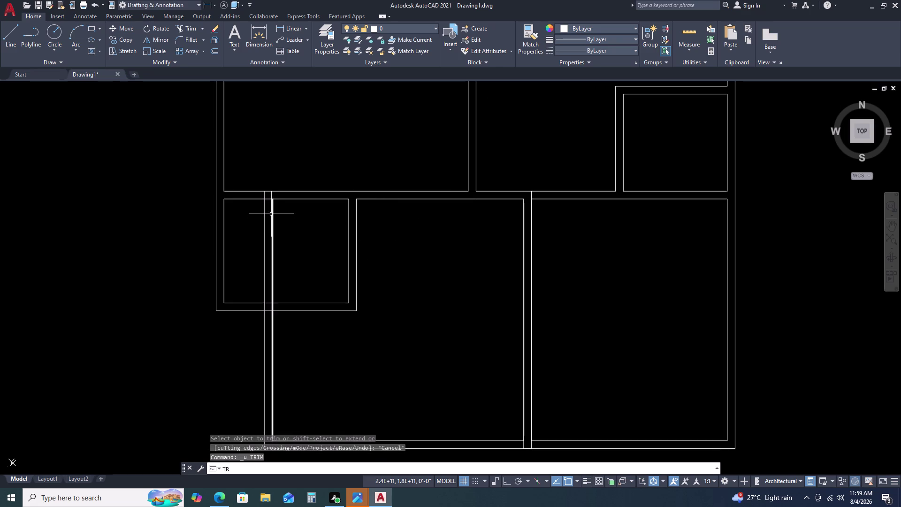
key(space)
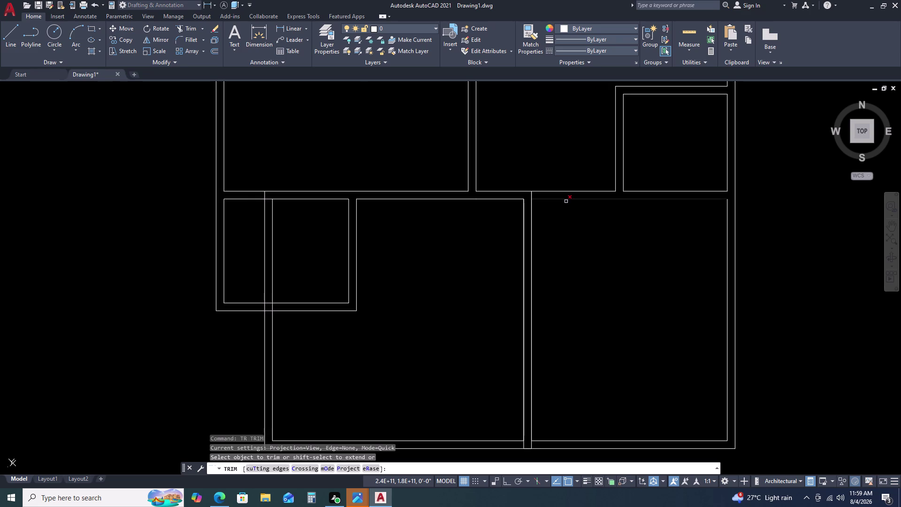
scroll(up, 3)
click(530, 189)
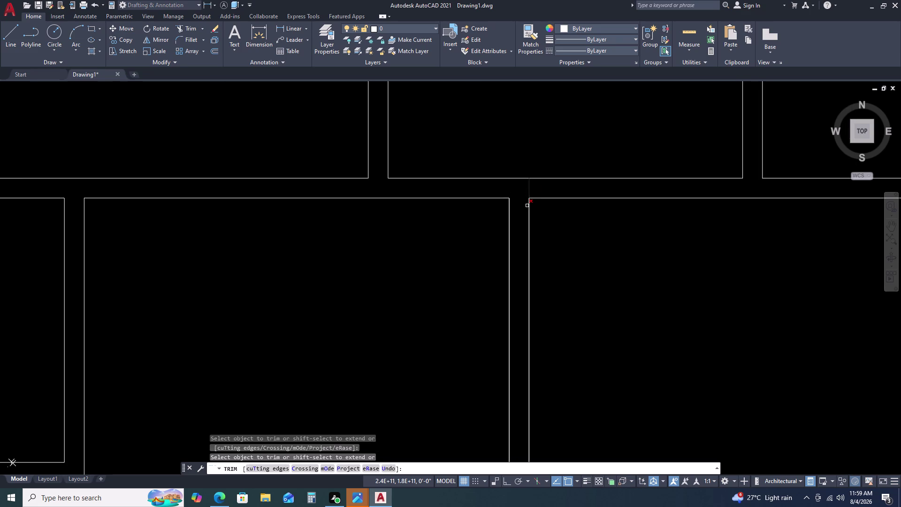
click(508, 229)
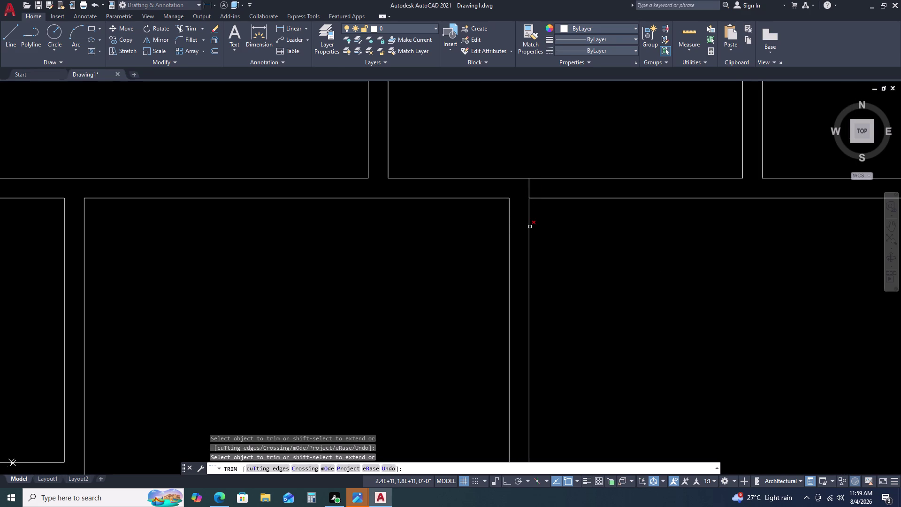
click(530, 227)
click(531, 186)
scroll(down, 3)
scroll(up, 3)
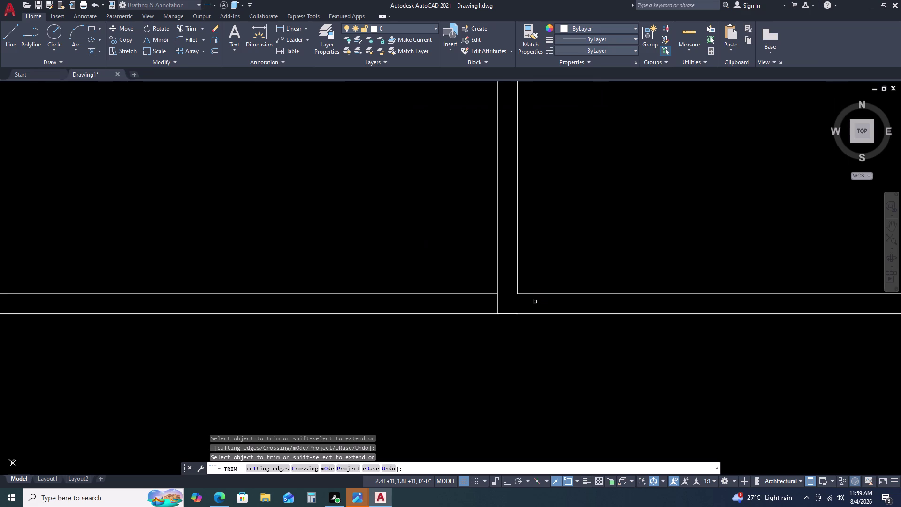
click(499, 302)
scroll(down, 3)
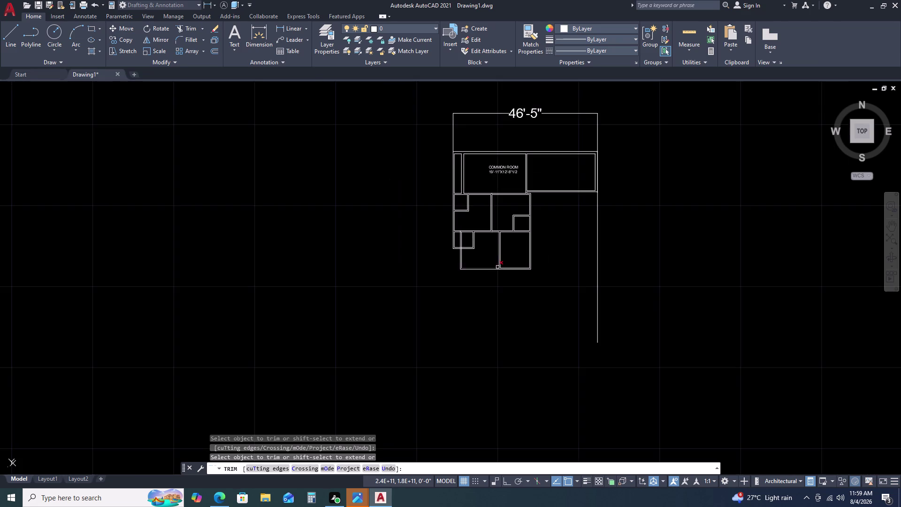
scroll(up, 3)
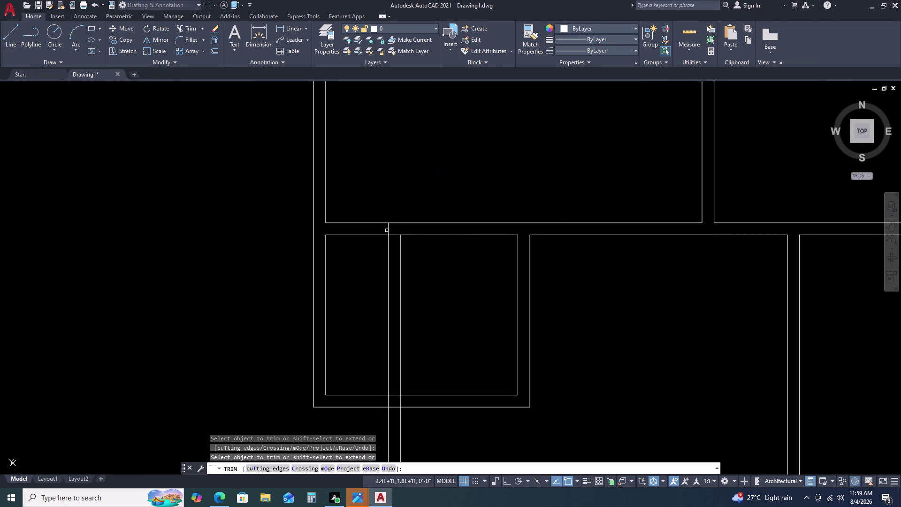
Trim the leftover pieces above, across and below the small room, then end trimming.
click(388, 230)
click(401, 252)
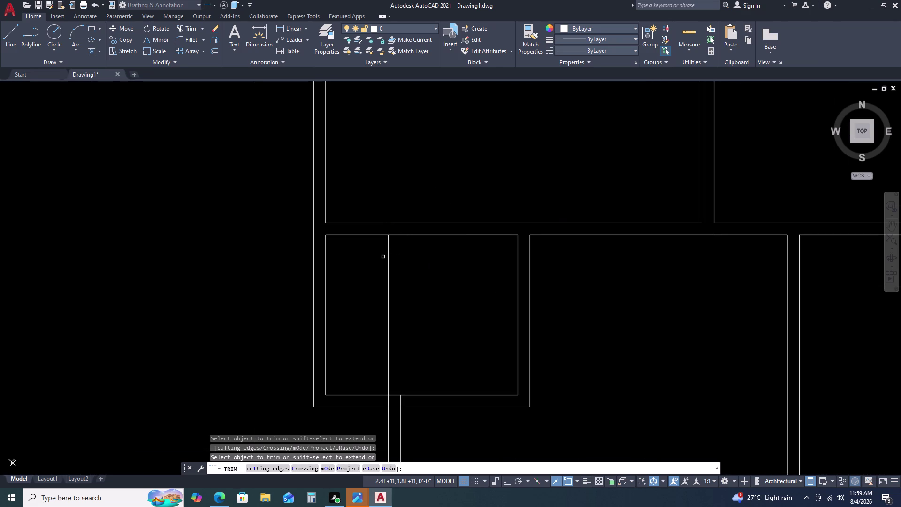
click(388, 250)
middle_drag(415, 299, 444, 201)
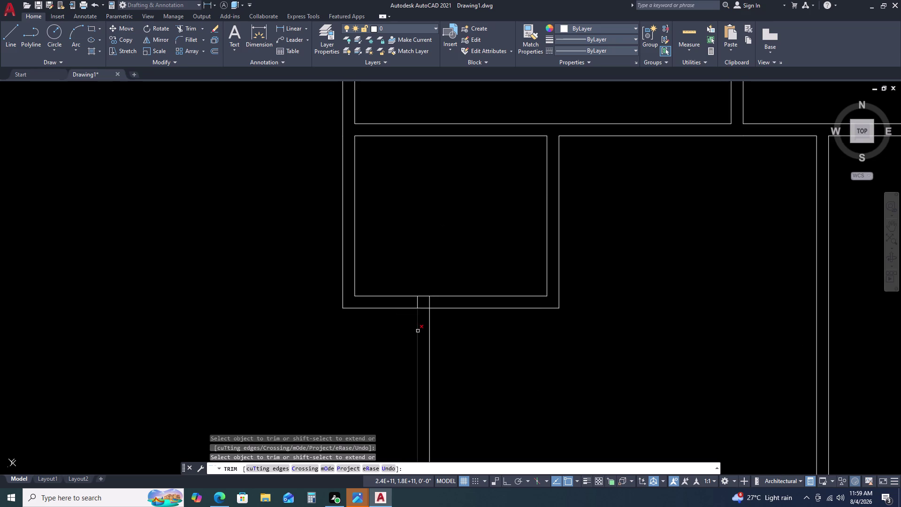
scroll(up, 3)
click(460, 232)
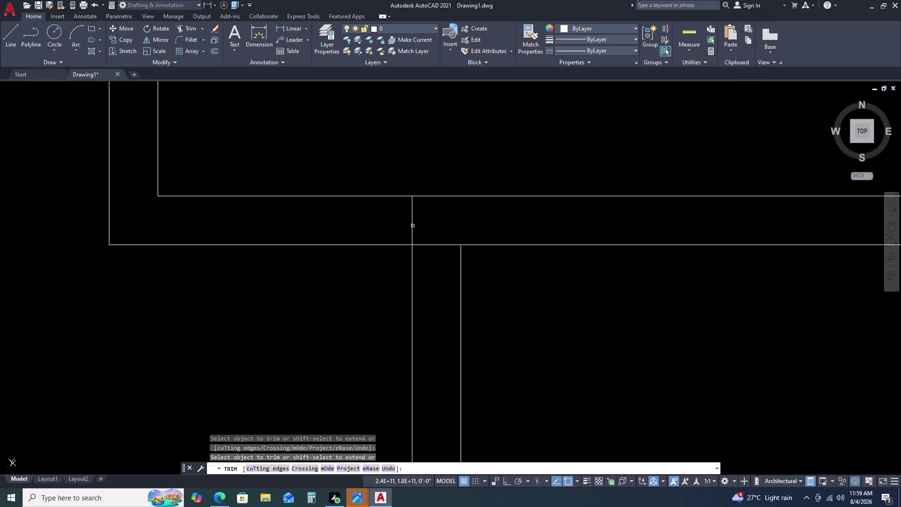
click(412, 226)
click(433, 245)
scroll(down, 3)
middle_drag(646, 239, 496, 251)
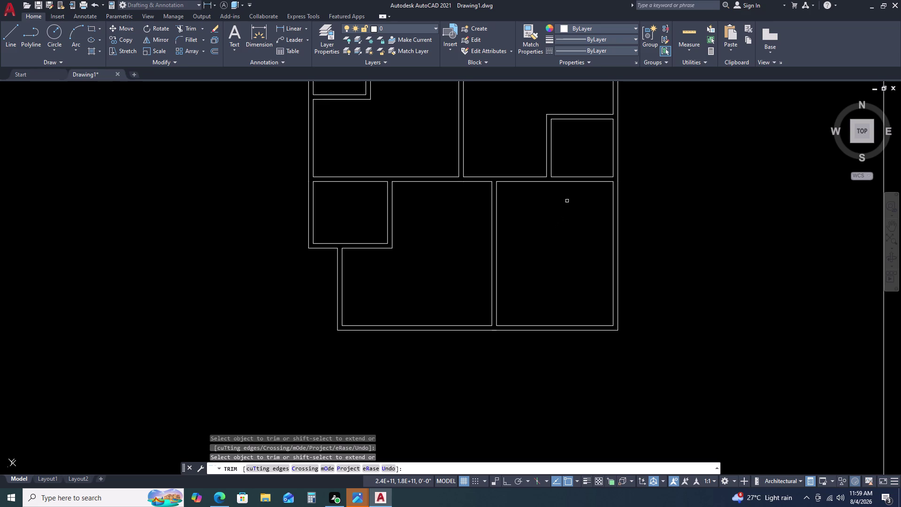
scroll(down, 3)
middle_drag(559, 234, 556, 179)
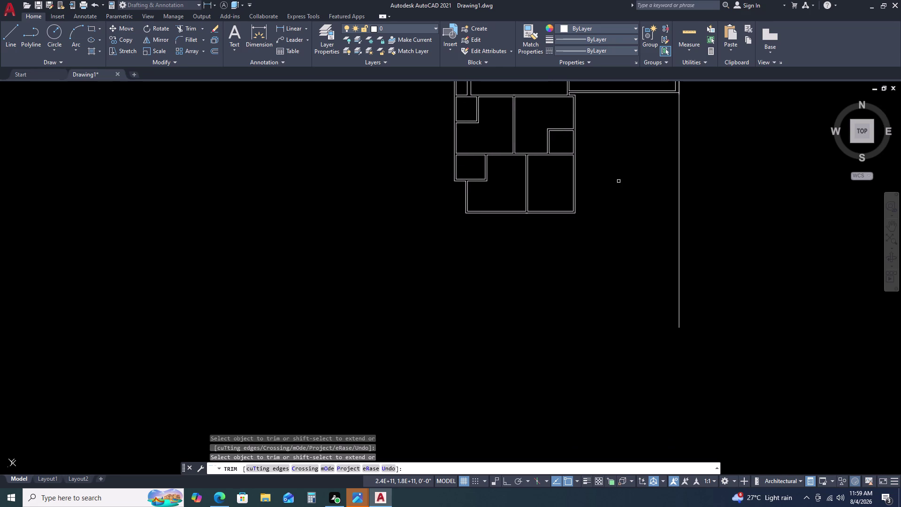
key(Escape)
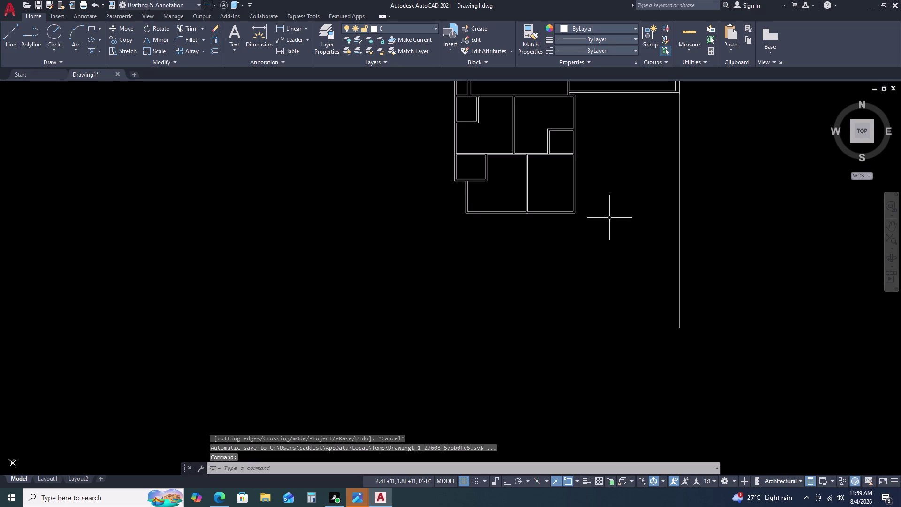
middle_drag(465, 217, 482, 190)
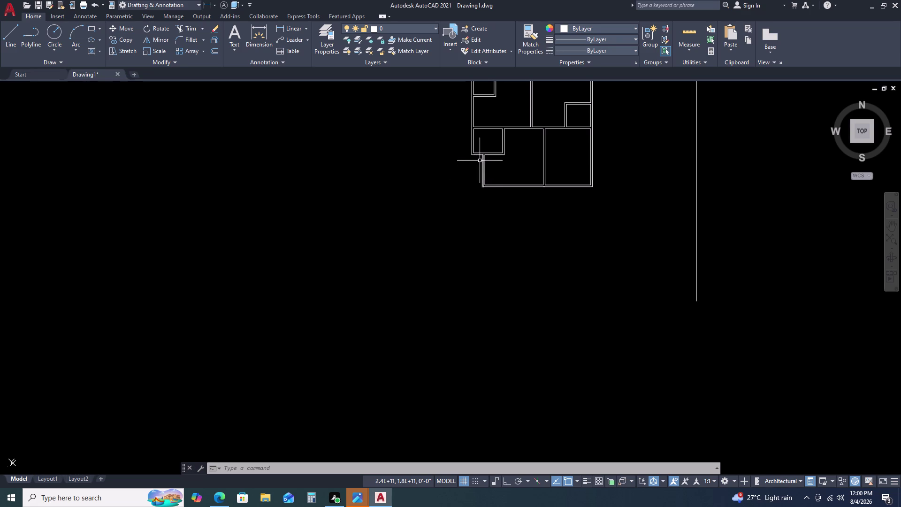
scroll(up, 3)
click(478, 164)
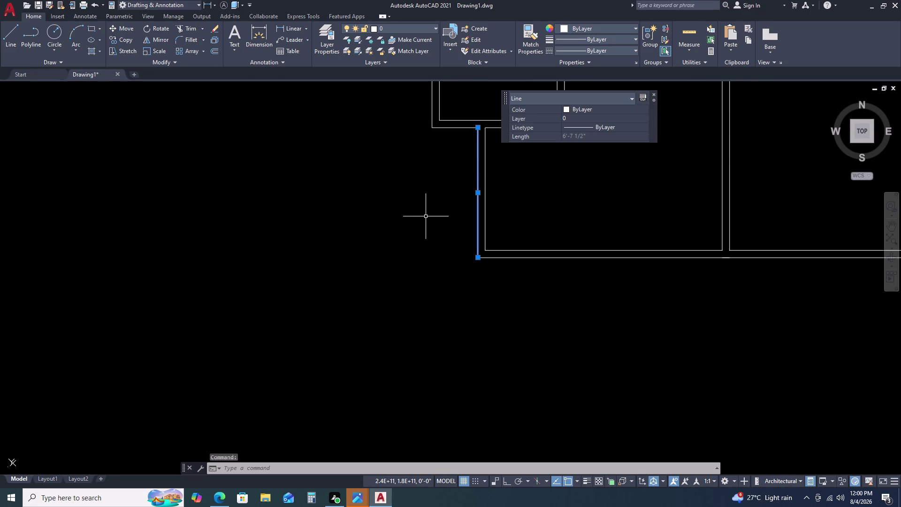
Offset the wall line 9 inches to the left.
text(O)
key(space)
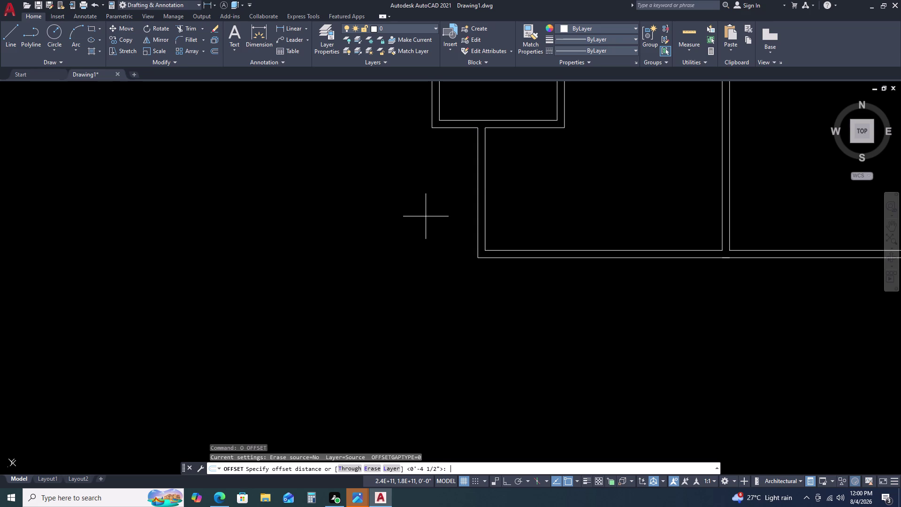
key(9)
key(Return)
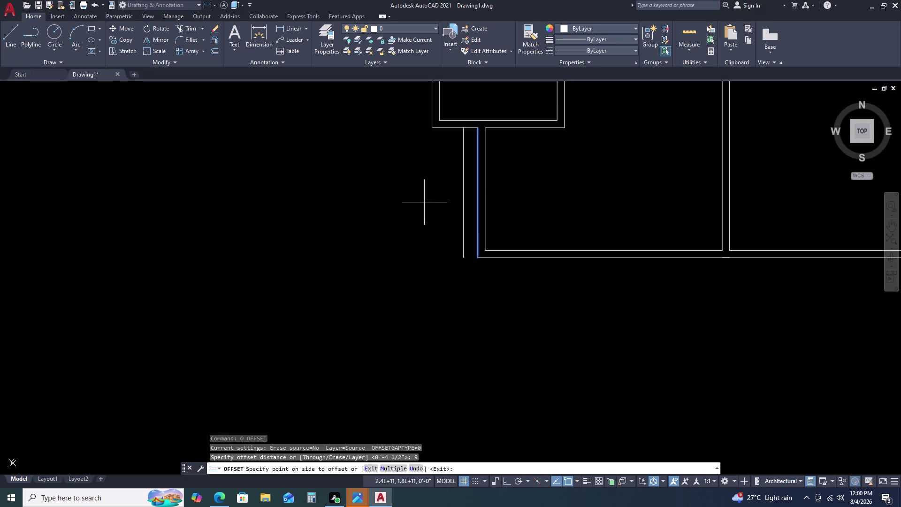
drag(400, 225, 400, 230)
scroll(down, 3)
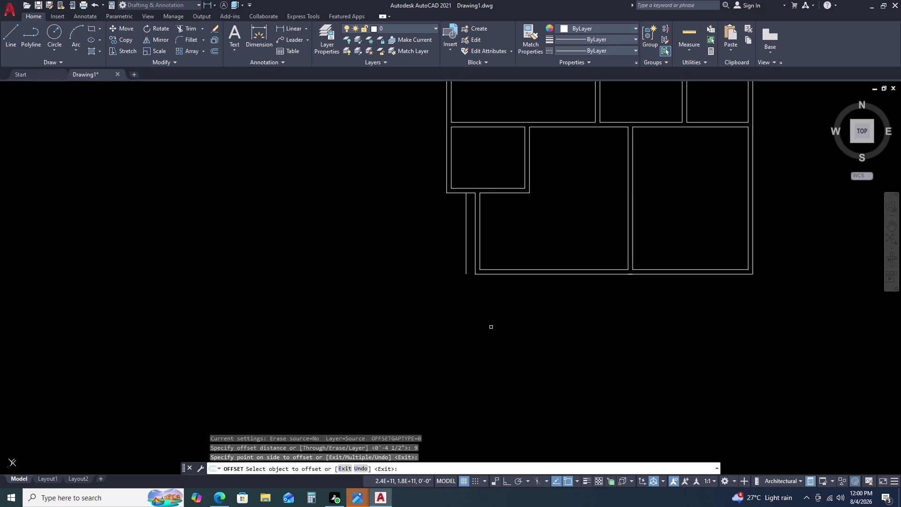
key(Escape)
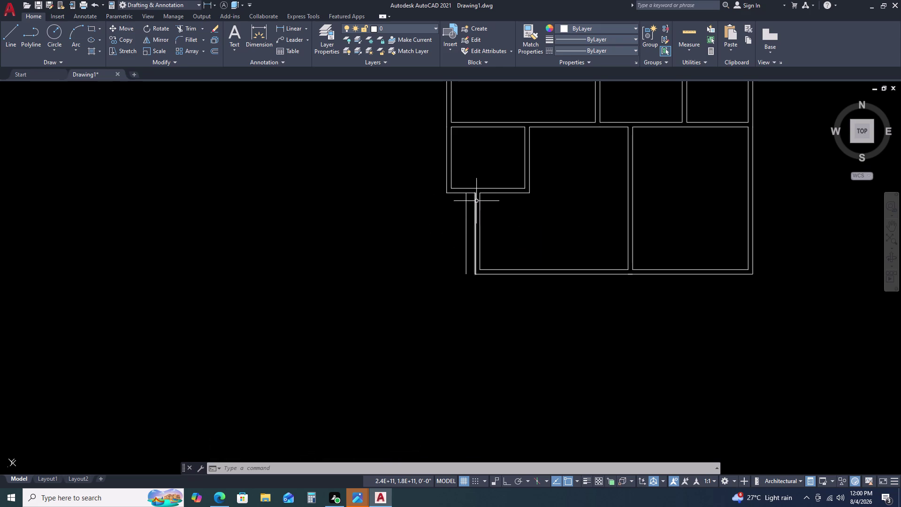
Delete the two vertical lines below the upper room's bottom wall, then select the short wall line.
scroll(up, 3)
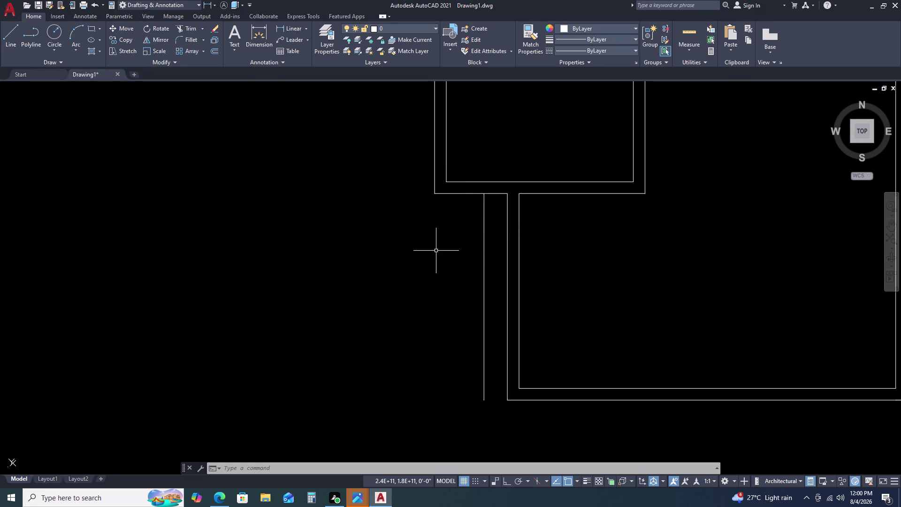
scroll(down, 3)
scroll(up, 3)
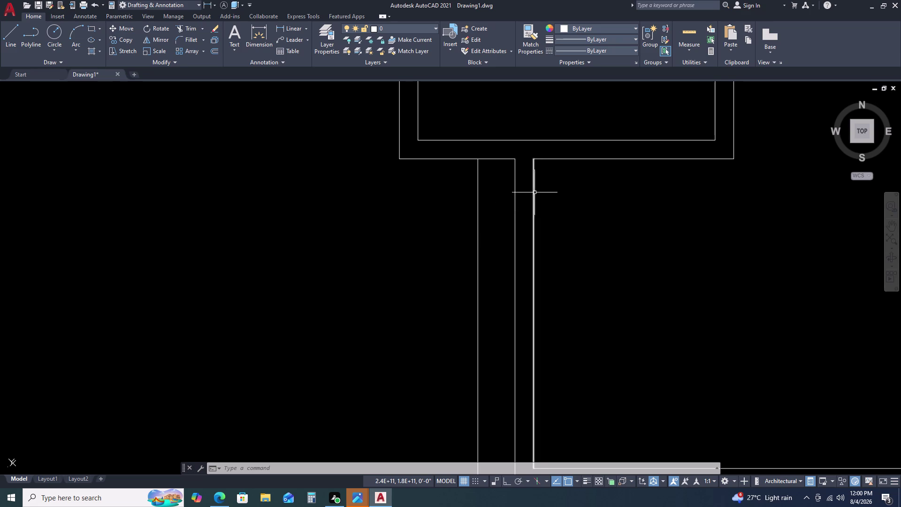
click(518, 197)
click(469, 206)
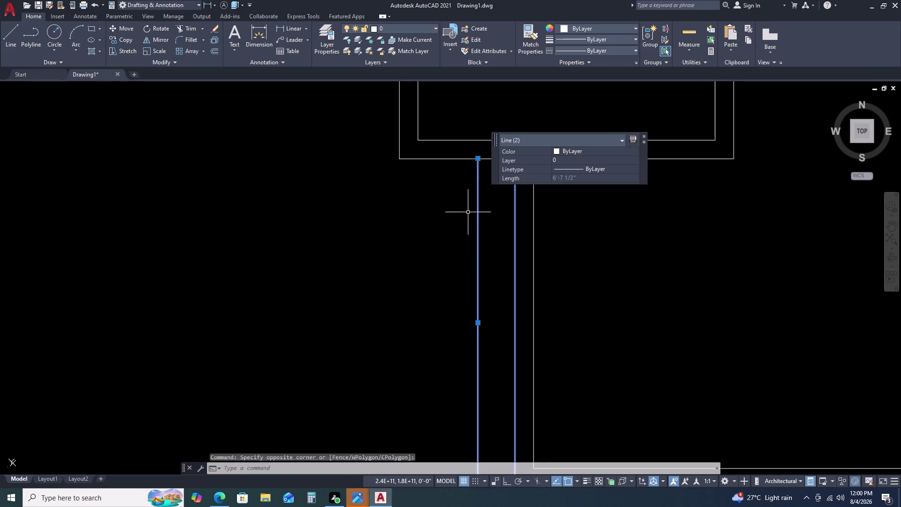
key(Delete)
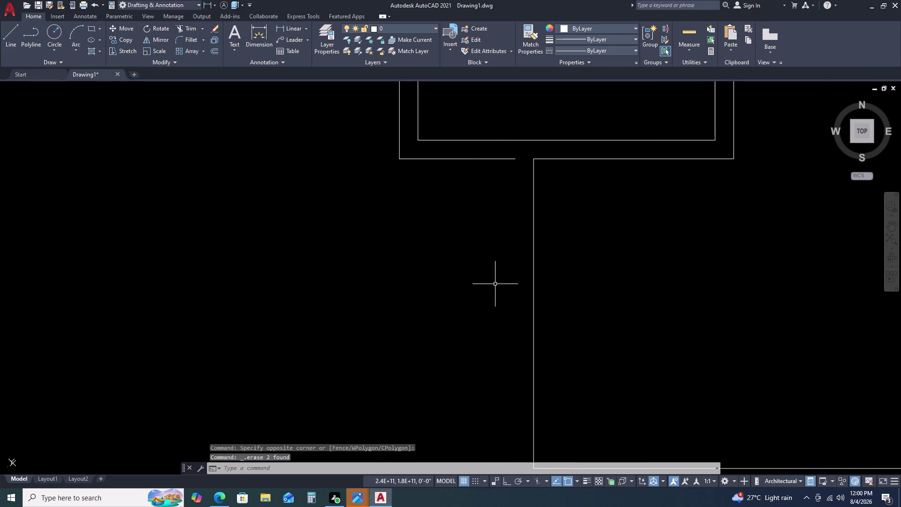
scroll(down, 3)
click(512, 270)
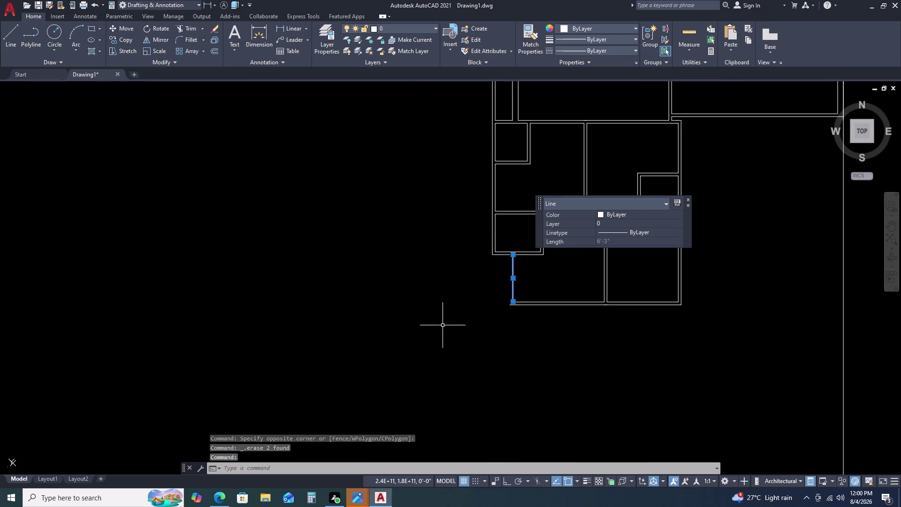
Offset the short 6'-3" wall line 9 inches, then cancel and start TRIM.
key(o)
text(M)
key(space)
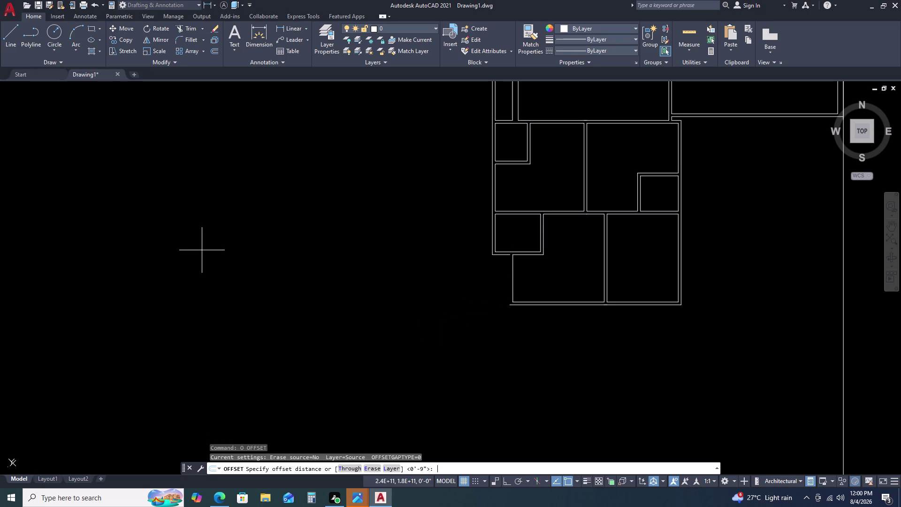
key(9)
key(Return)
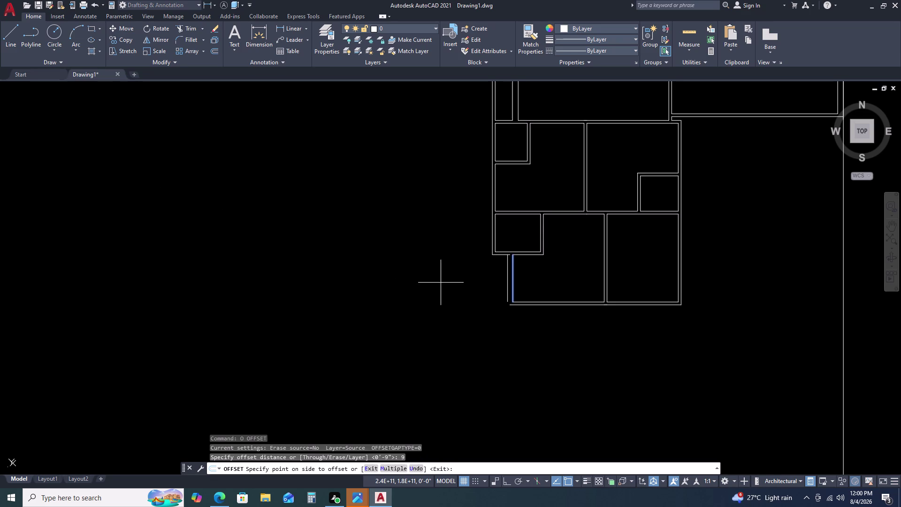
scroll(up, 3)
double_click(633, 238)
click(632, 241)
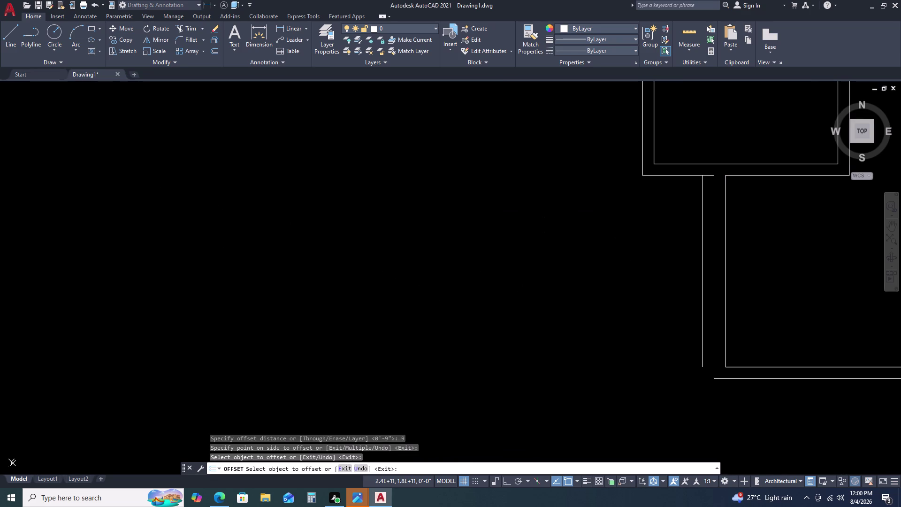
drag(528, 307, 528, 315)
key(Escape)
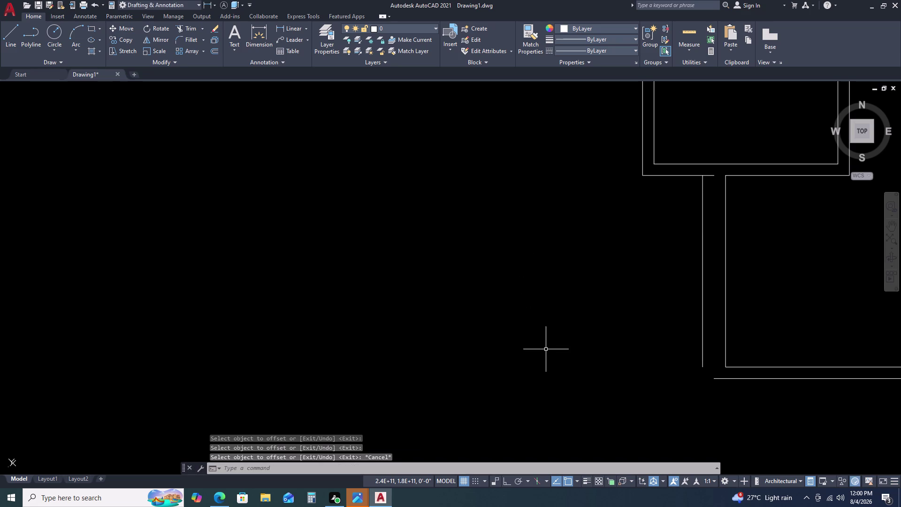
text(TR)
key(space)
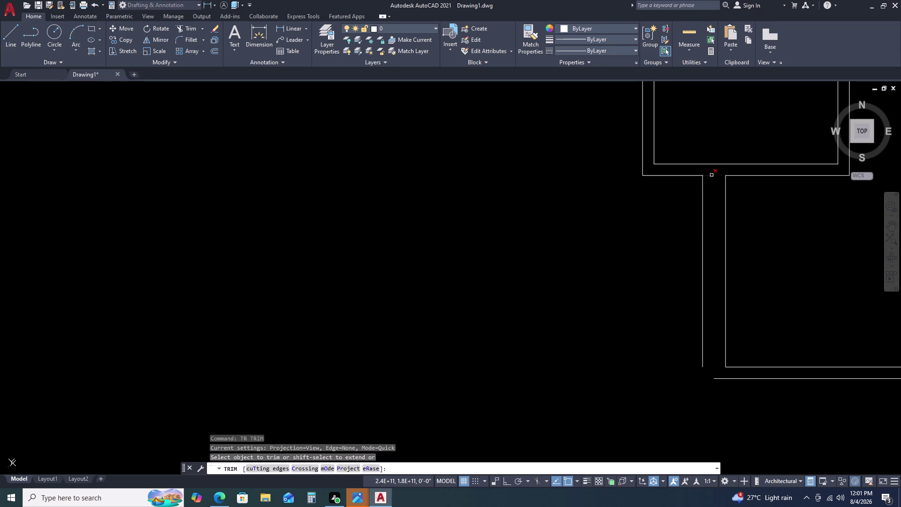
Fillet the bottom and left wall lines with radius 0 into a sharp lower-left corner.
click(712, 175)
scroll(down, 3)
middle_drag(693, 378, 574, 297)
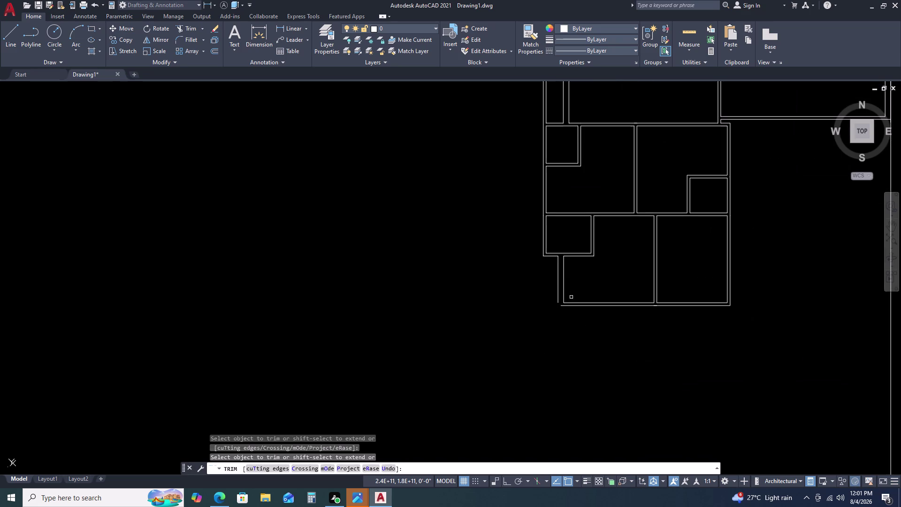
key(Escape)
text(F)
key(space)
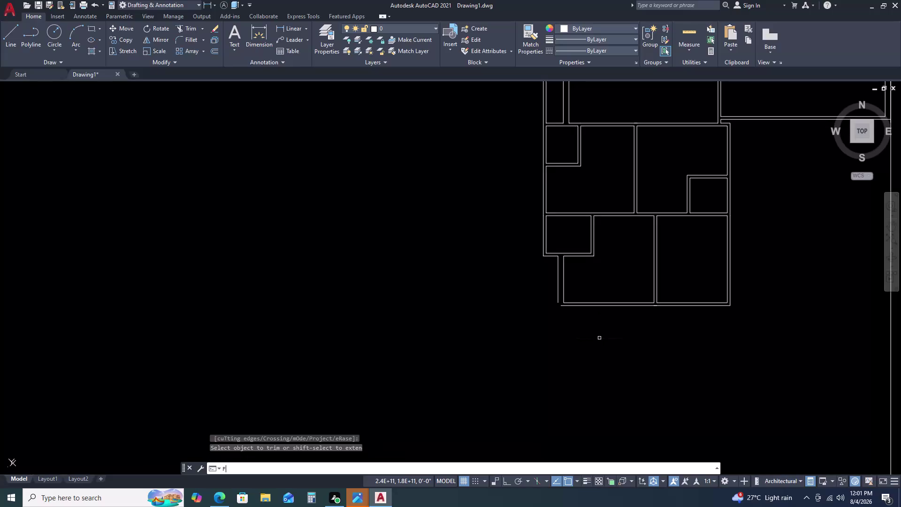
scroll(up, 3)
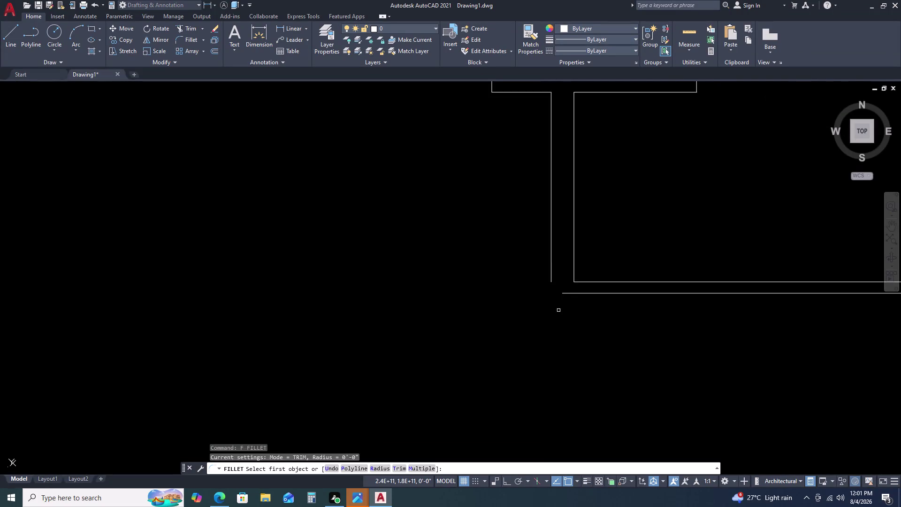
click(573, 293)
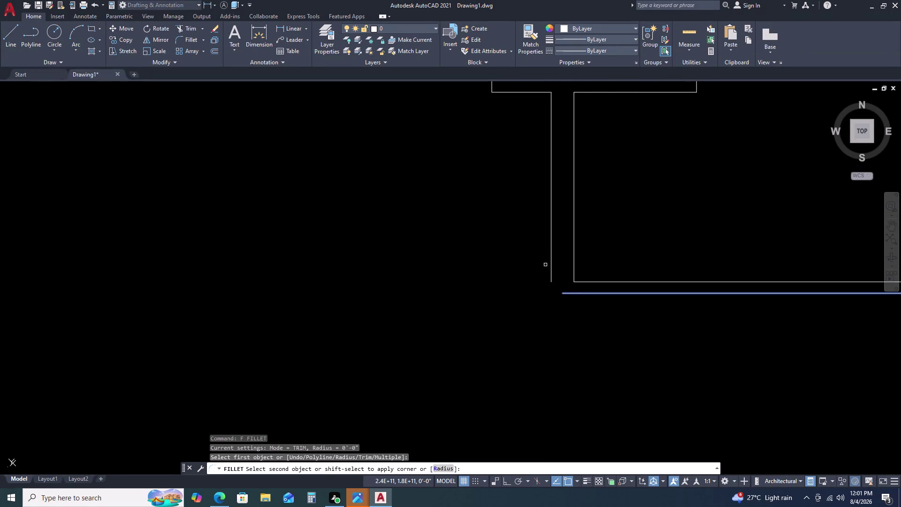
click(552, 274)
scroll(down, 3)
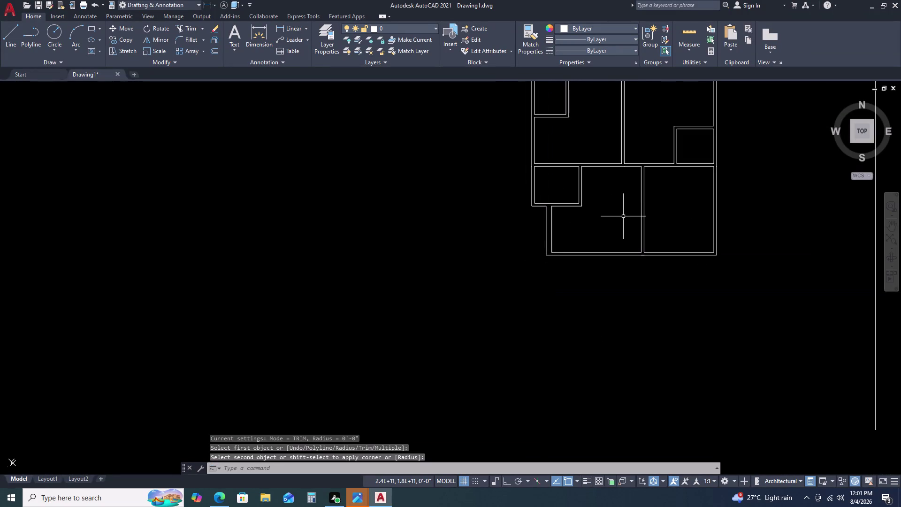
middle_drag(623, 217, 590, 196)
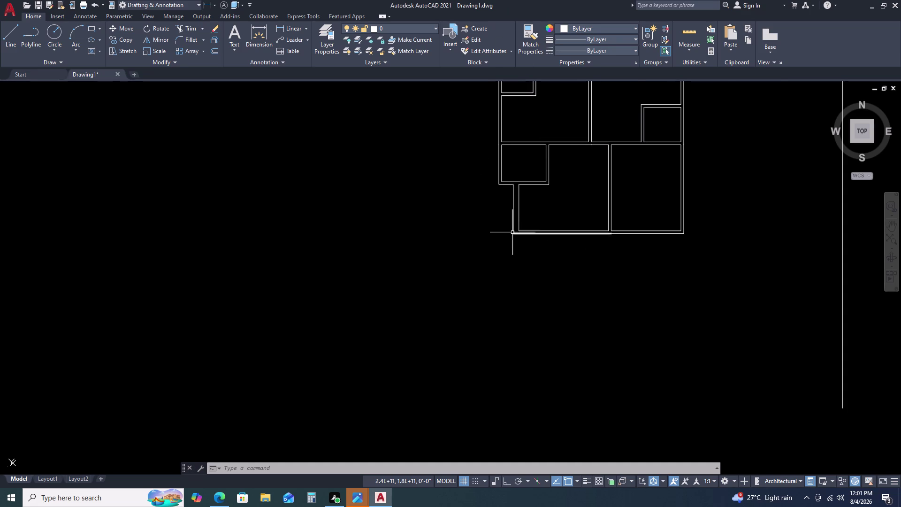
scroll(up, 3)
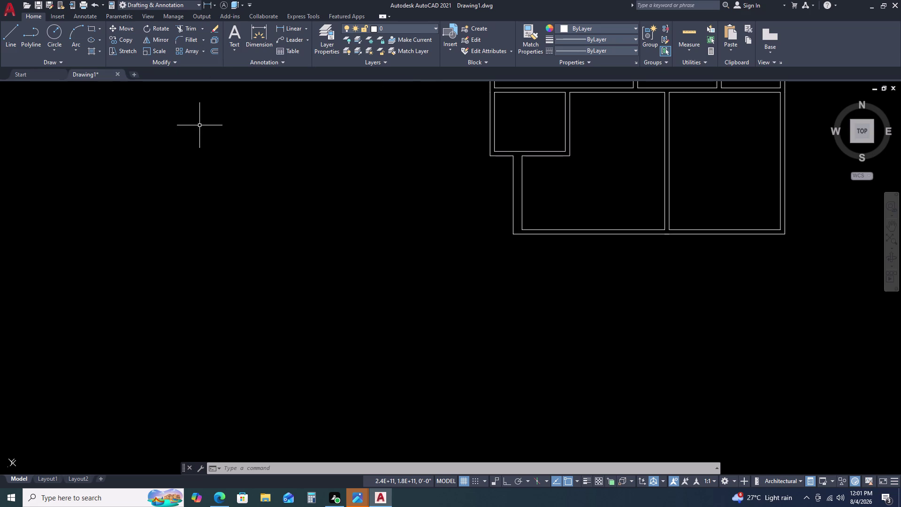
middle_drag(605, 218, 566, 193)
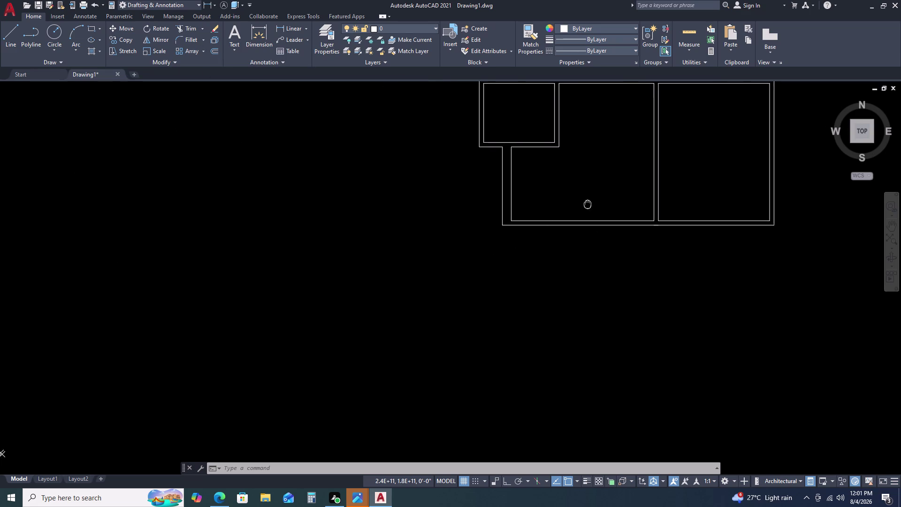
middle_drag(565, 193, 539, 182)
scroll(down, 3)
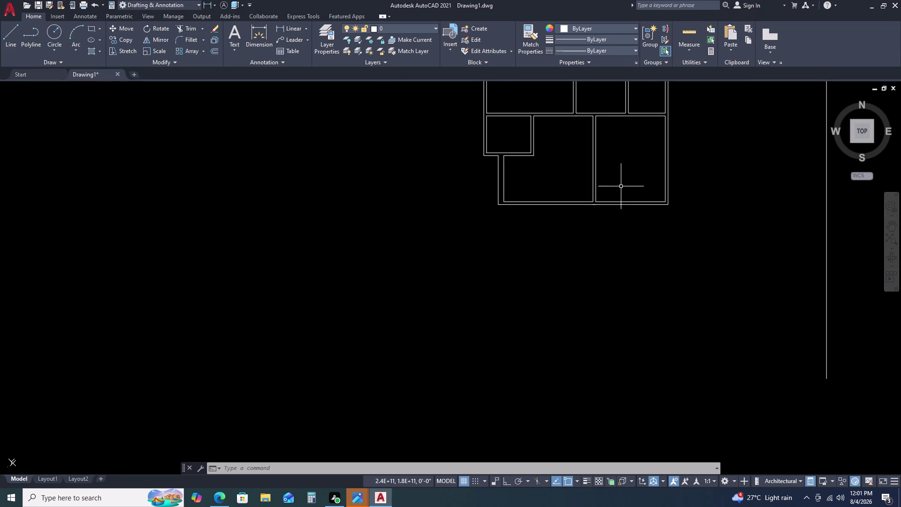
middle_click(611, 186)
scroll(down, 3)
scroll(up, 3)
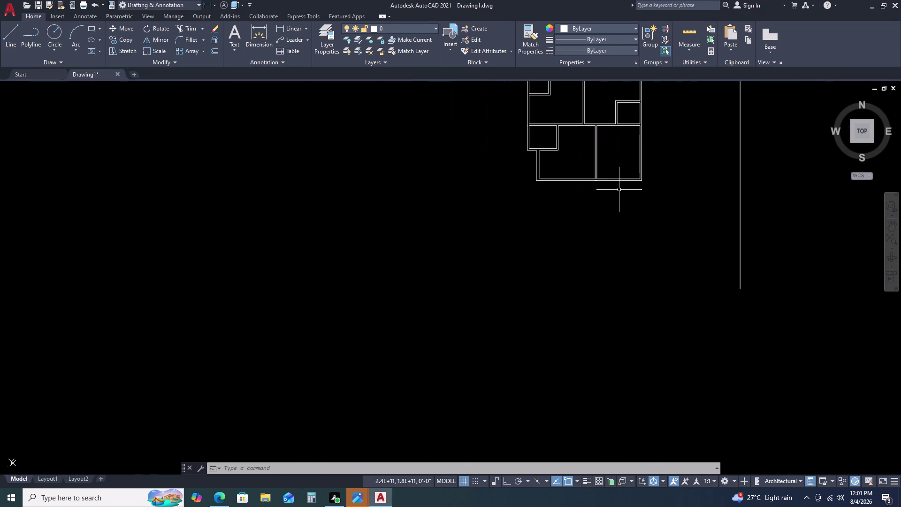
scroll(down, 3)
scroll(up, 3)
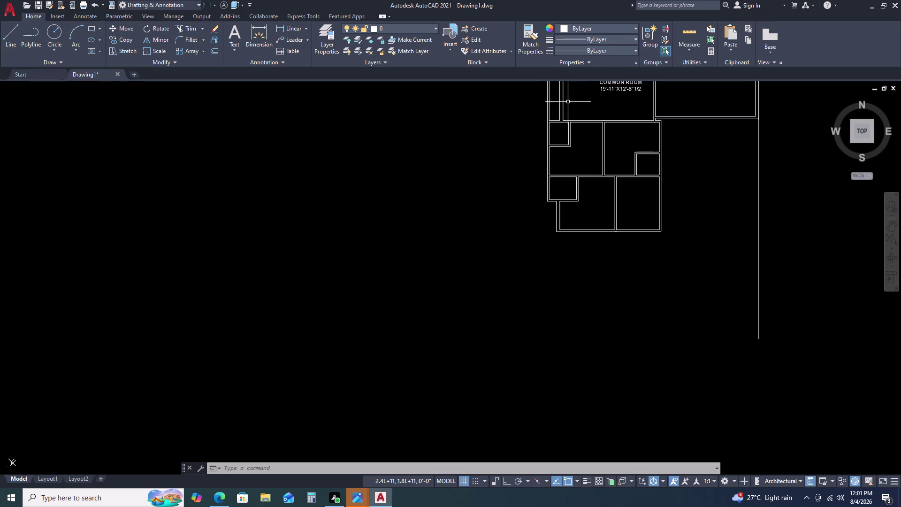
scroll(down, 3)
scroll(down, 3)
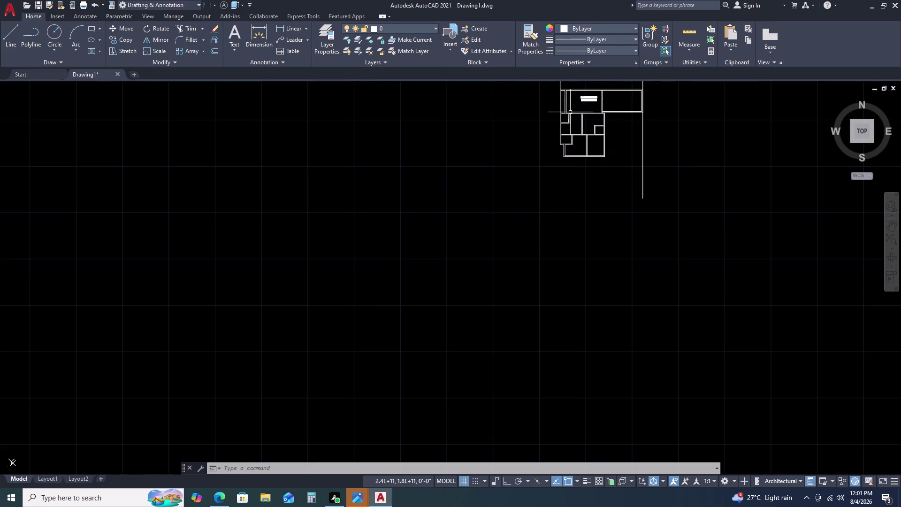
middle_drag(564, 134, 563, 138)
scroll(up, 3)
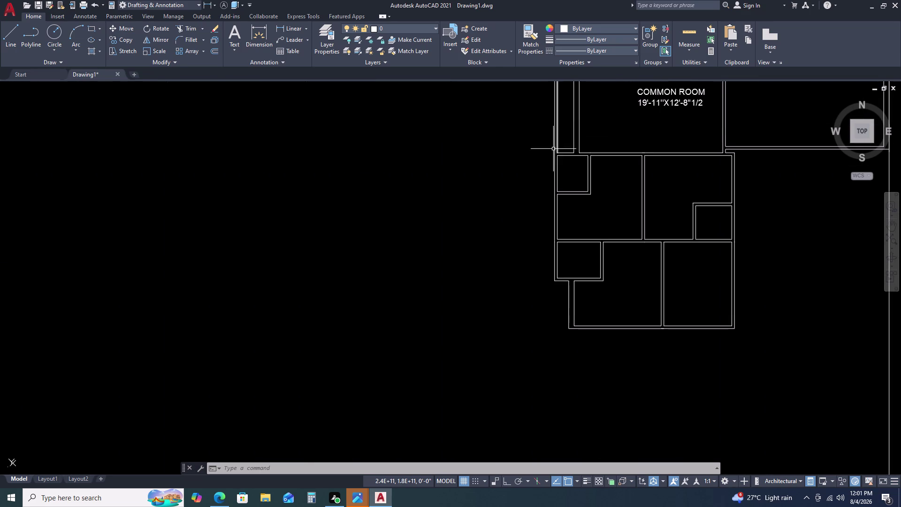
middle_click(547, 168)
scroll(down, 3)
middle_drag(599, 232, 569, 225)
middle_click(559, 227)
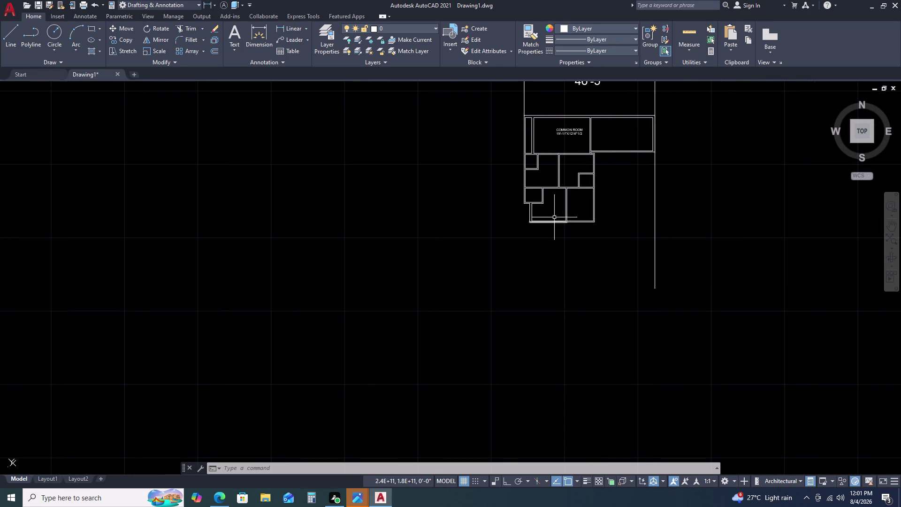
scroll(up, 3)
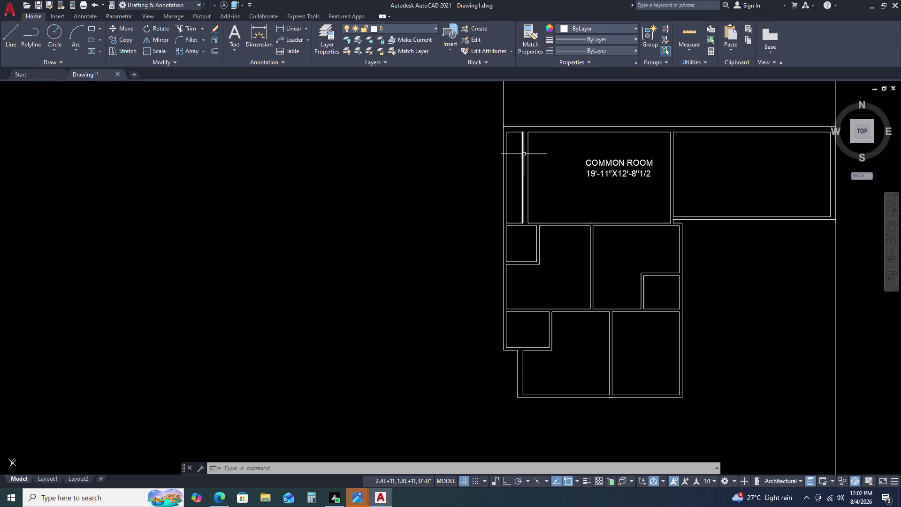
text(DLI)
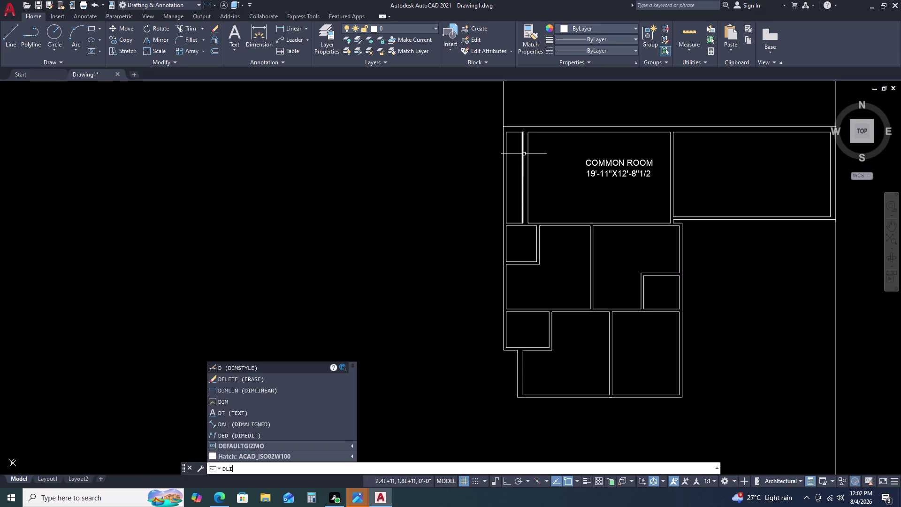
key(space)
right_drag(533, 165, 542, 140)
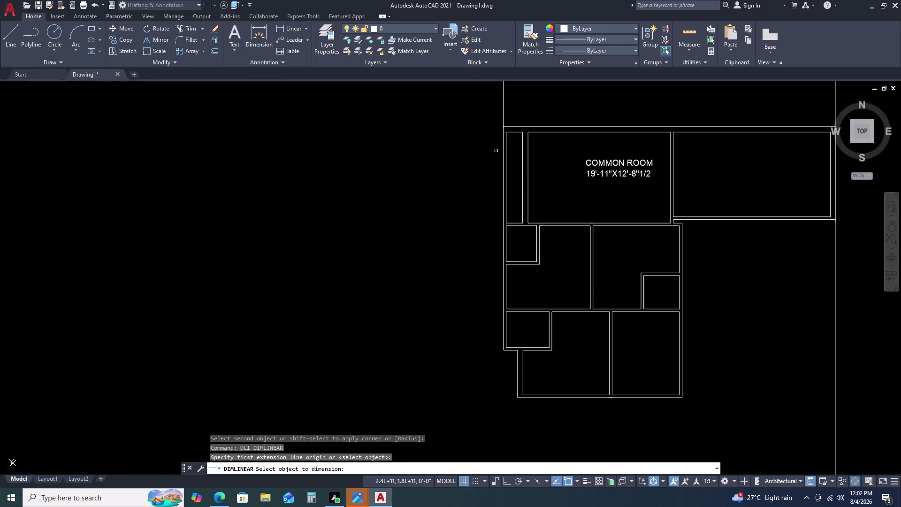
click(506, 153)
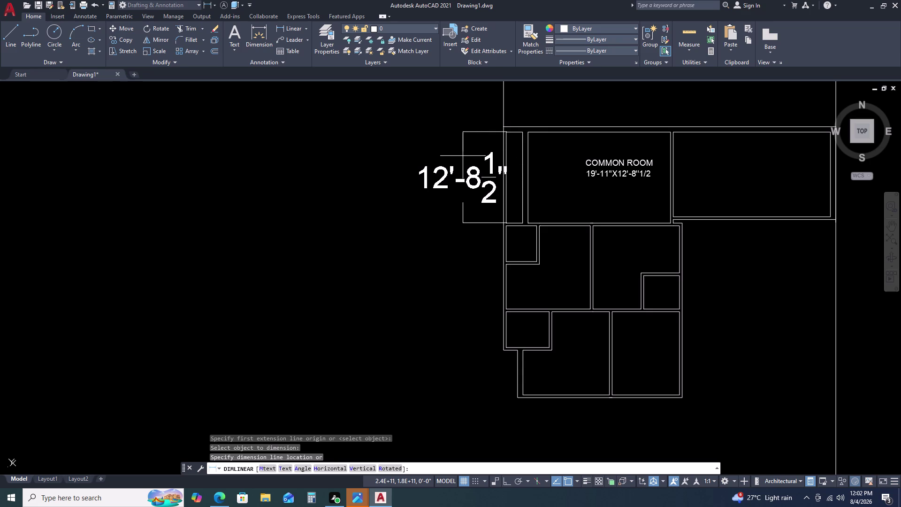
click(454, 158)
drag(474, 163, 468, 164)
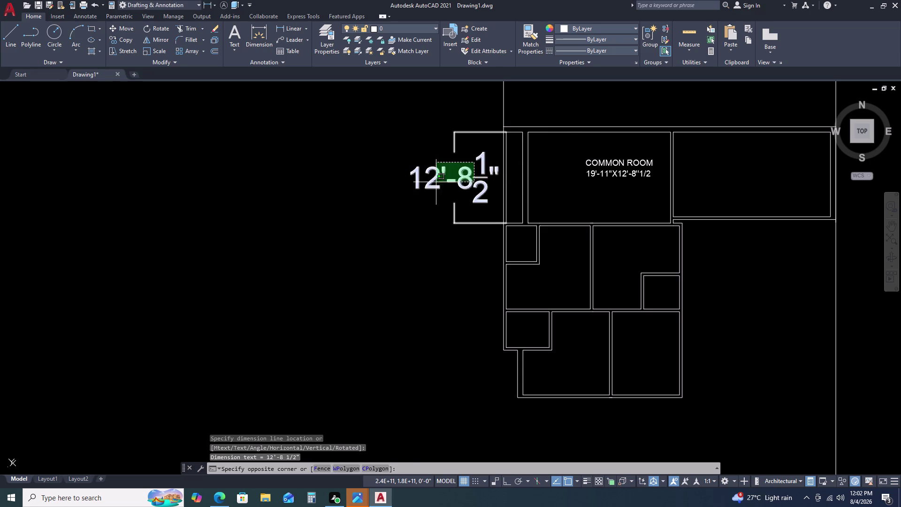
click(394, 201)
key(Return)
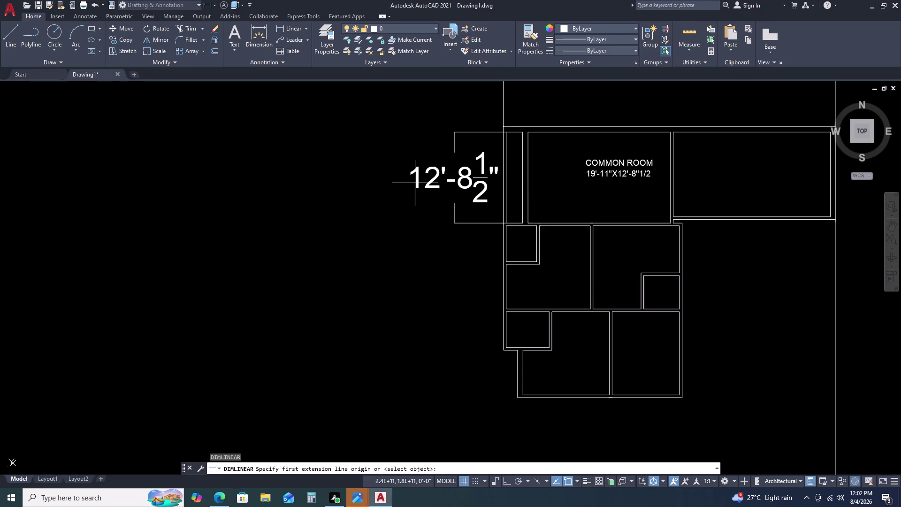
scroll(up, 3)
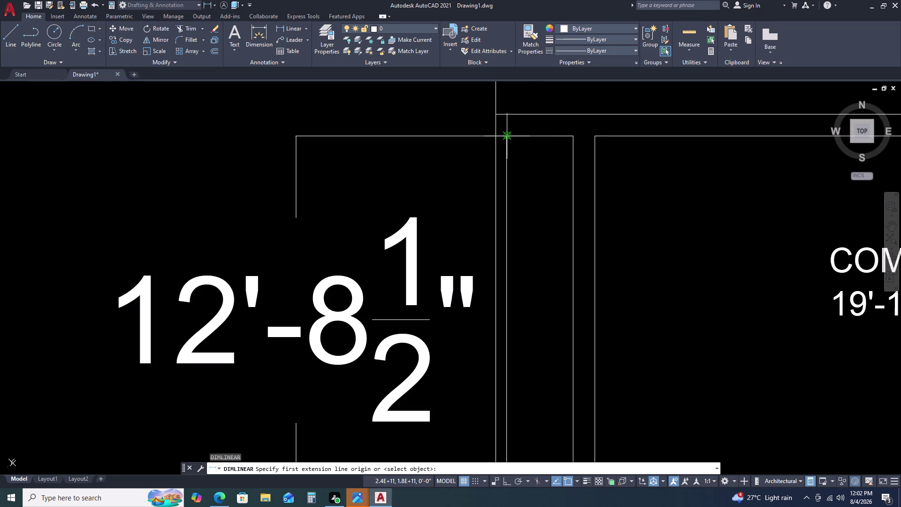
scroll(down, 3)
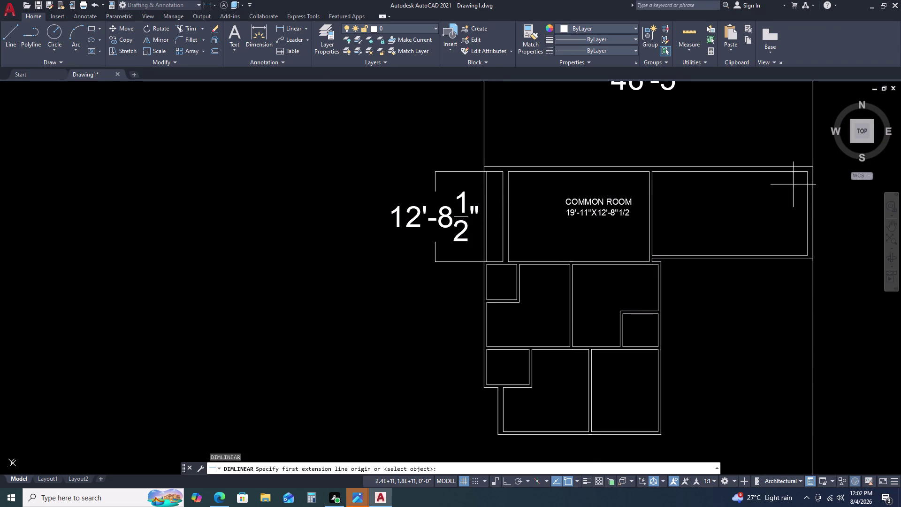
key(Escape)
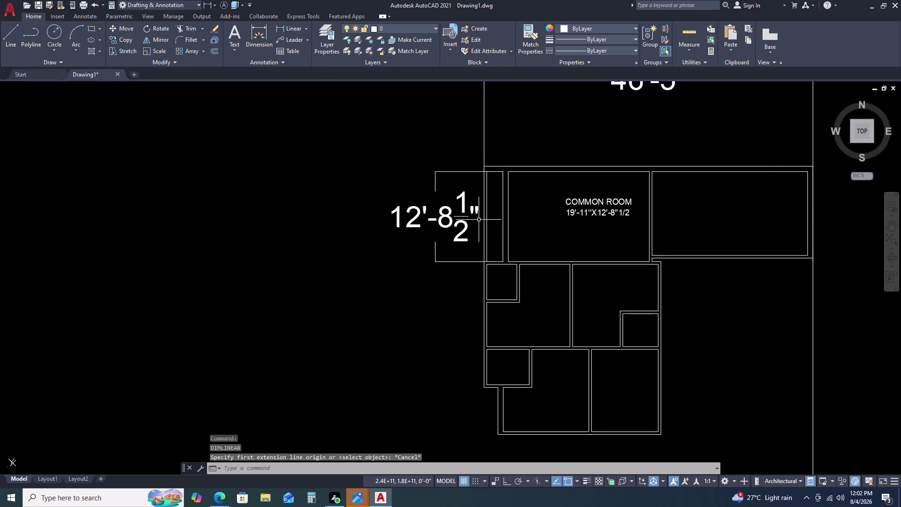
click(452, 221)
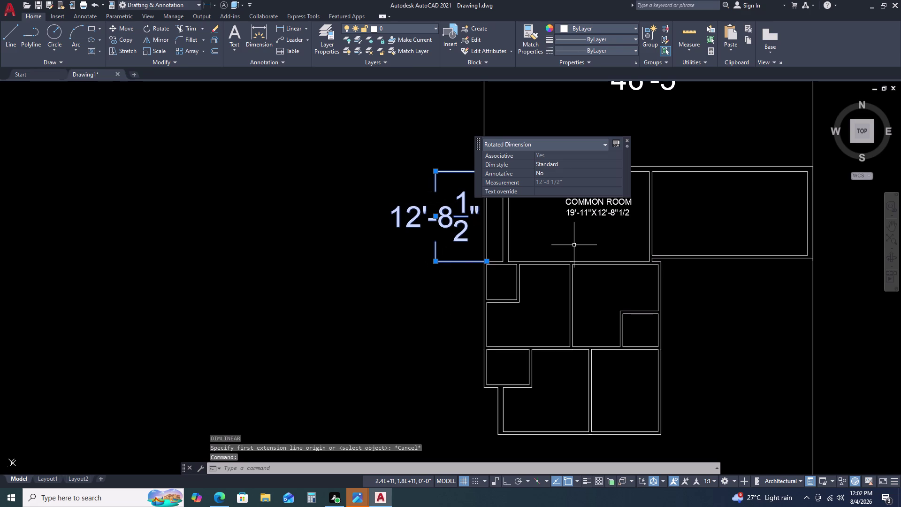
key(Delete)
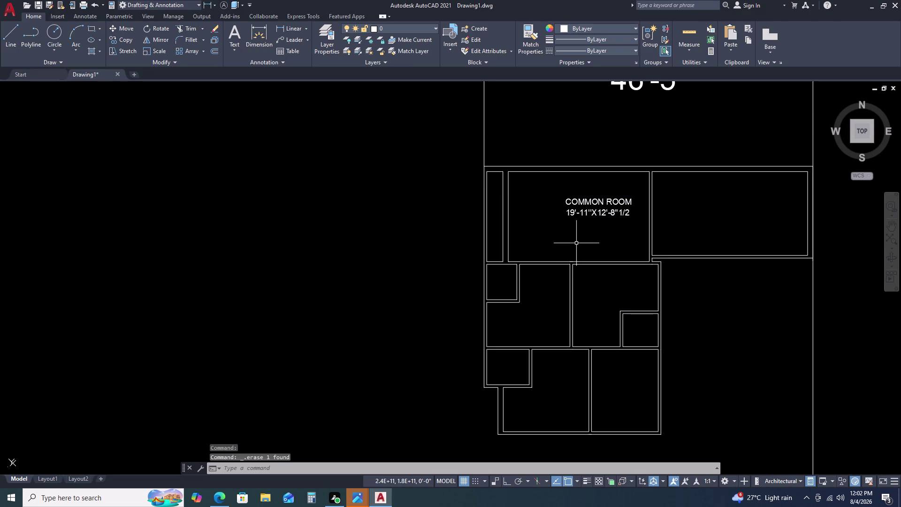
scroll(up, 3)
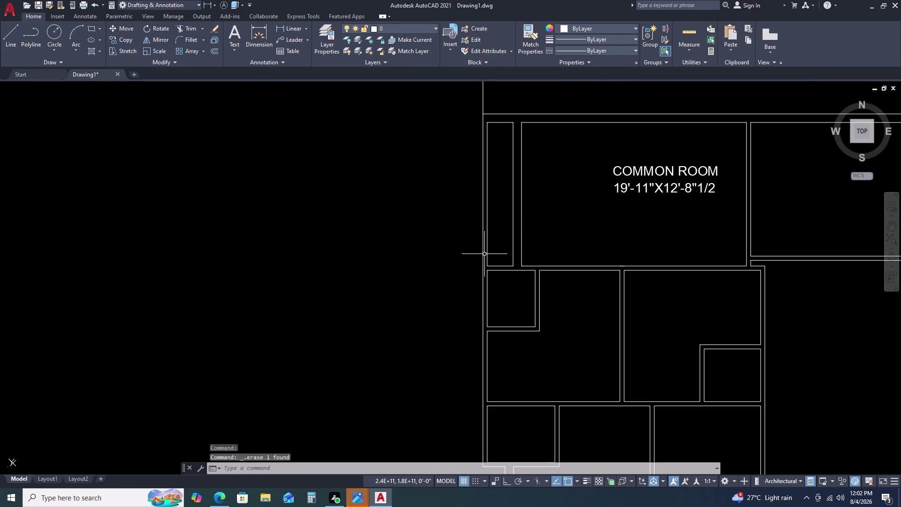
click(489, 250)
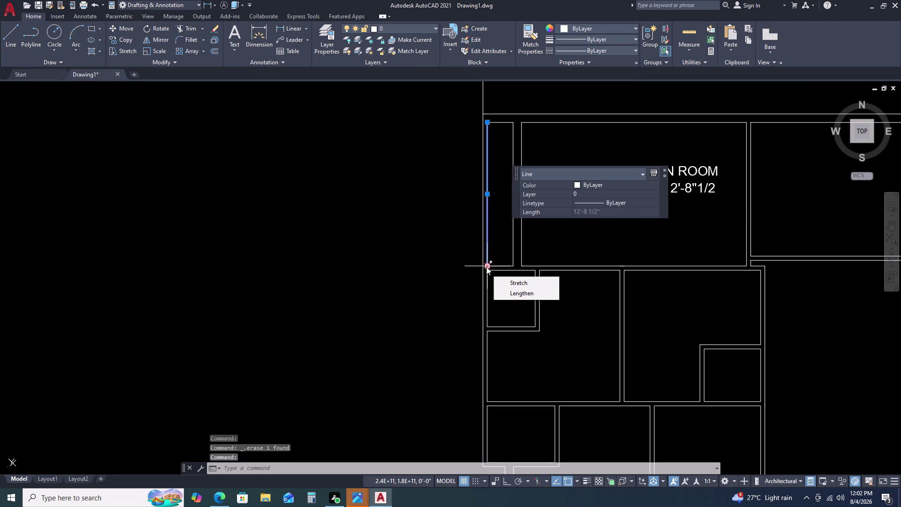
Move the slanted wall line's bottom endpoint, entering a 1' distance.
click(486, 266)
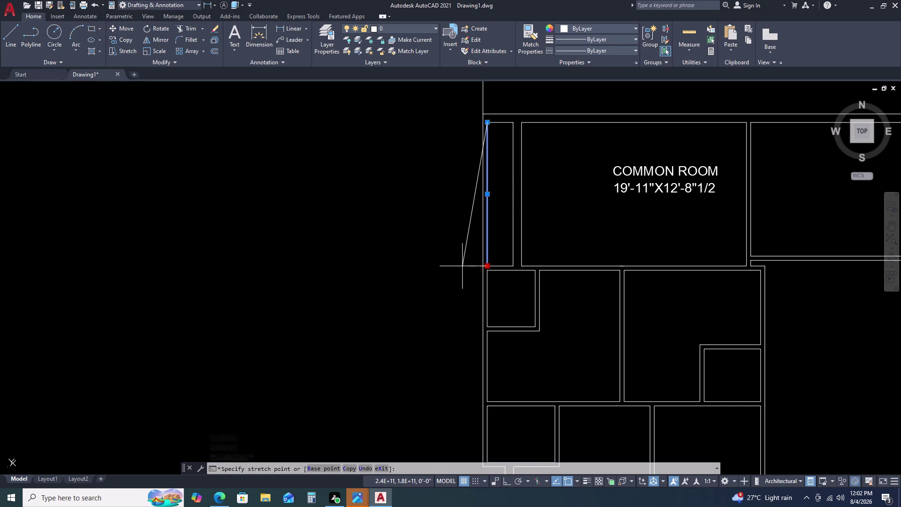
text(1')
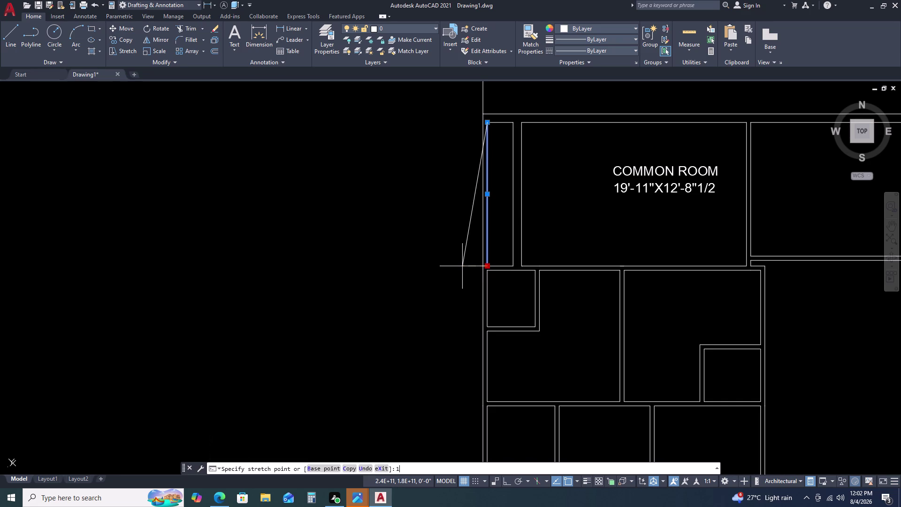
key(Return)
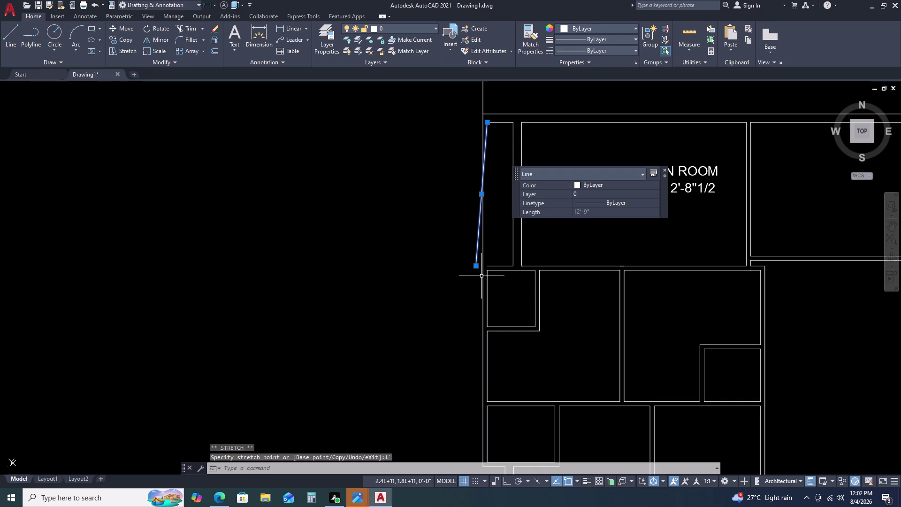
scroll(up, 3)
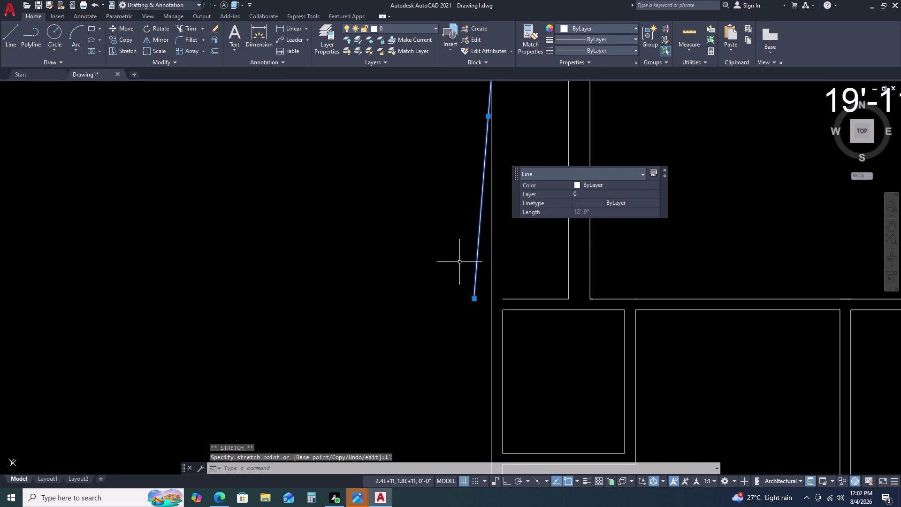
scroll(down, 3)
middle_drag(478, 285, 485, 284)
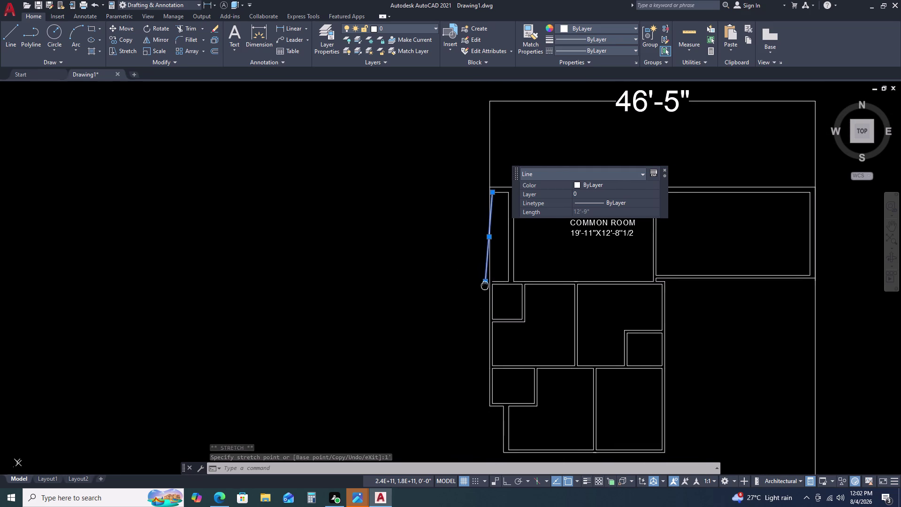
middle_drag(484, 284, 491, 282)
middle_click(492, 281)
click(497, 278)
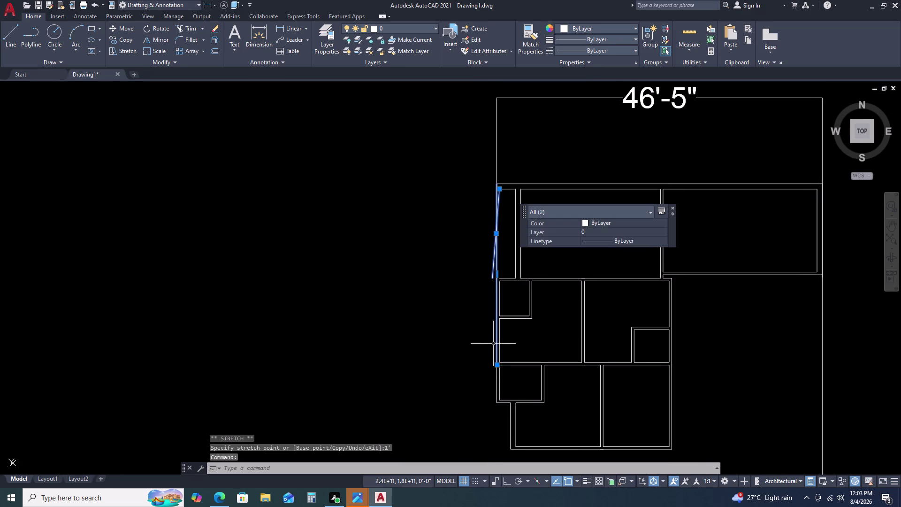
Try stretching the outer wall's bottom end, then cancel the stretch.
click(496, 366)
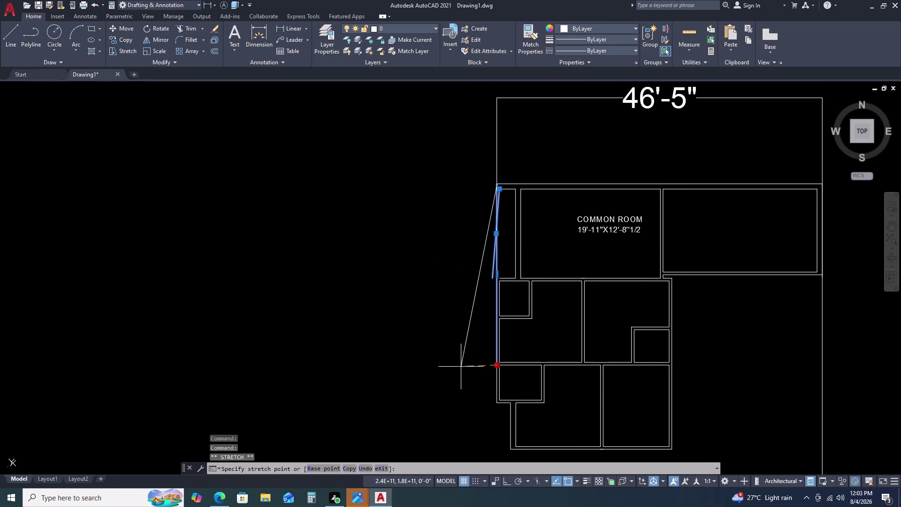
key(1)
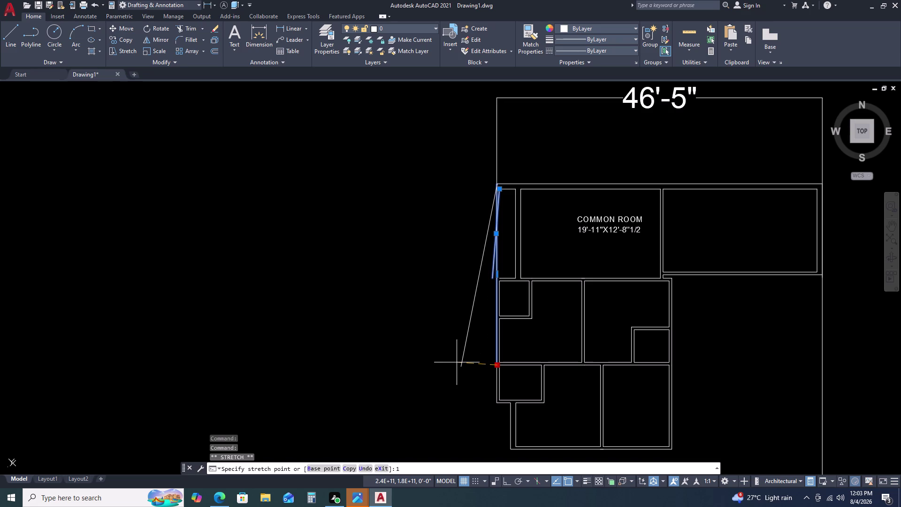
key(Escape)
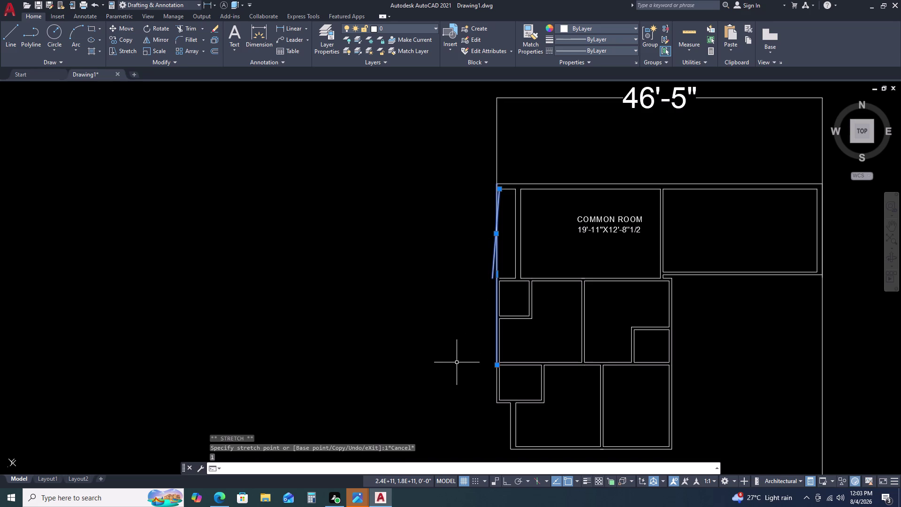
key(Escape)
key(Escape)
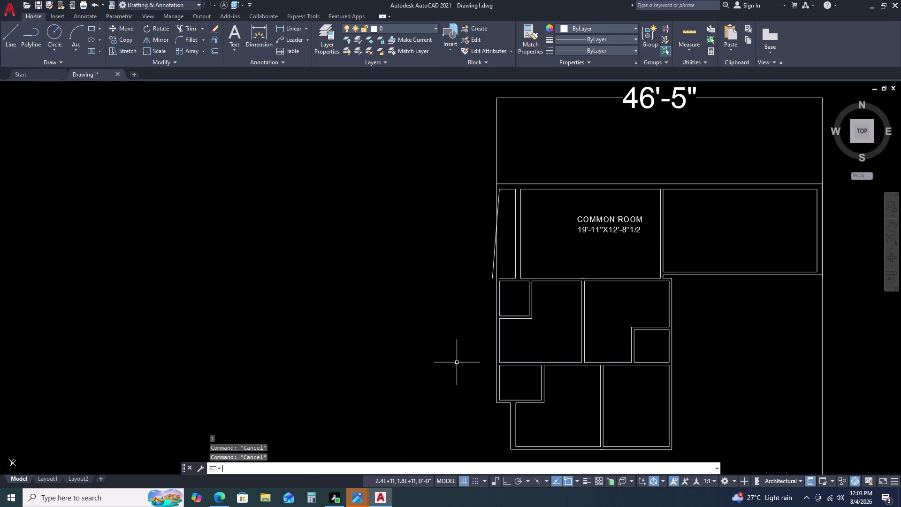
scroll(up, 3)
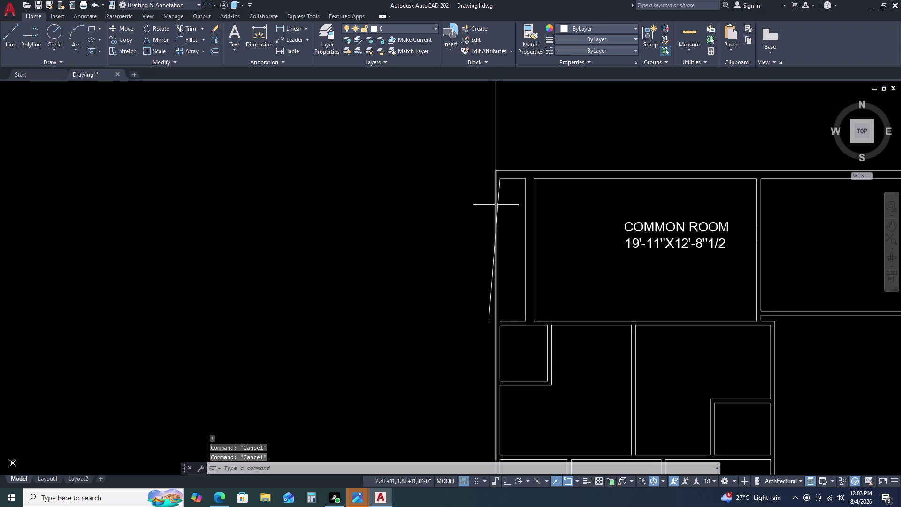
scroll(up, 3)
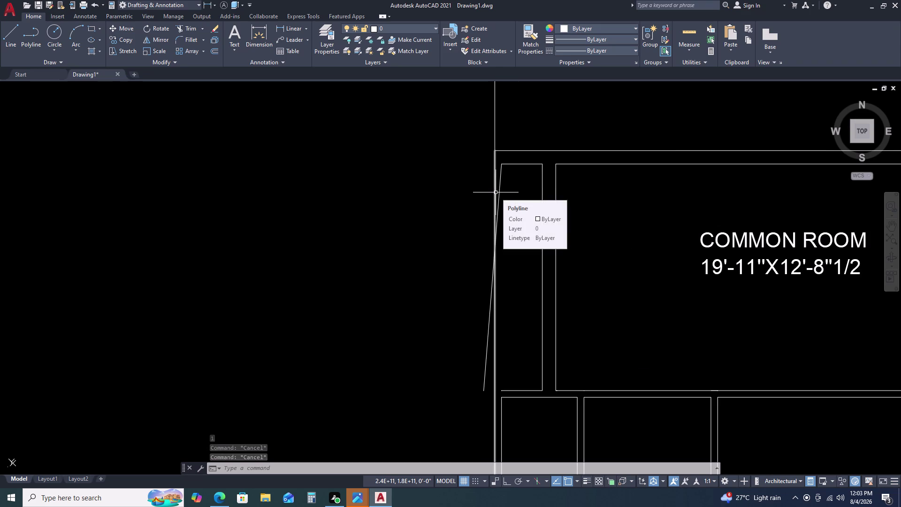
click(496, 192)
scroll(down, 3)
scroll(up, 3)
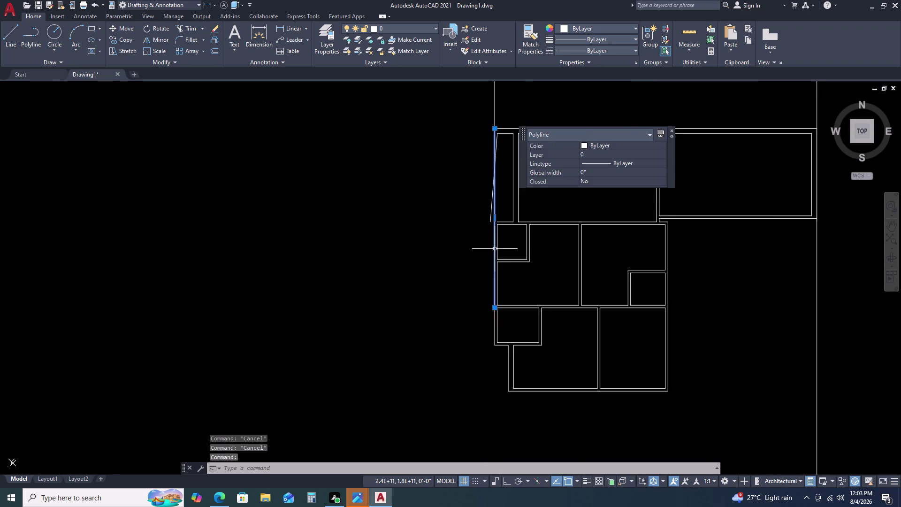
scroll(up, 3)
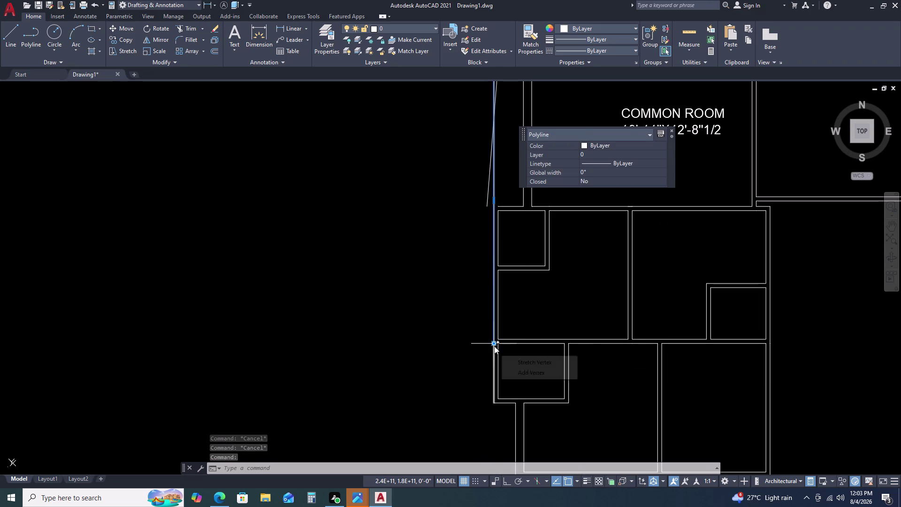
click(494, 346)
click(490, 346)
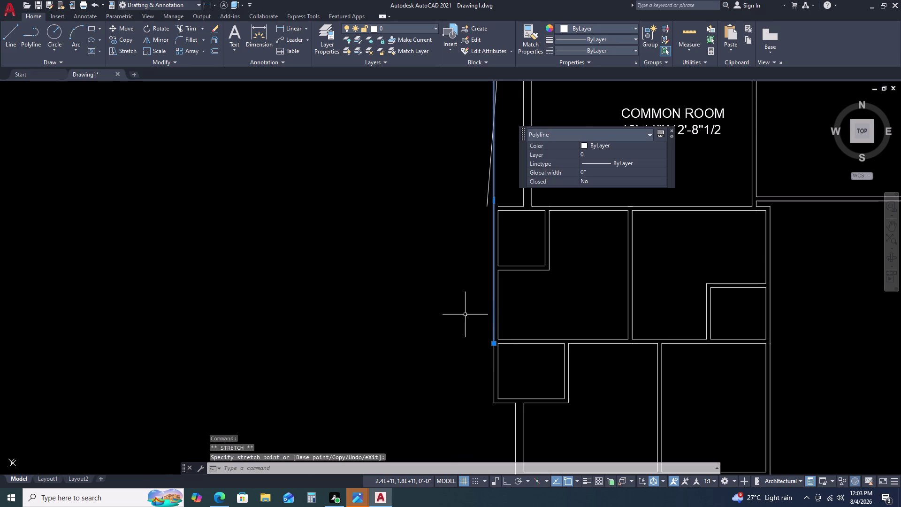
scroll(down, 3)
key(Escape)
key(Escape)
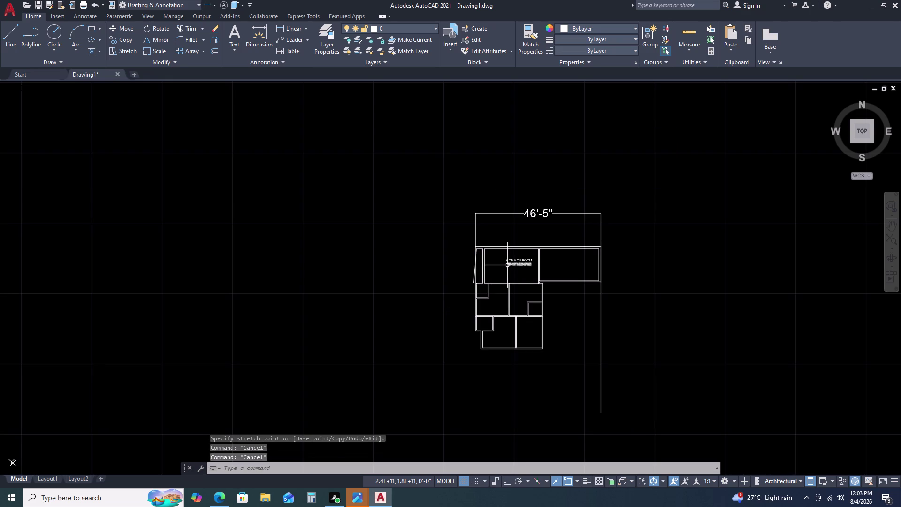
Select and erase the straight outer wall polyline beside the added room.
scroll(up, 3)
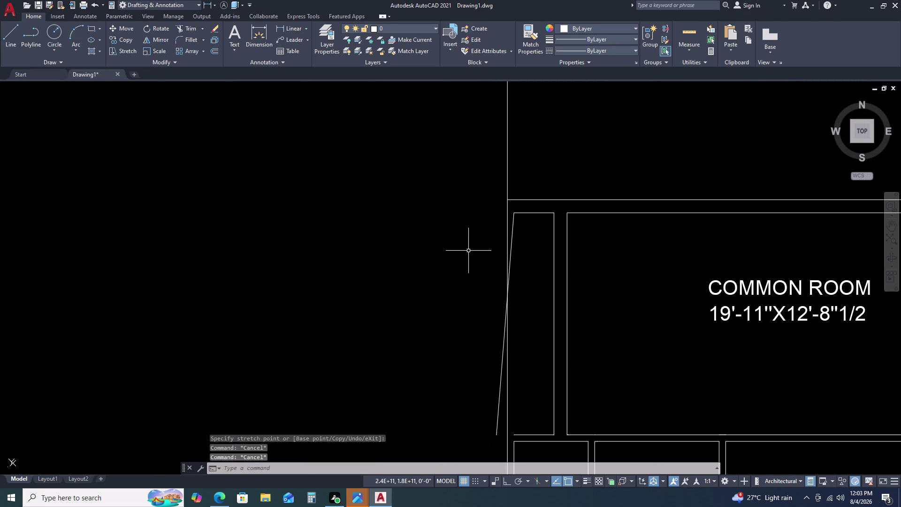
drag(538, 146, 528, 148)
click(479, 155)
scroll(down, 3)
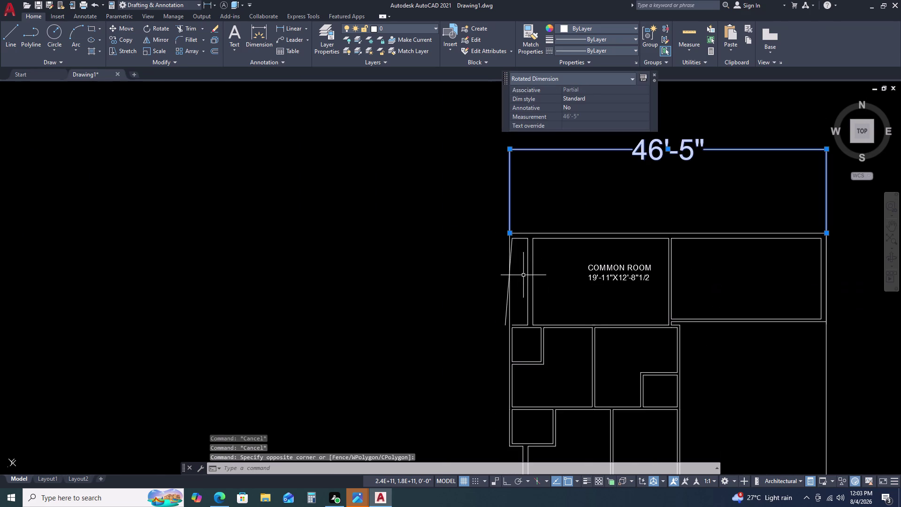
middle_drag(519, 312, 519, 282)
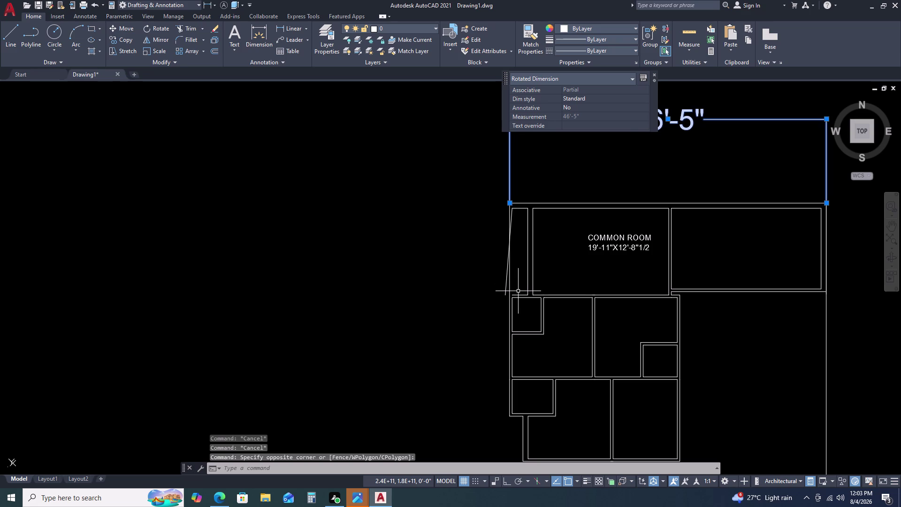
key(Escape)
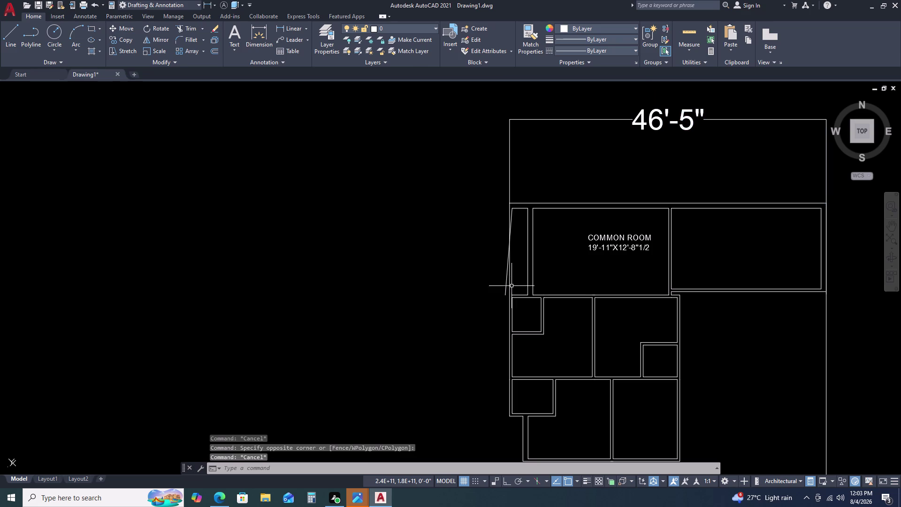
click(508, 278)
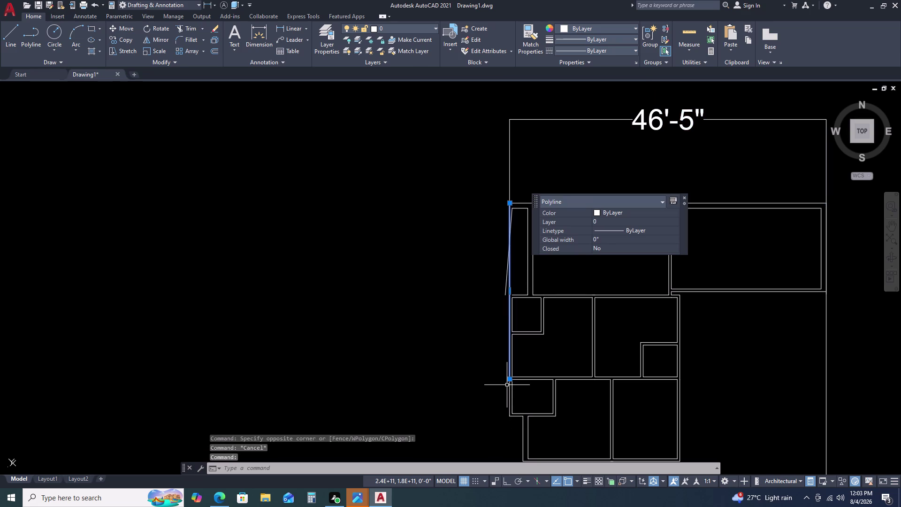
key(Delete)
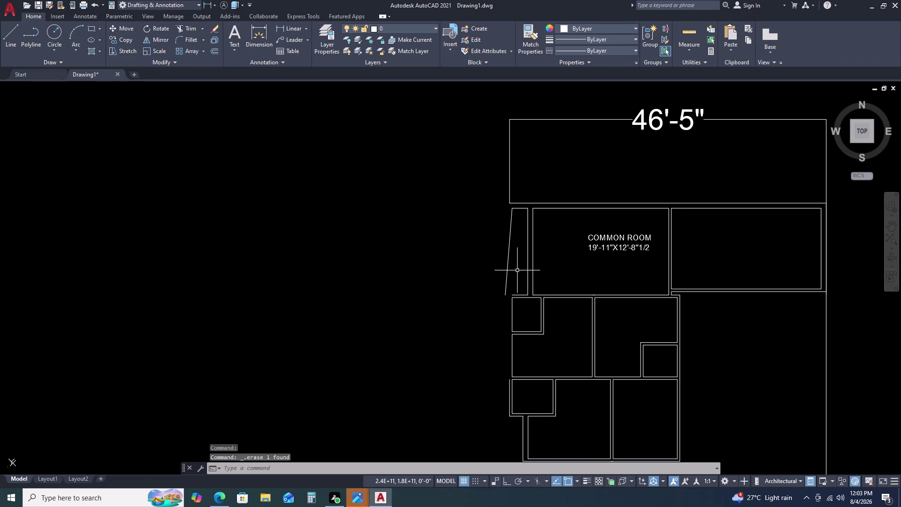
Select the slanted wall and the short wall line below, then cancel the stretch.
click(510, 256)
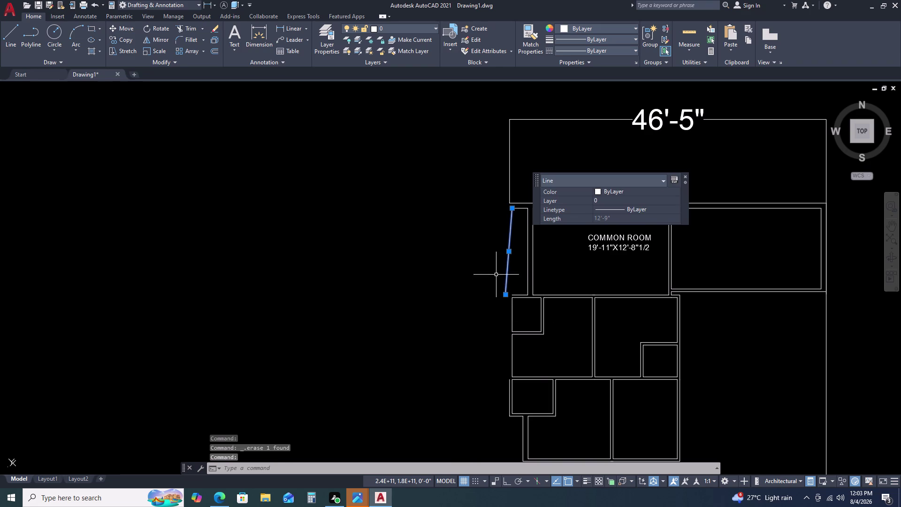
scroll(up, 3)
click(510, 307)
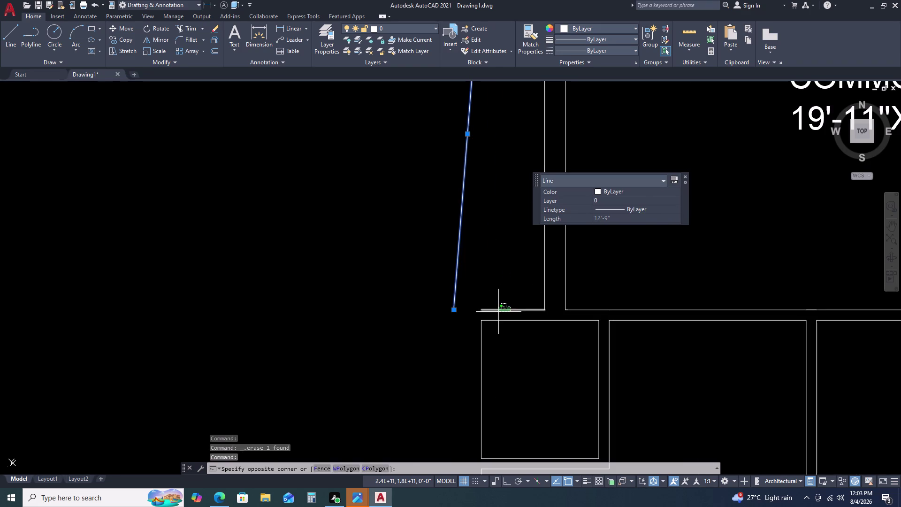
drag(496, 311, 492, 312)
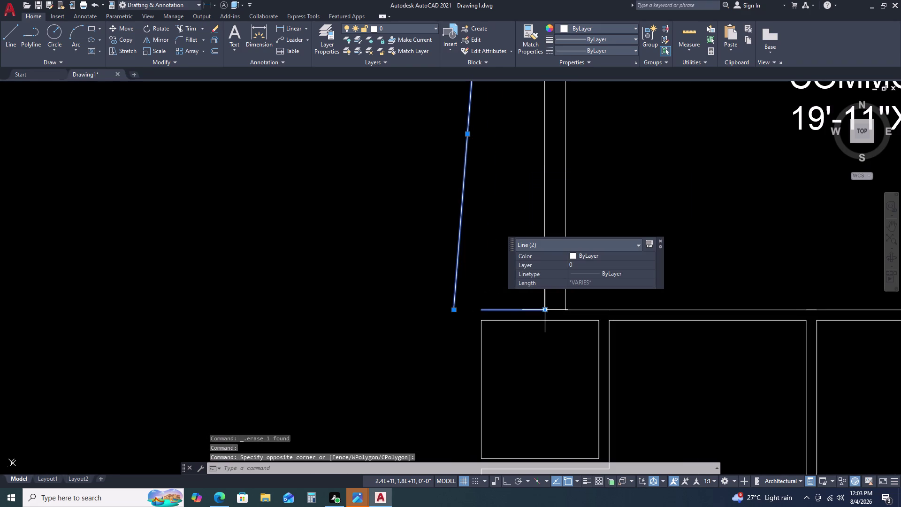
click(546, 310)
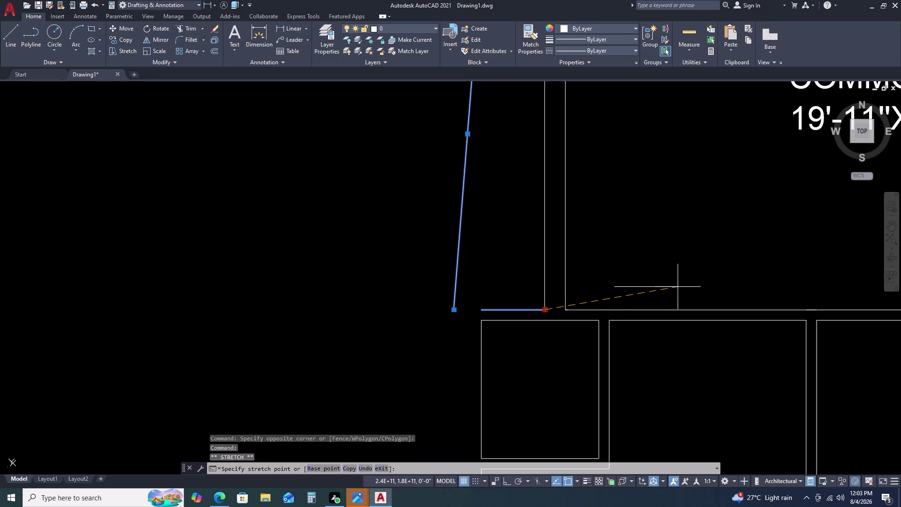
key(Escape)
key(Escape)
key(Escape)
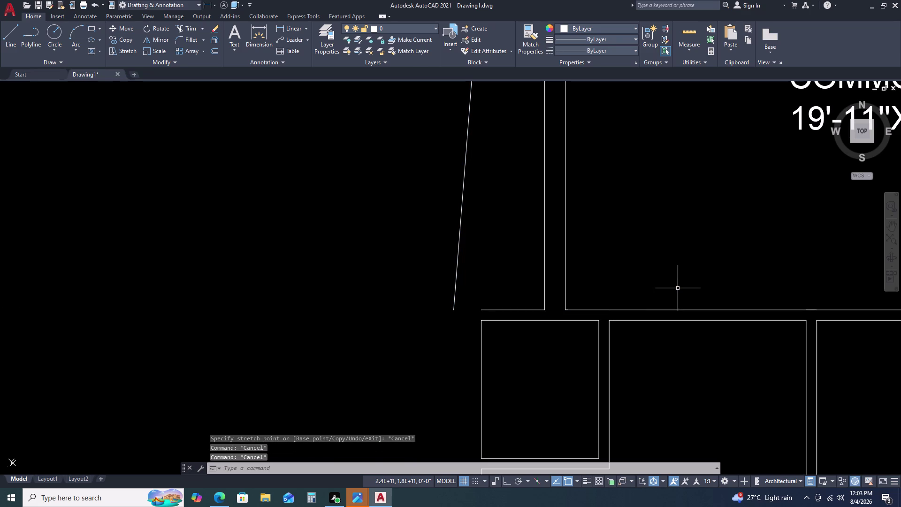
scroll(down, 3)
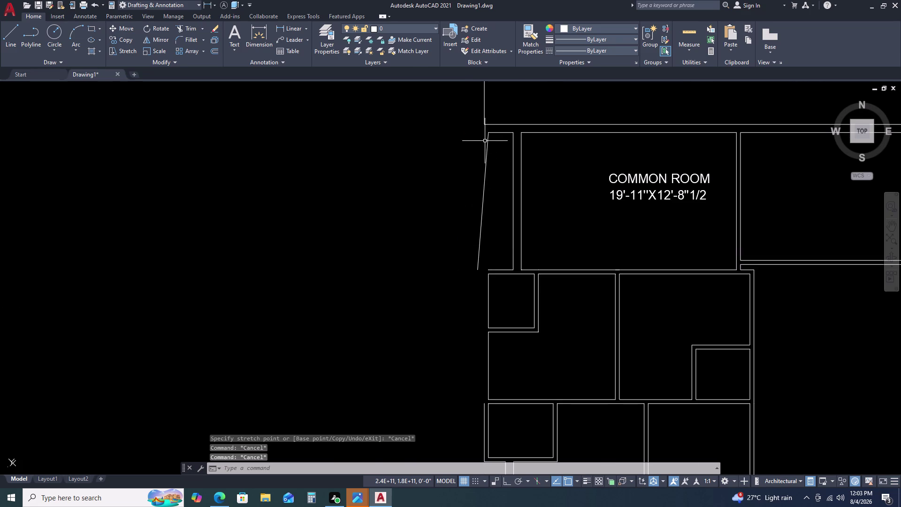
Offset the slanted wall line 4.5 to place a parallel copy beside it.
drag(487, 147, 481, 147)
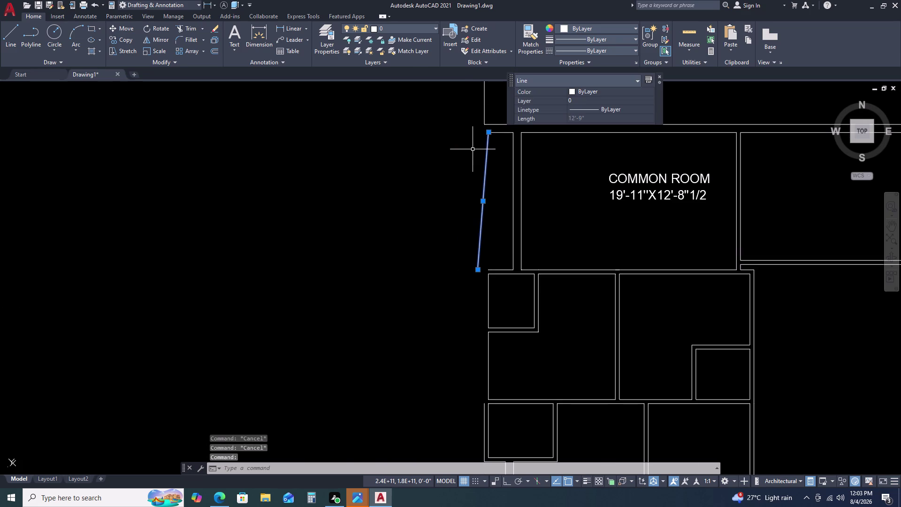
click(472, 149)
click(423, 167)
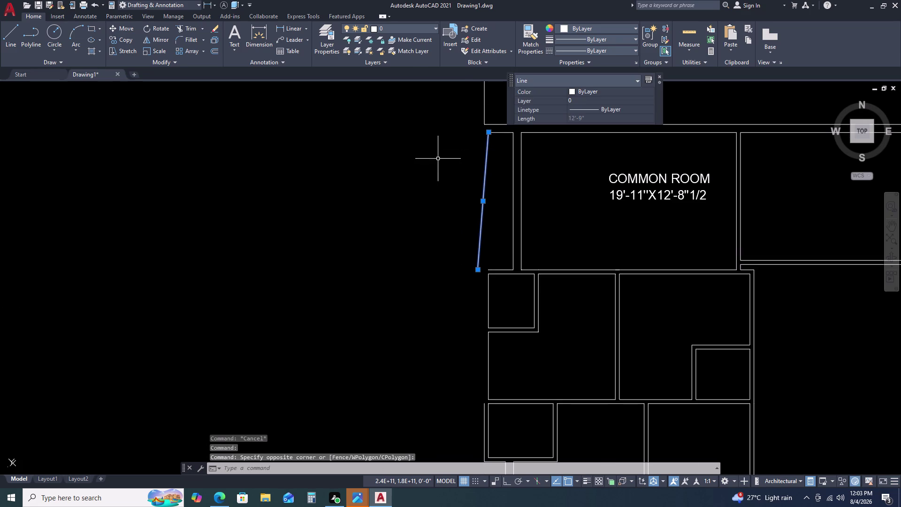
text(O 4.5)
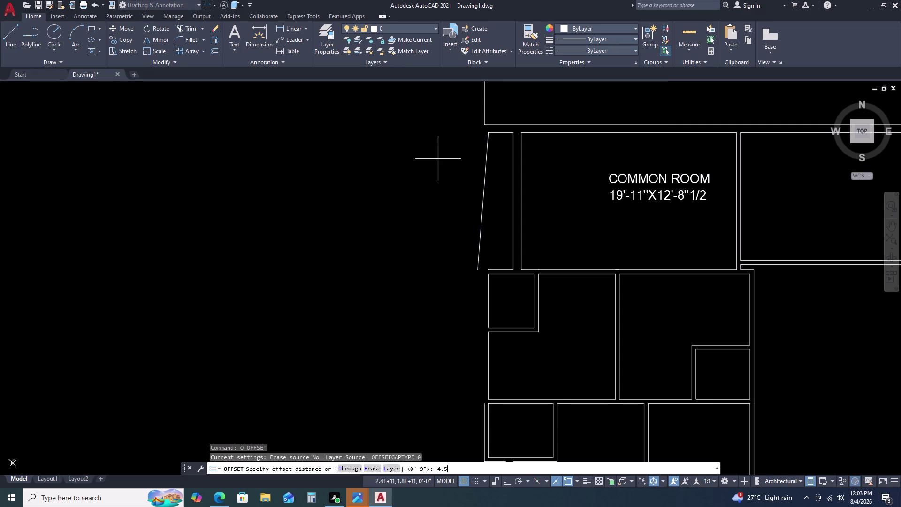
key(Return)
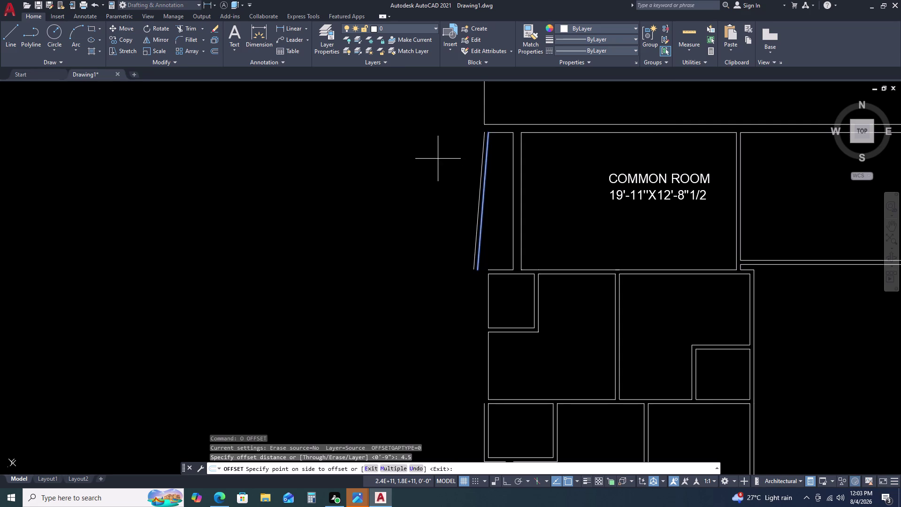
click(437, 158)
click(397, 165)
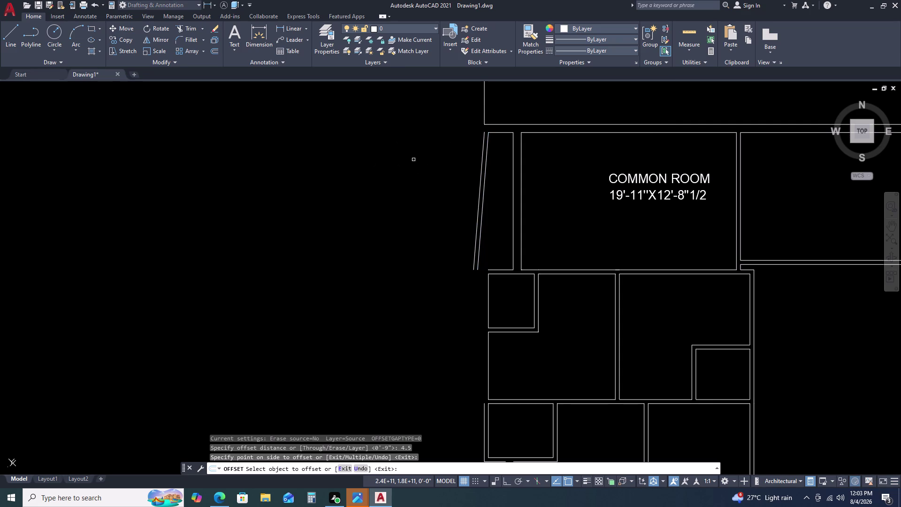
key(Escape)
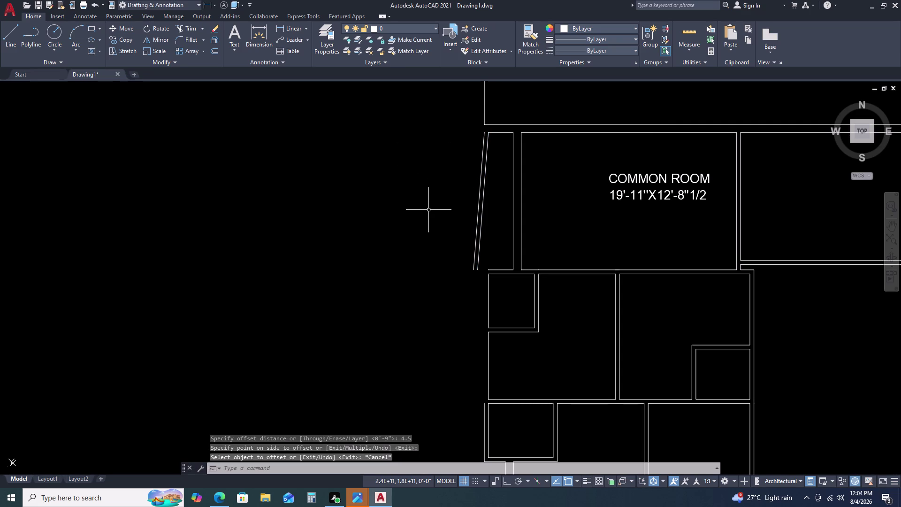
Extend the slanted wall line to the top wall and the narrow room's bottom line.
text(EX)
key(space)
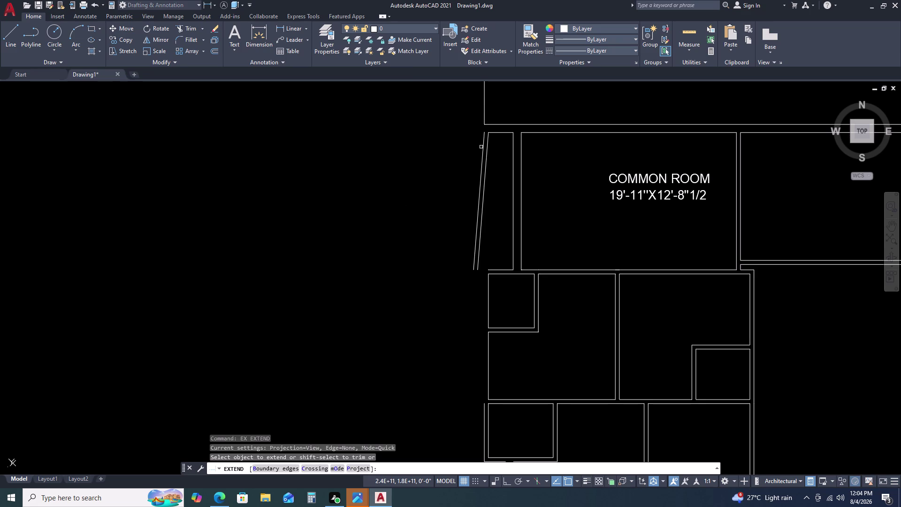
click(484, 141)
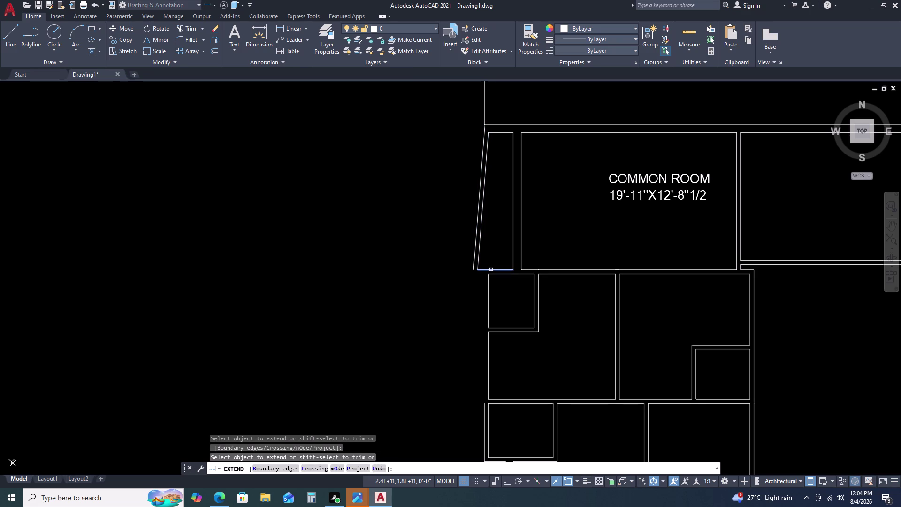
click(491, 269)
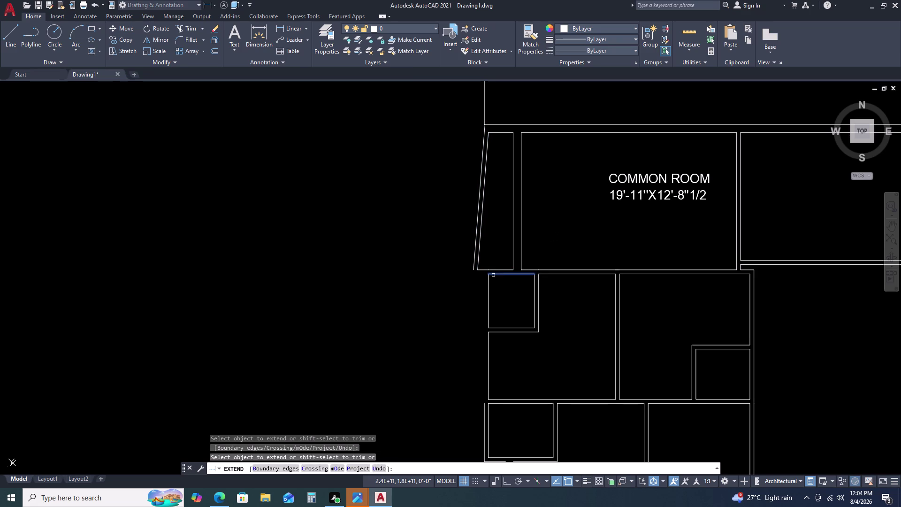
click(490, 275)
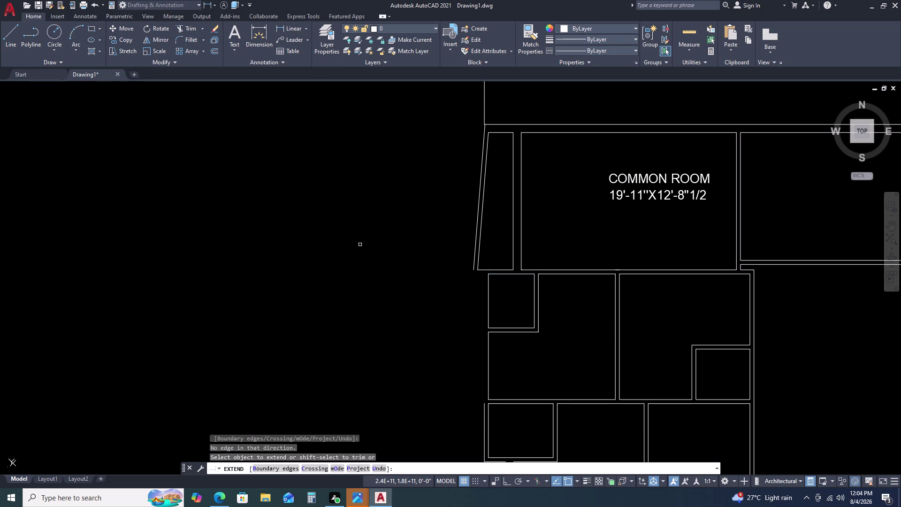
key(Escape)
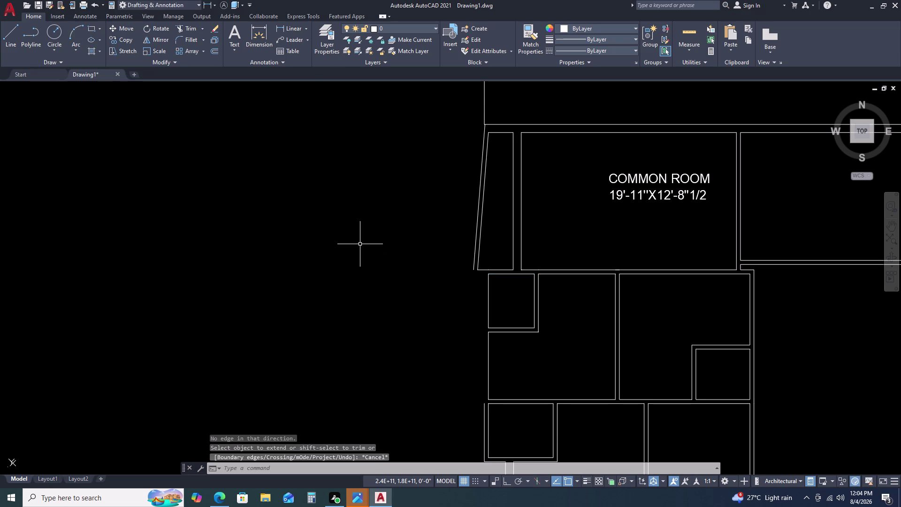
text(DLI)
key(space)
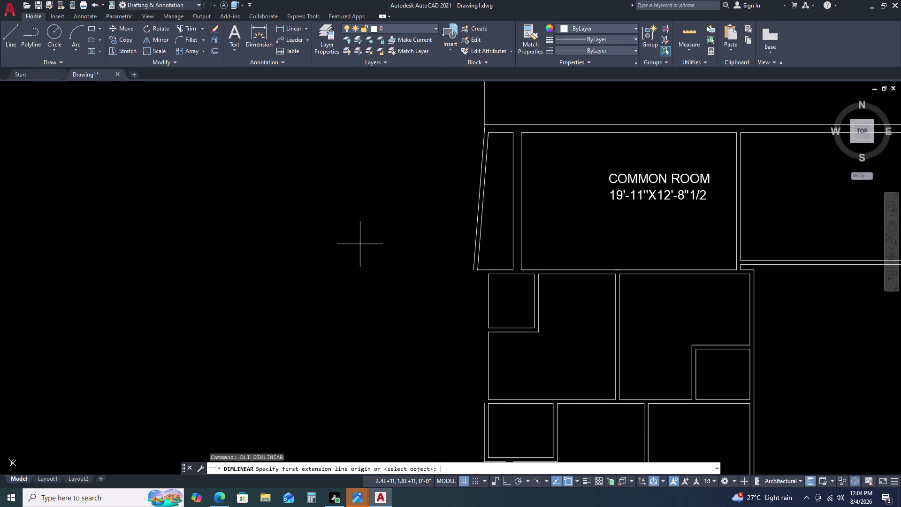
click(487, 134)
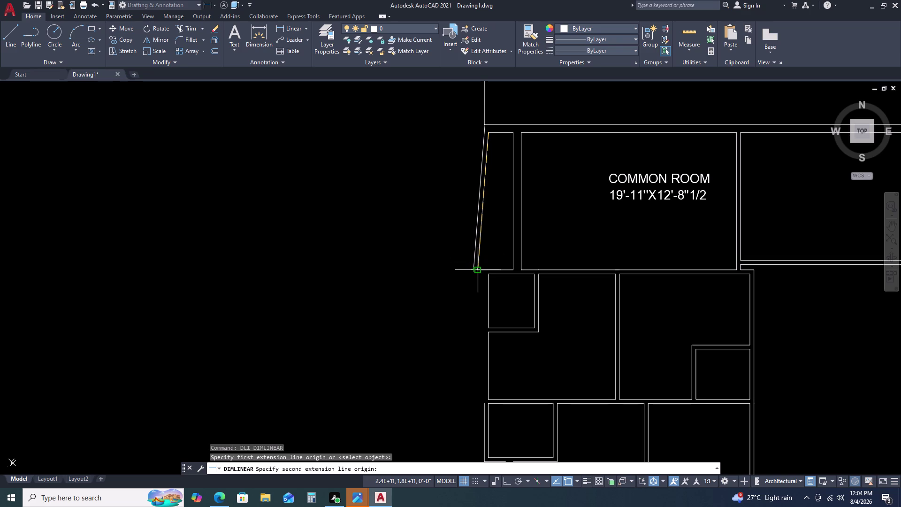
click(480, 272)
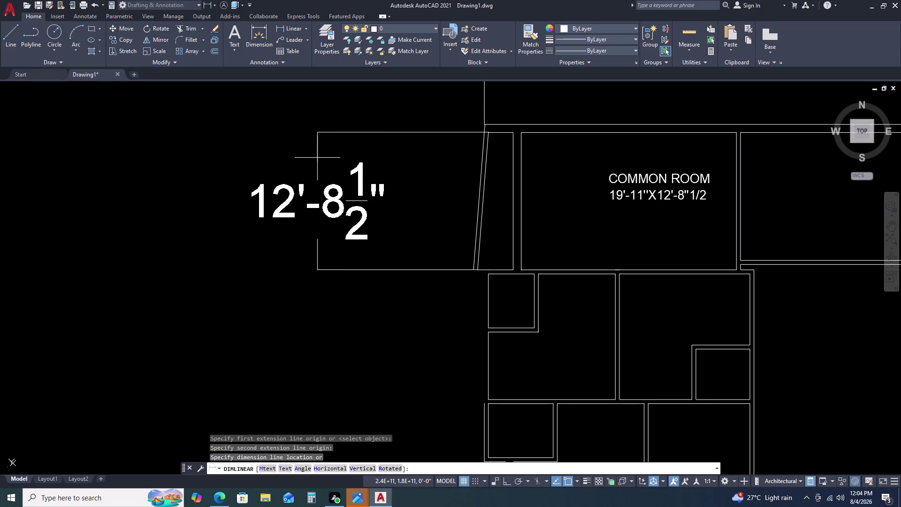
click(314, 157)
scroll(down, 3)
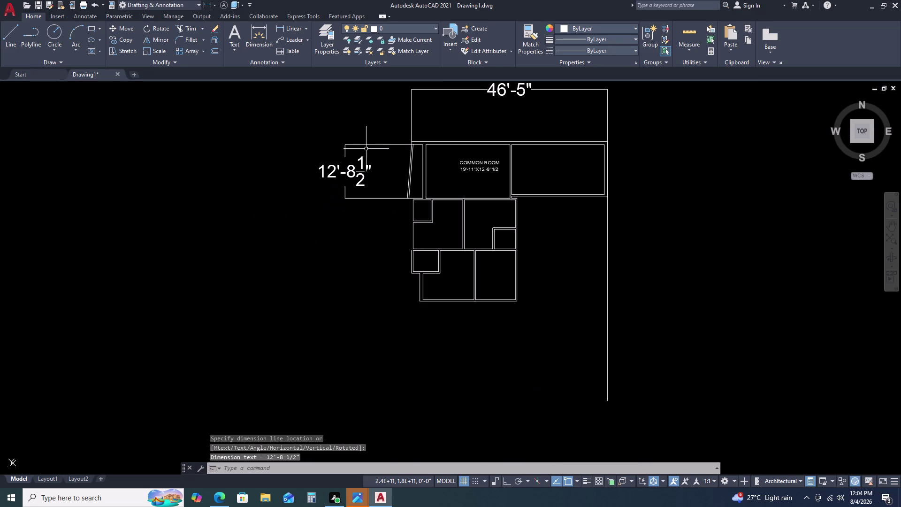
click(367, 149)
click(314, 180)
key(Delete)
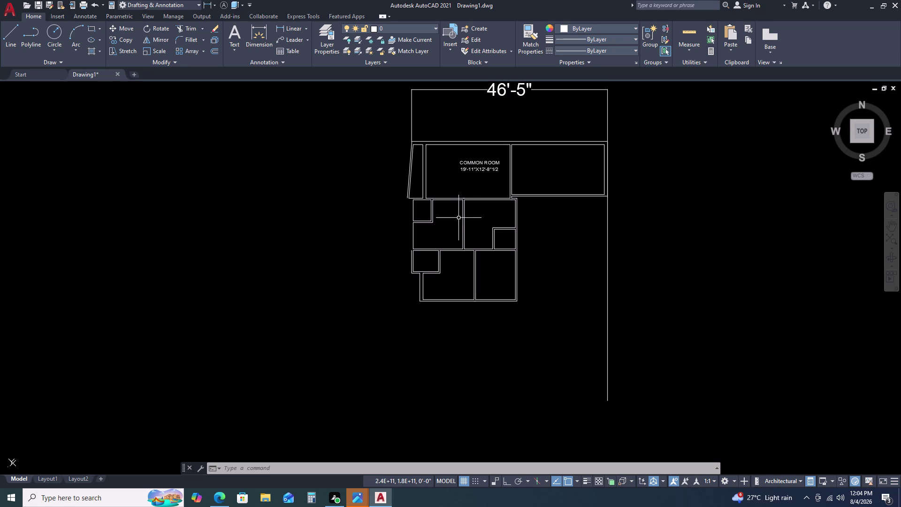
scroll(up, 3)
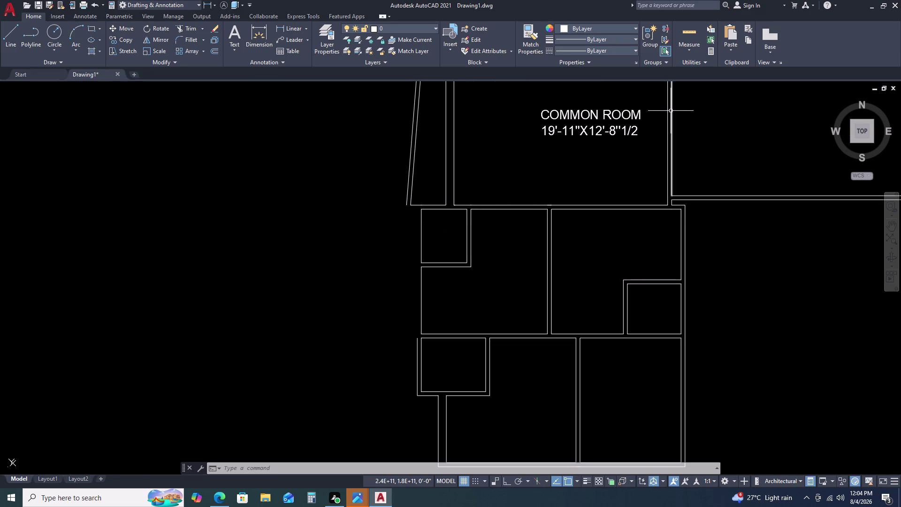
scroll(down, 3)
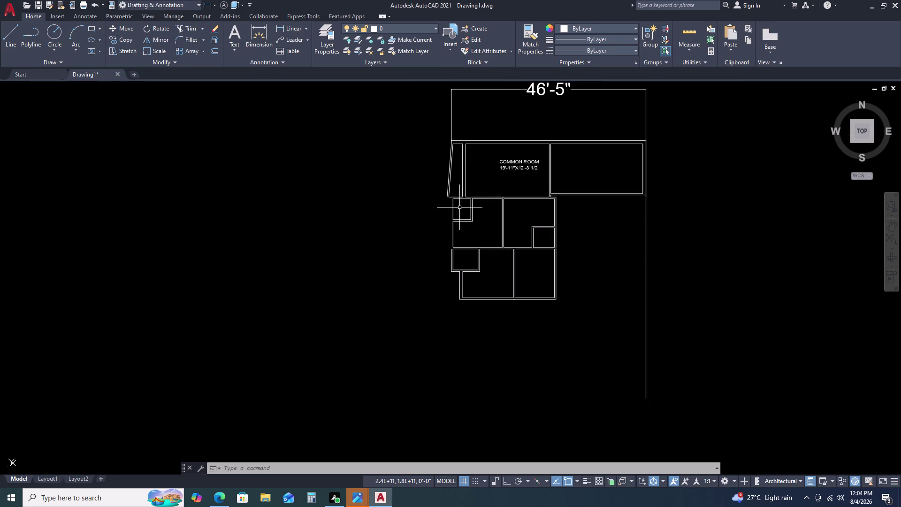
scroll(up, 3)
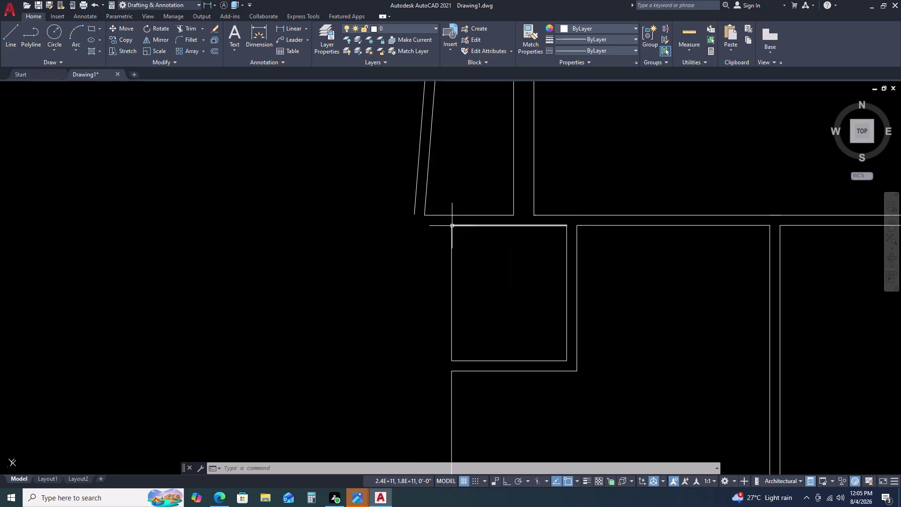
click(453, 225)
click(452, 224)
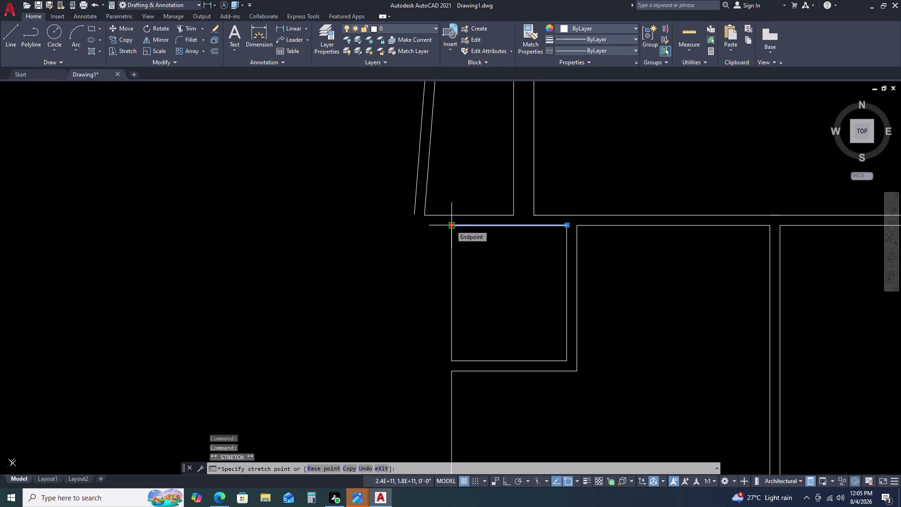
key(Escape)
key(Escape)
key(Escape)
key(Escape)
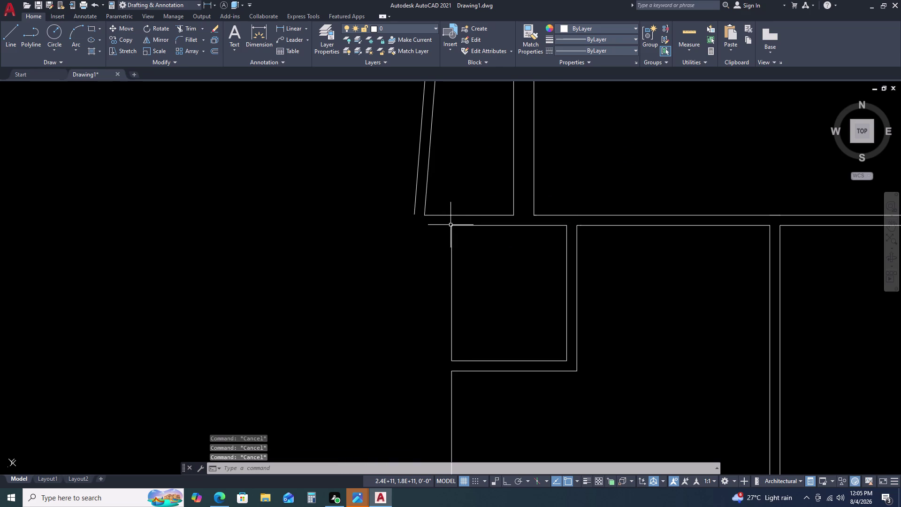
scroll(down, 3)
scroll(up, 3)
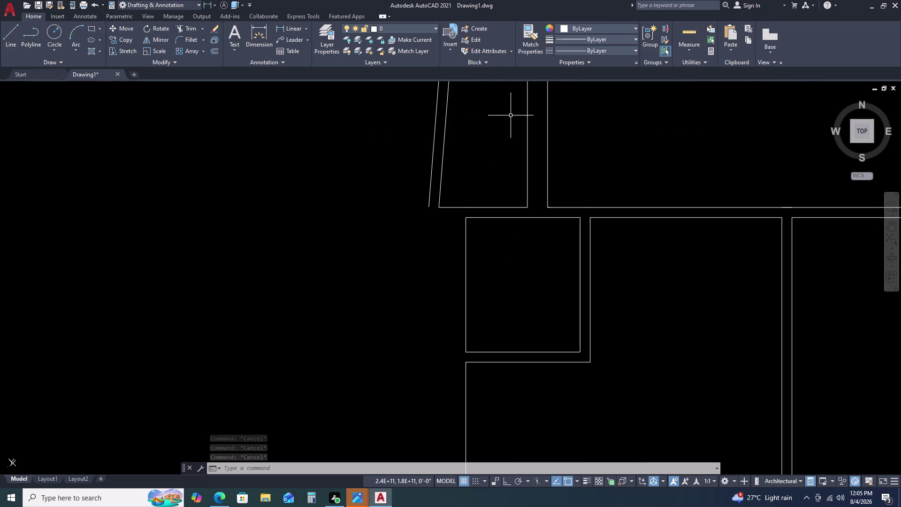
scroll(down, 3)
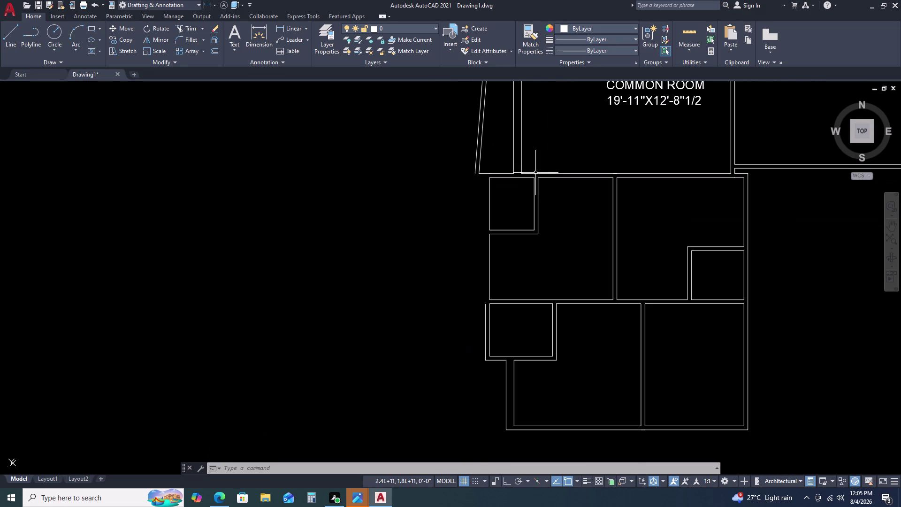
click(544, 178)
click(542, 174)
click(534, 178)
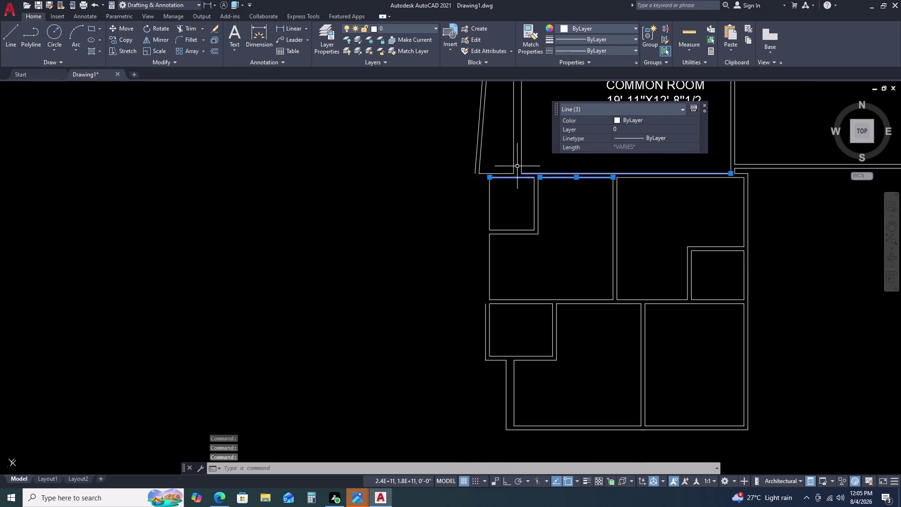
click(514, 161)
click(522, 160)
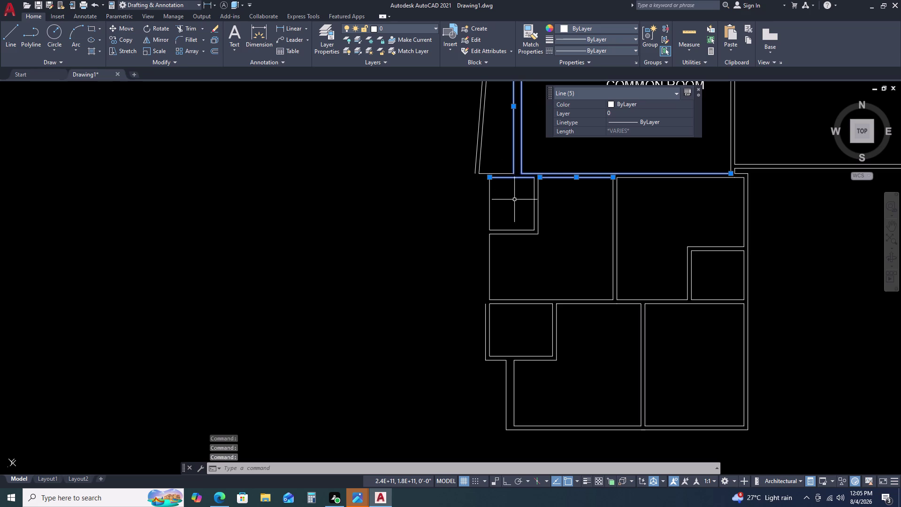
key(Escape)
key(Escape)
key(Escape)
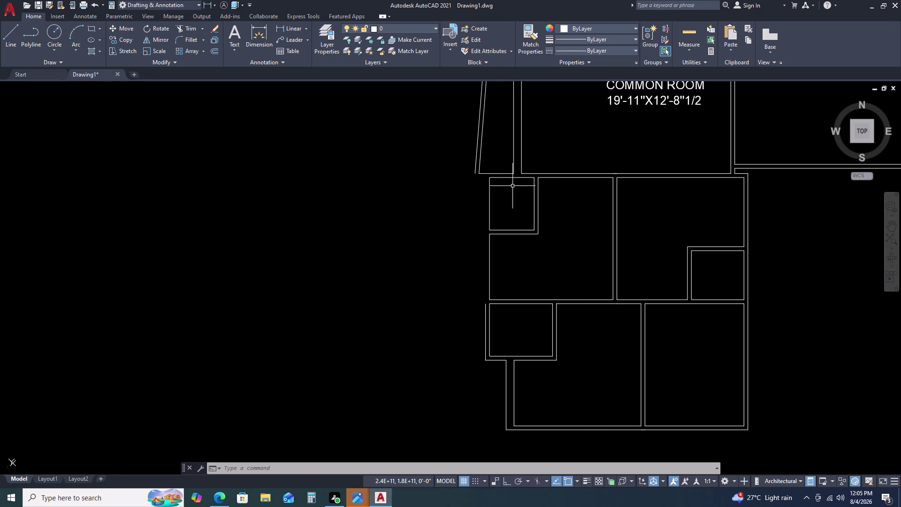
scroll(down, 3)
scroll(up, 3)
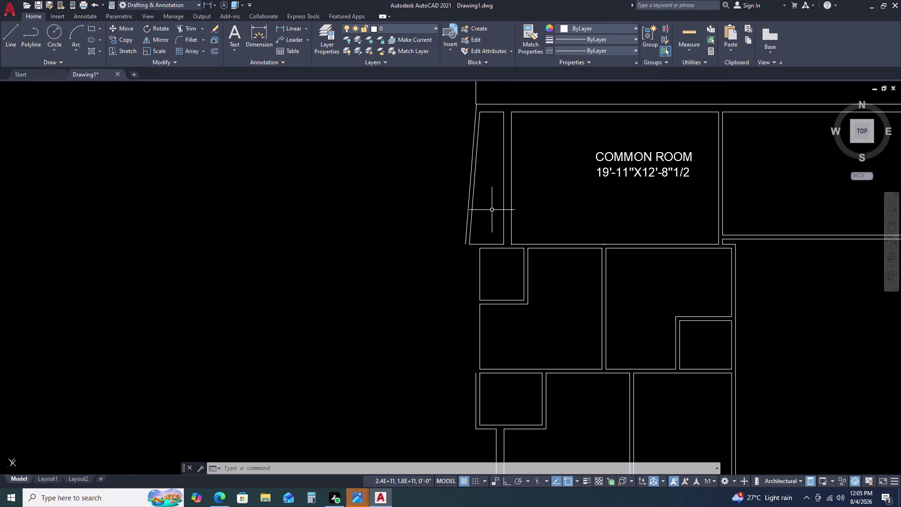
scroll(down, 3)
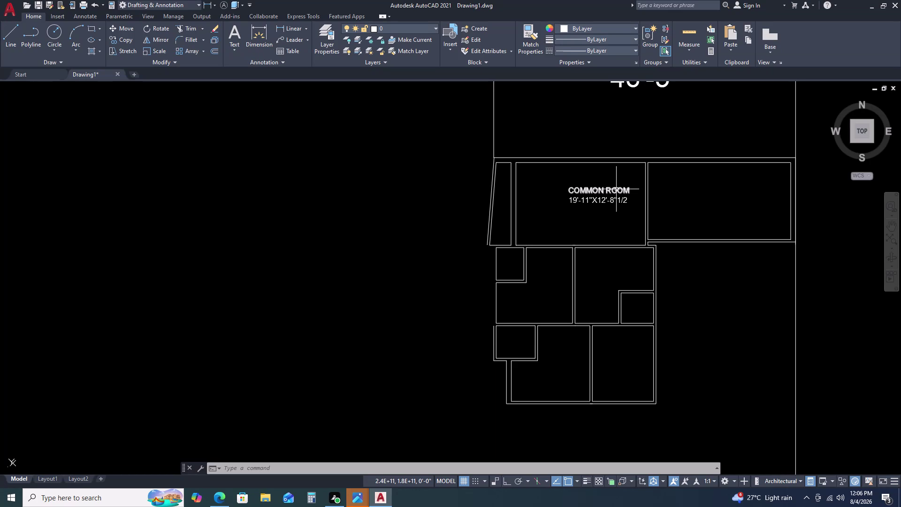
scroll(up, 3)
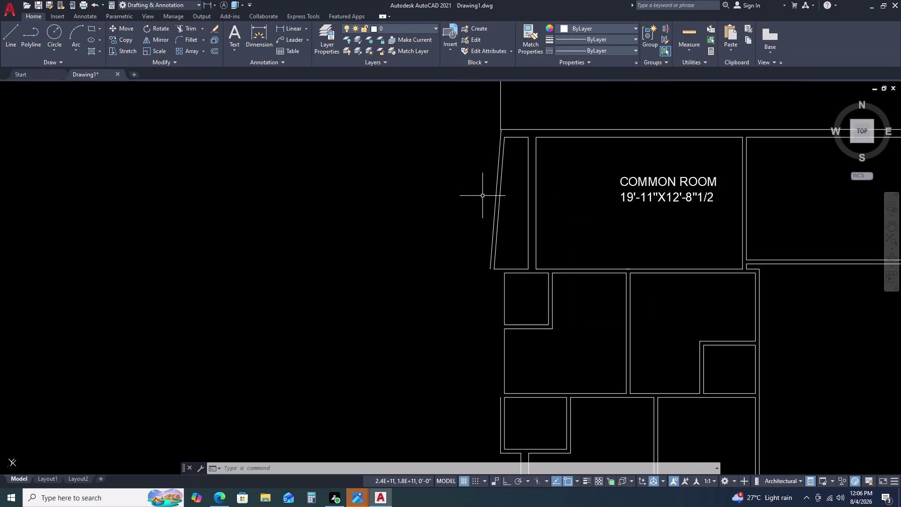
scroll(up, 3)
scroll(down, 3)
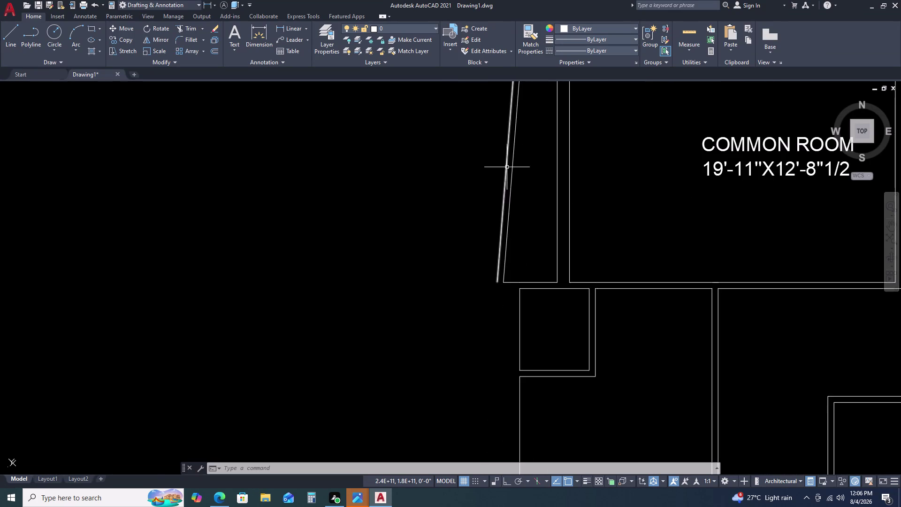
scroll(down, 3)
scroll(up, 3)
scroll(up, 3)
scroll(down, 3)
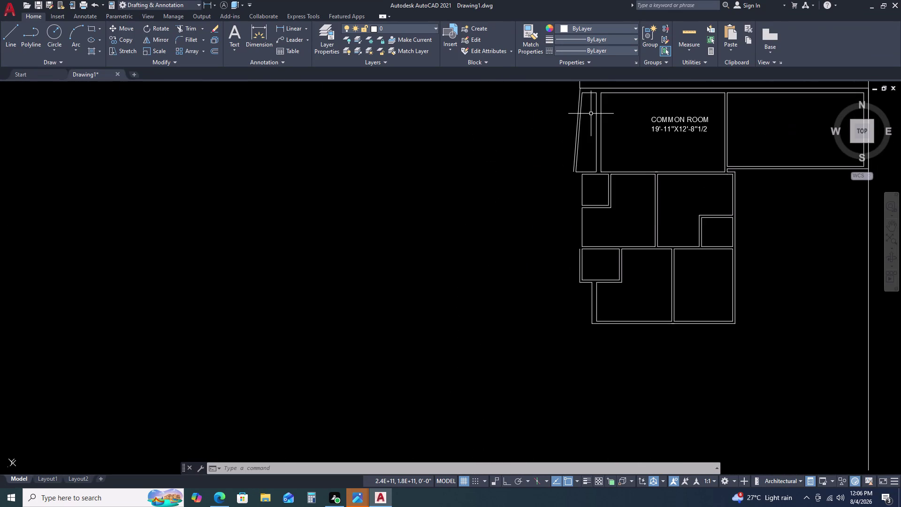
middle_drag(616, 192, 596, 201)
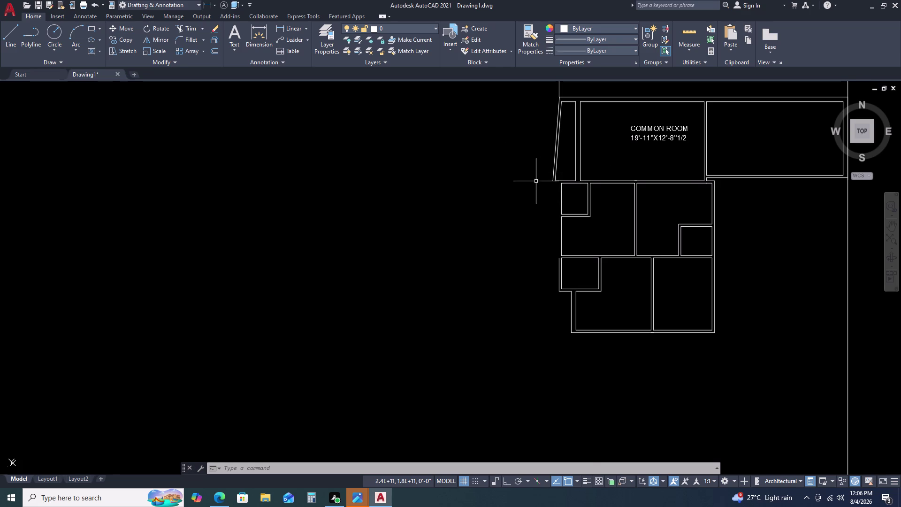
scroll(up, 3)
scroll(down, 3)
scroll(up, 3)
scroll(up, 3)
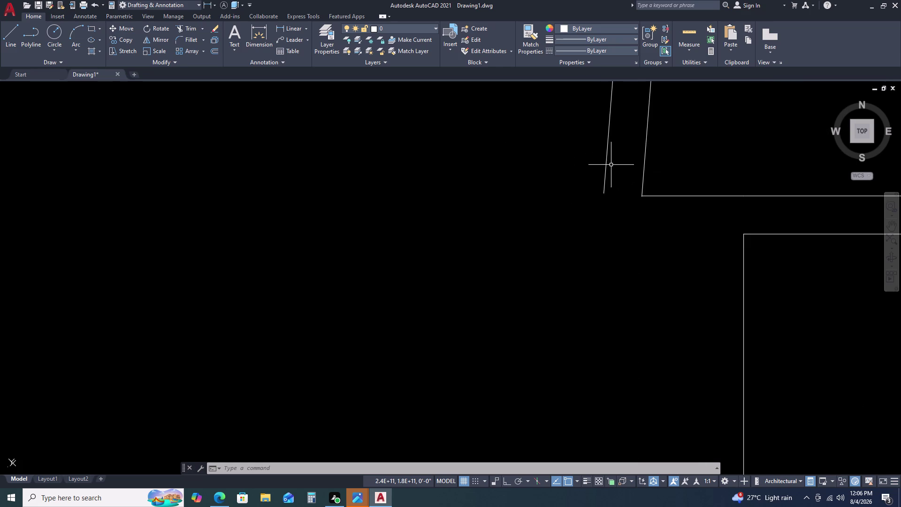
scroll(down, 3)
middle_drag(651, 125, 629, 208)
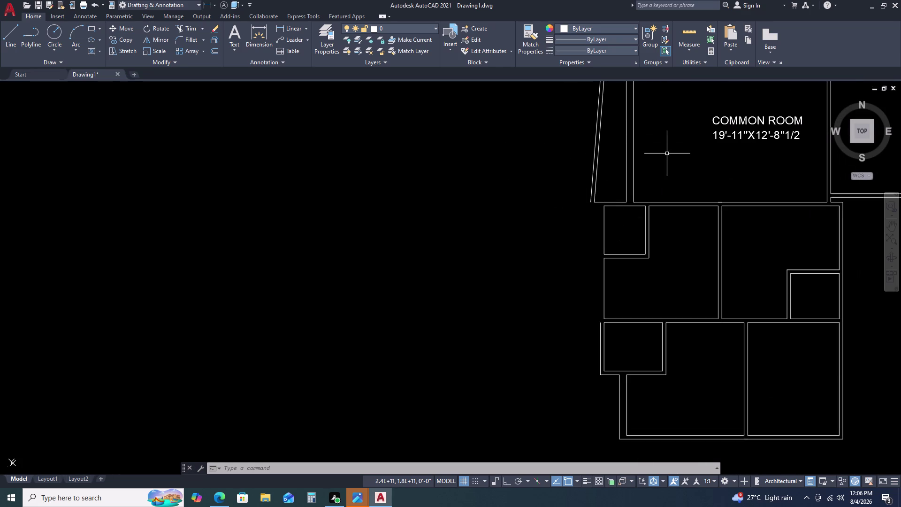
scroll(down, 3)
scroll(up, 3)
scroll(up, 3)
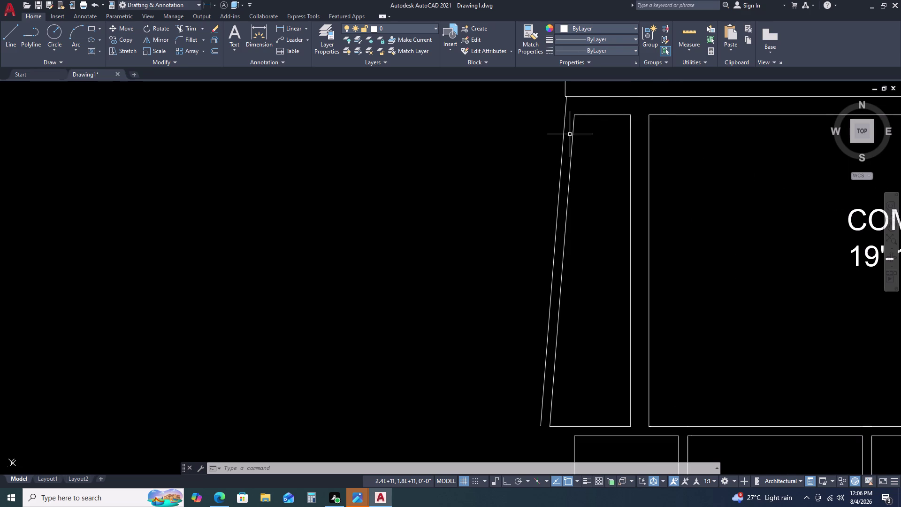
scroll(up, 3)
scroll(down, 3)
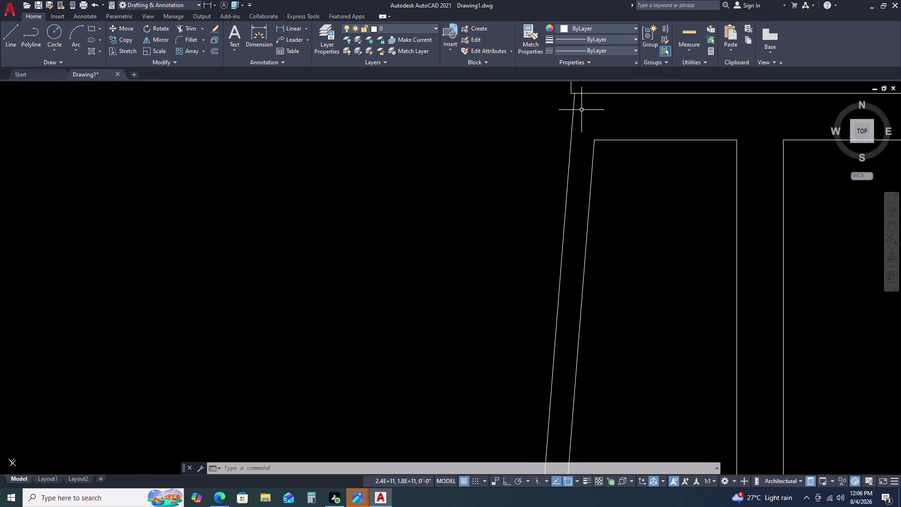
scroll(down, 3)
middle_drag(579, 106, 505, 179)
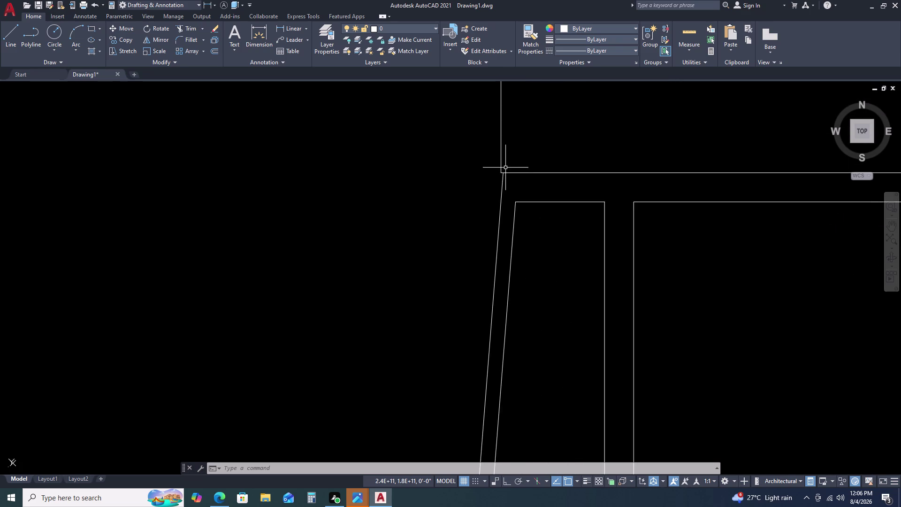
scroll(up, 3)
scroll(down, 3)
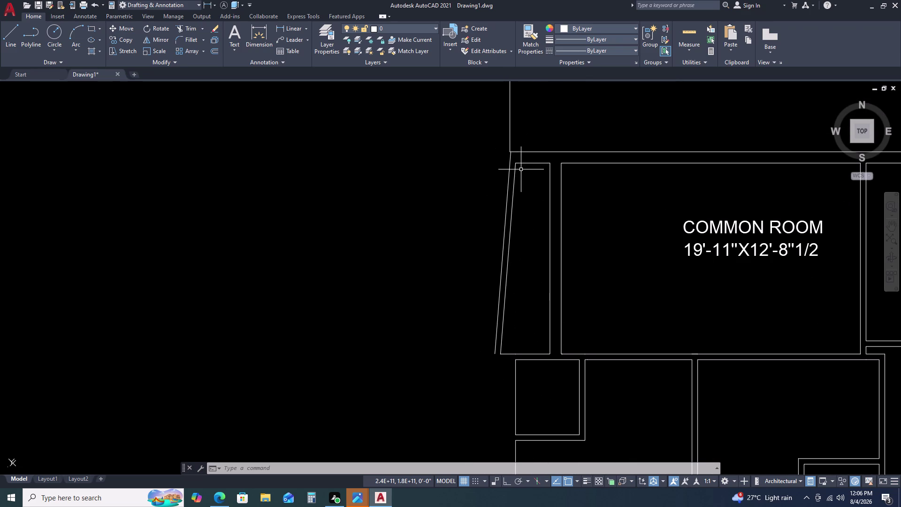
scroll(up, 3)
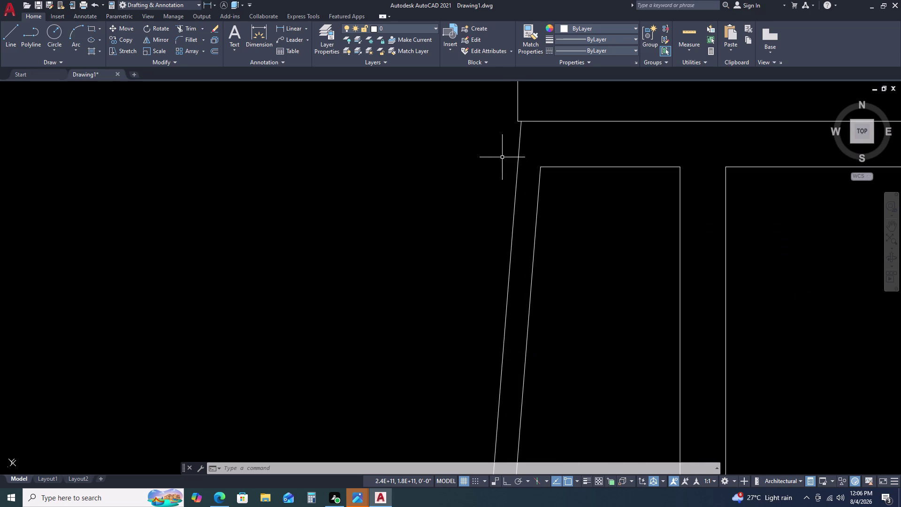
Select the 13'-5 1/2" slanted outer wall line and grab its top grip to stretch it.
click(526, 130)
click(520, 136)
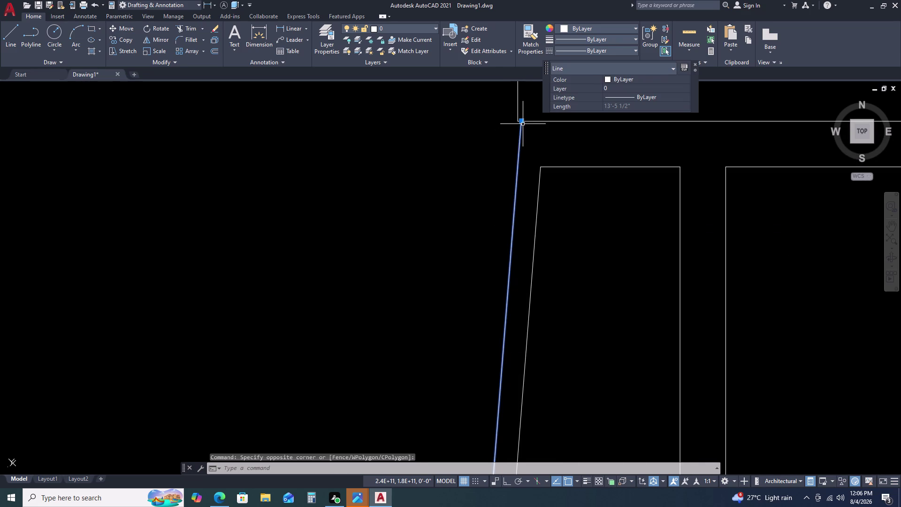
scroll(up, 3)
click(520, 122)
click(513, 122)
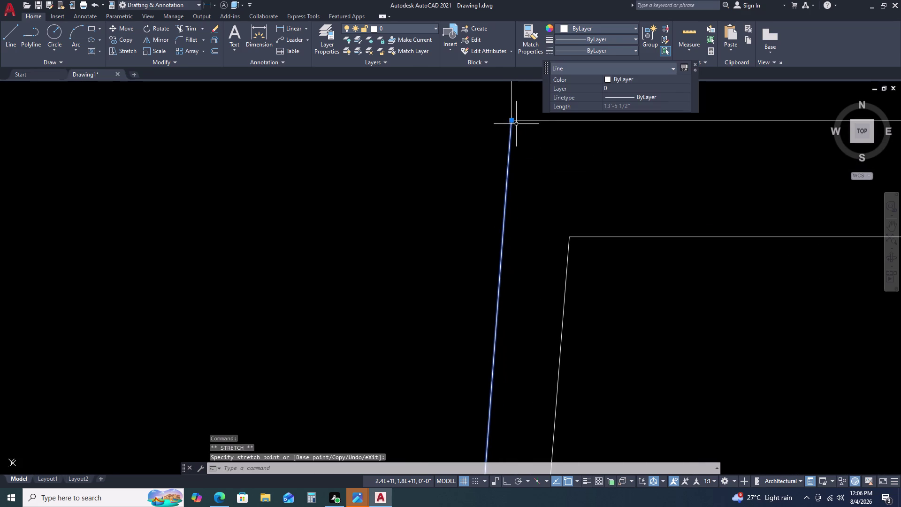
scroll(down, 3)
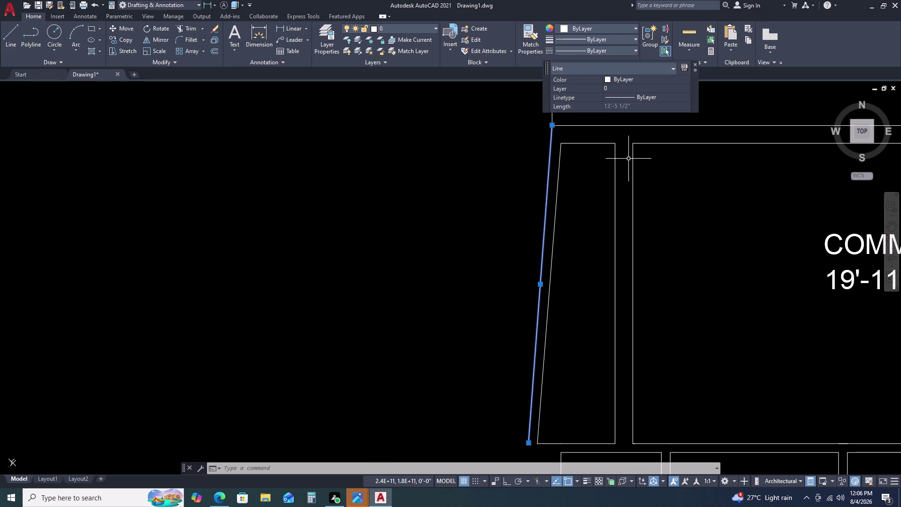
scroll(down, 3)
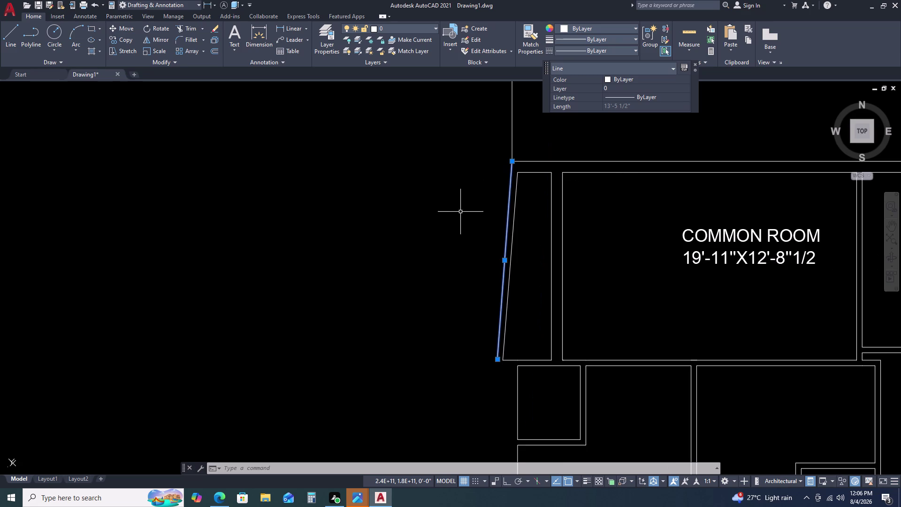
Dismiss the line's right-click menu and re-pick points near the slanted wall's top end.
right_click(439, 200)
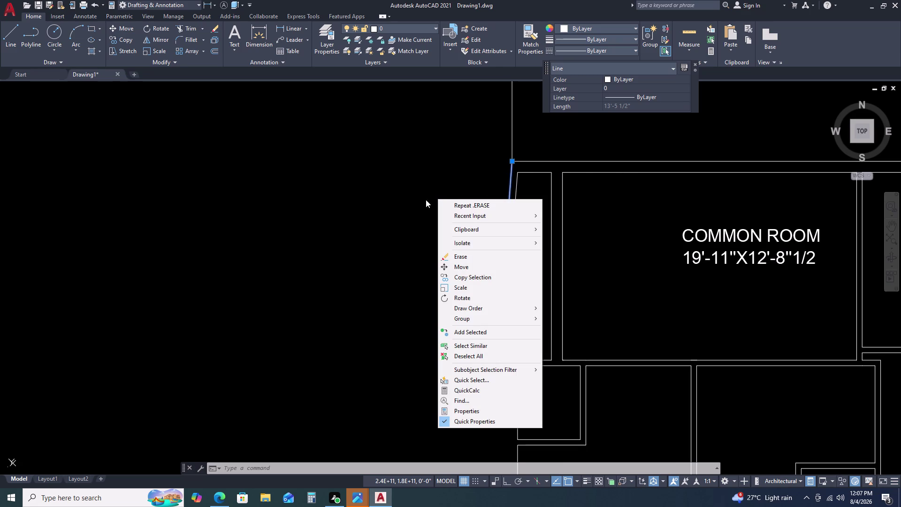
triple_click(396, 208)
click(396, 207)
click(396, 203)
click(398, 191)
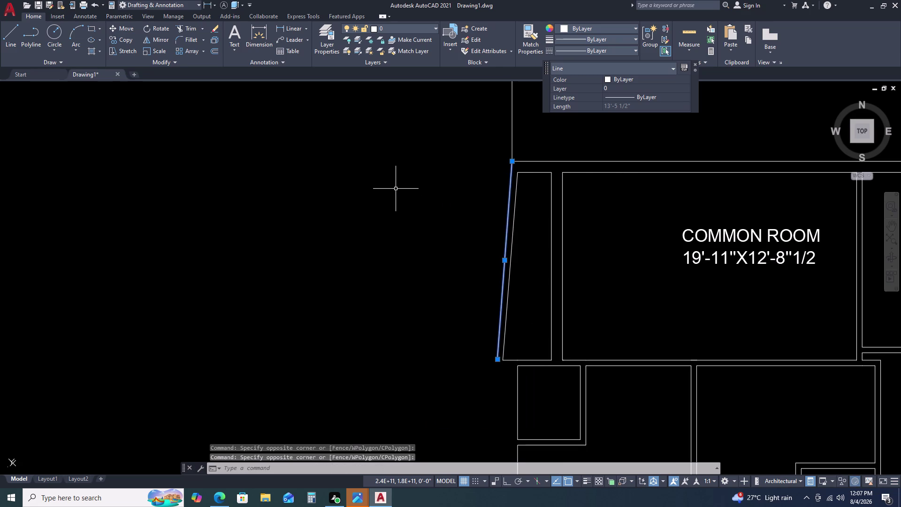
scroll(down, 3)
click(513, 178)
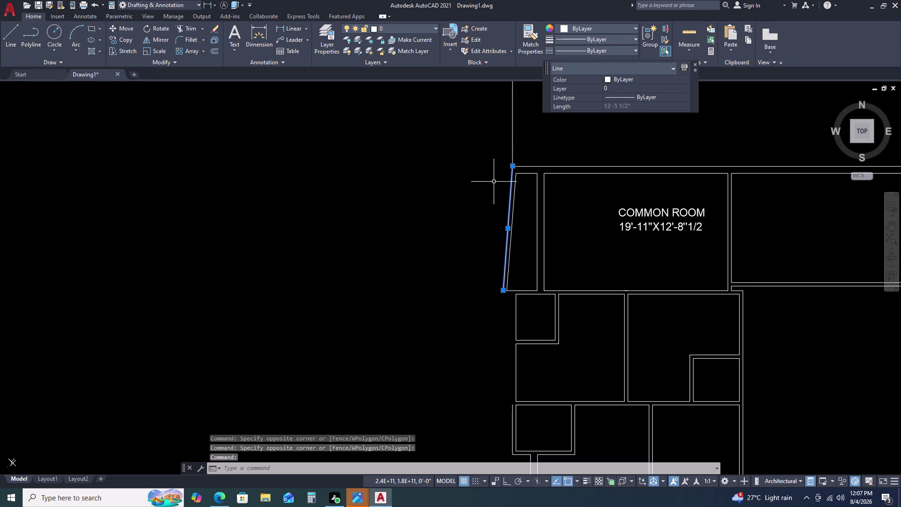
scroll(up, 3)
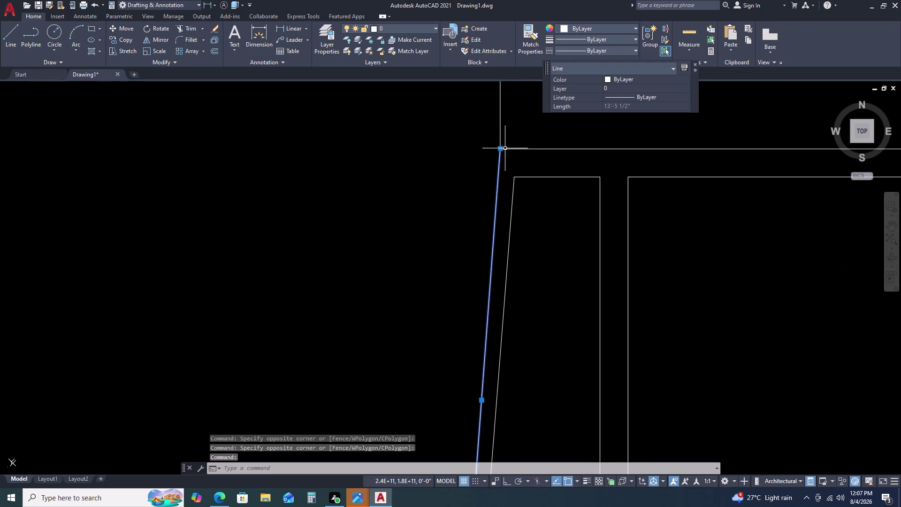
click(499, 163)
click(502, 155)
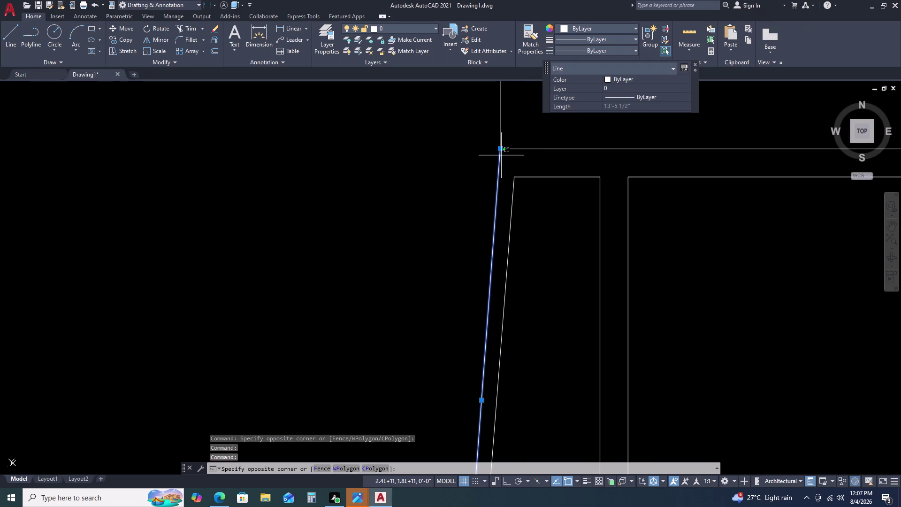
click(494, 156)
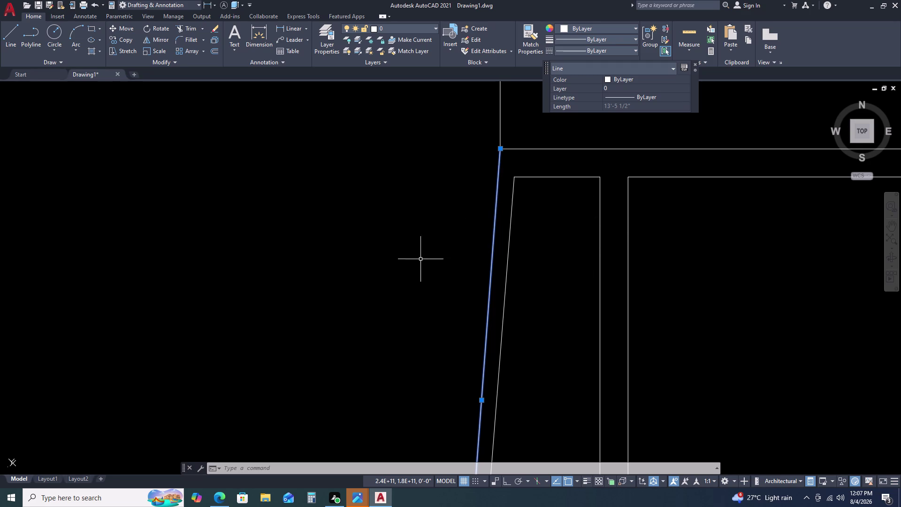
Add the small room's inner top line and the top wall line to the selection.
click(536, 174)
click(532, 179)
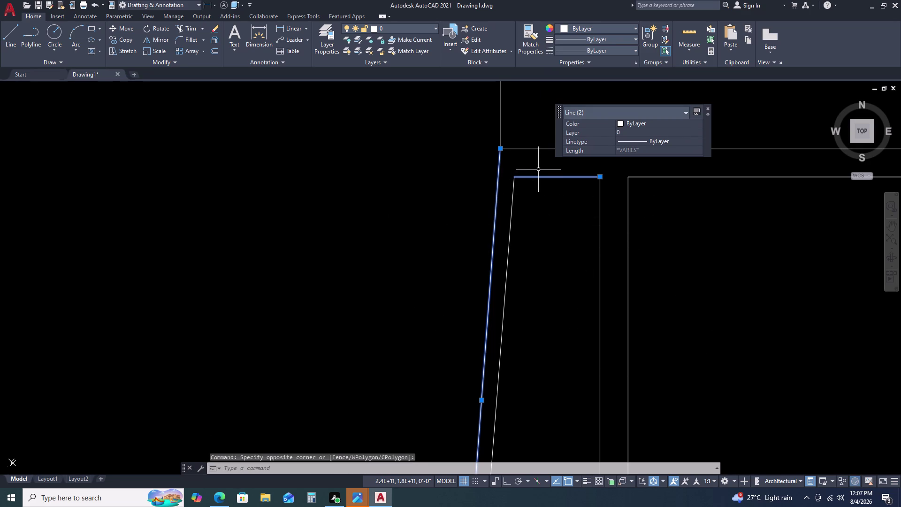
scroll(up, 3)
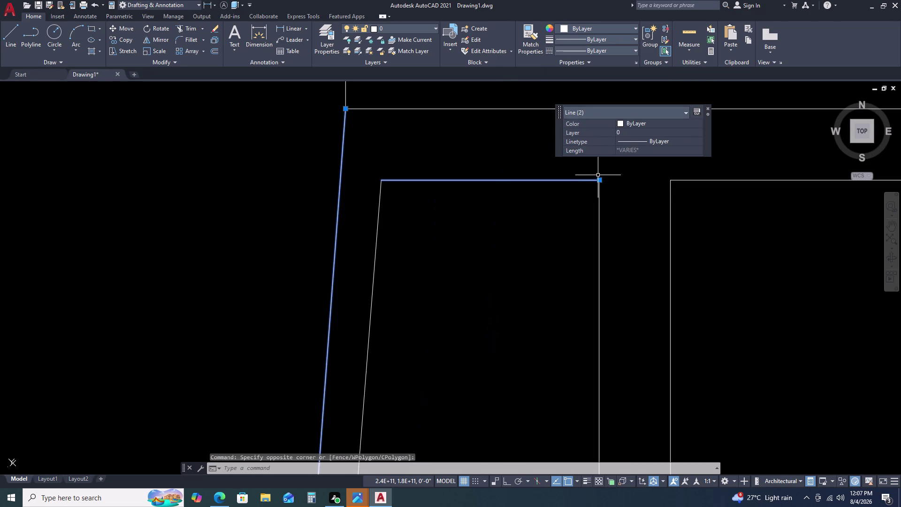
scroll(down, 3)
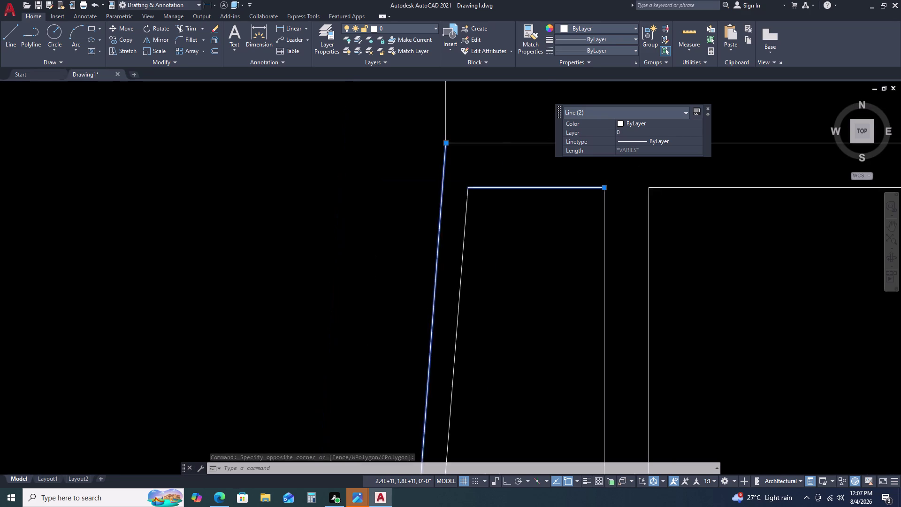
scroll(down, 3)
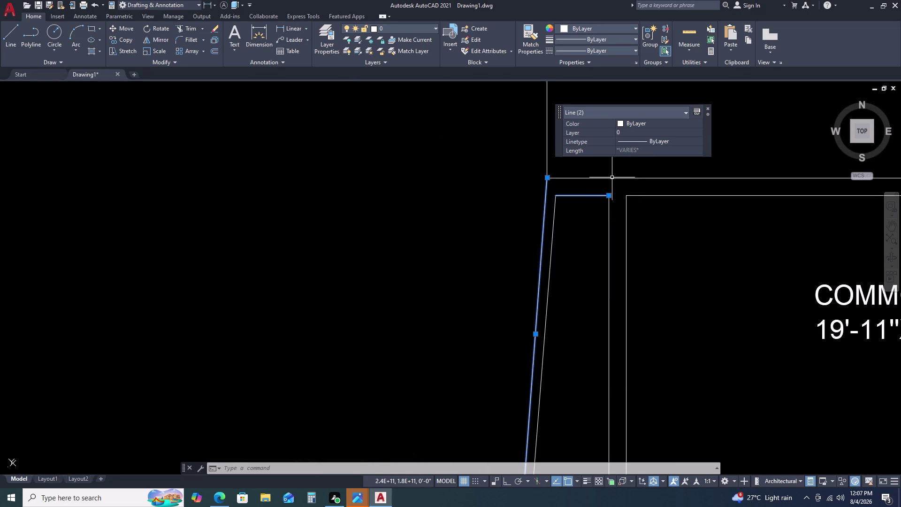
click(611, 178)
Pan and zoom to centre the view on the common room's top wall.
scroll(down, 3)
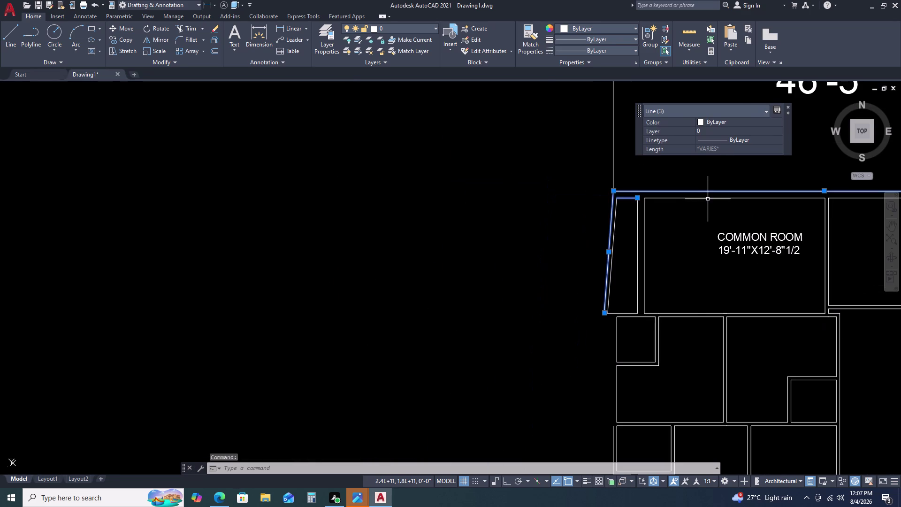
middle_drag(701, 200, 616, 215)
scroll(down, 3)
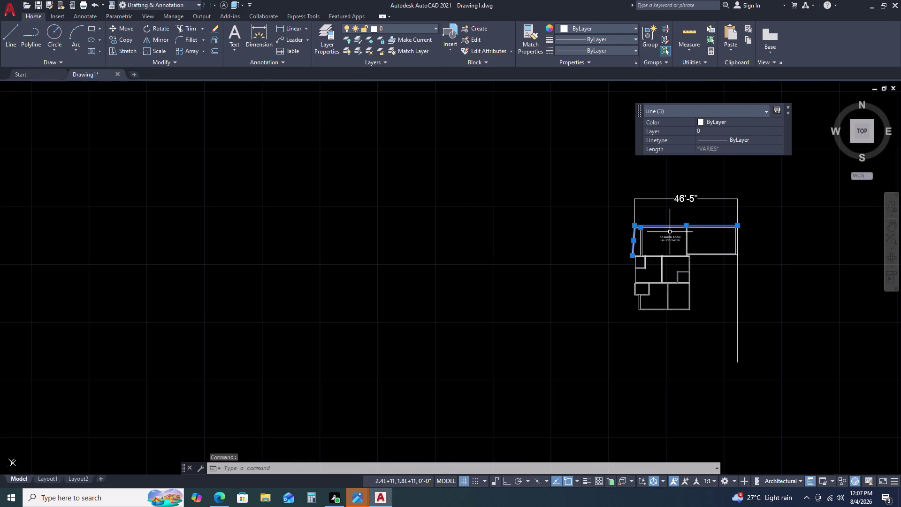
scroll(down, 3)
scroll(up, 3)
scroll(up, 3)
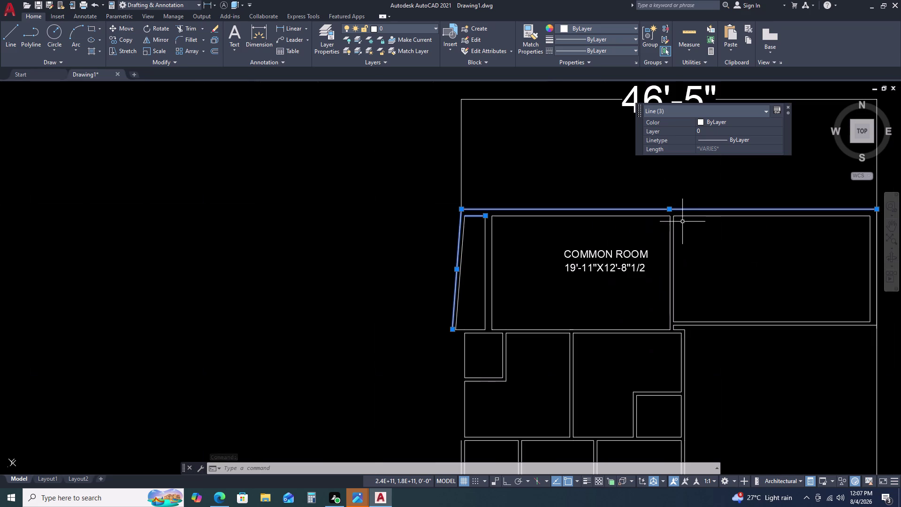
middle_drag(517, 216, 493, 236)
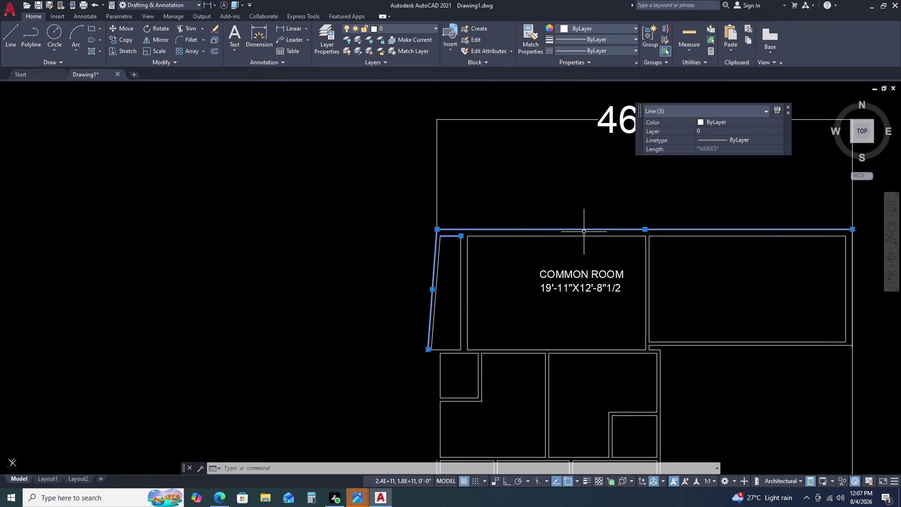
Deselect the slanted wall, inner top line and top wall line with Esc.
key(Escape)
key(Escape)
key(Escape)
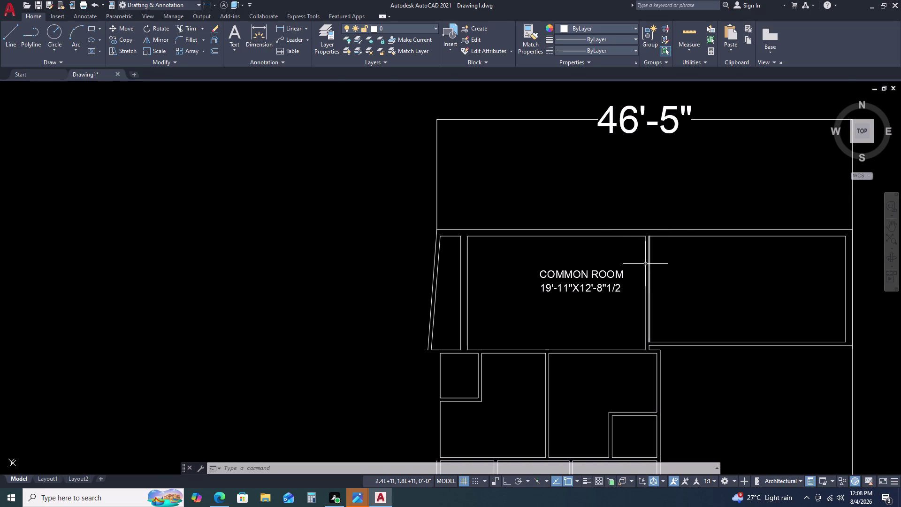
scroll(down, 3)
scroll(up, 3)
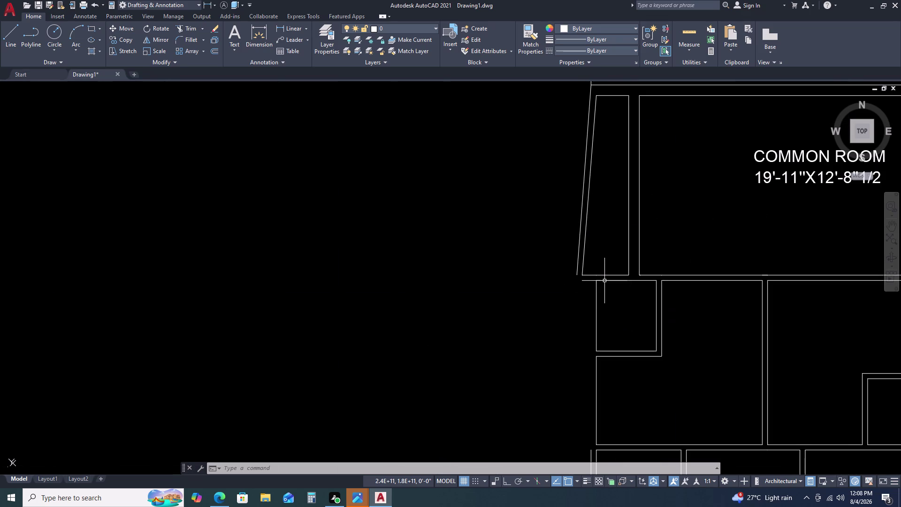
click(605, 280)
click(595, 282)
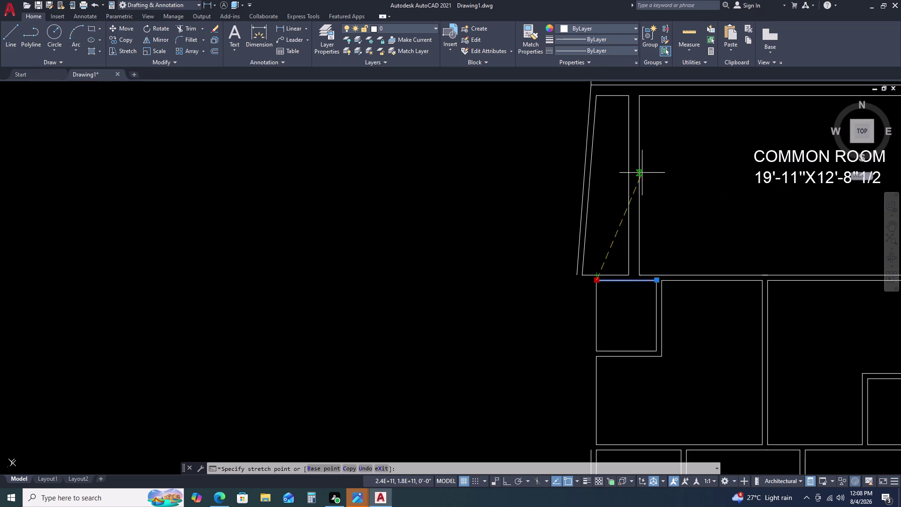
key(Escape)
key(Escape)
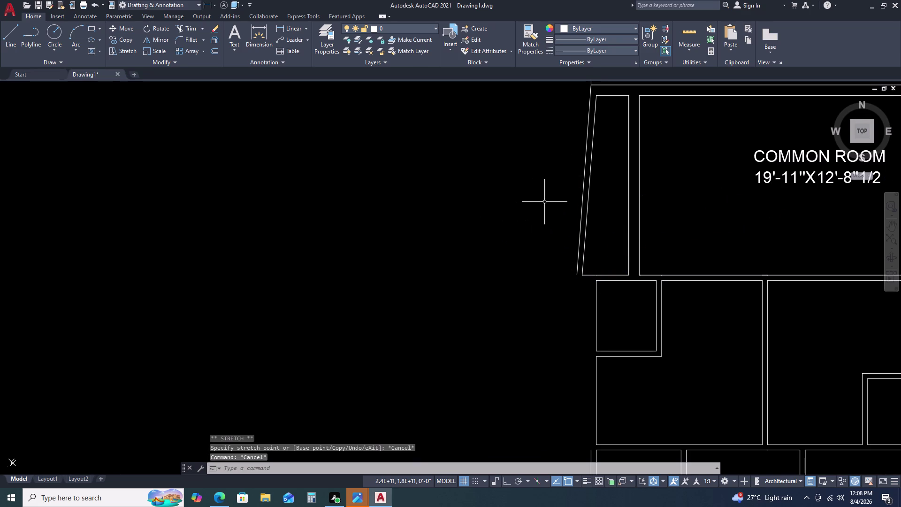